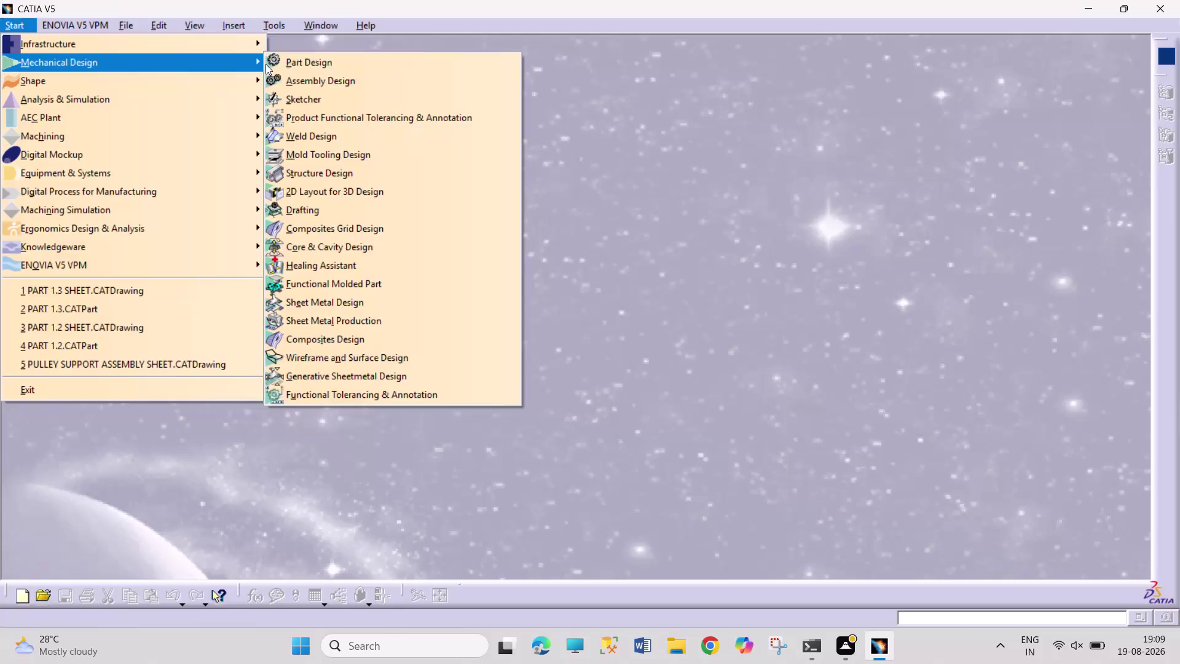
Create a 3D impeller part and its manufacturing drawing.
Create a new part document, Part1, in the Part Design workbench.
click(427, 64)
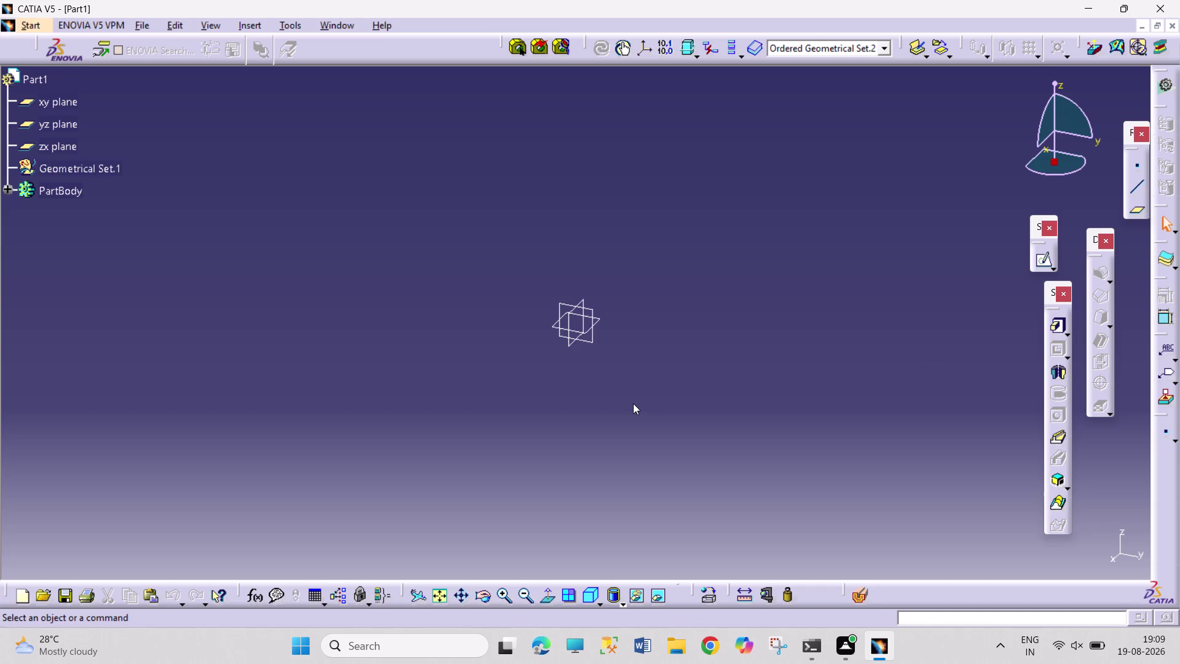
click(600, 320)
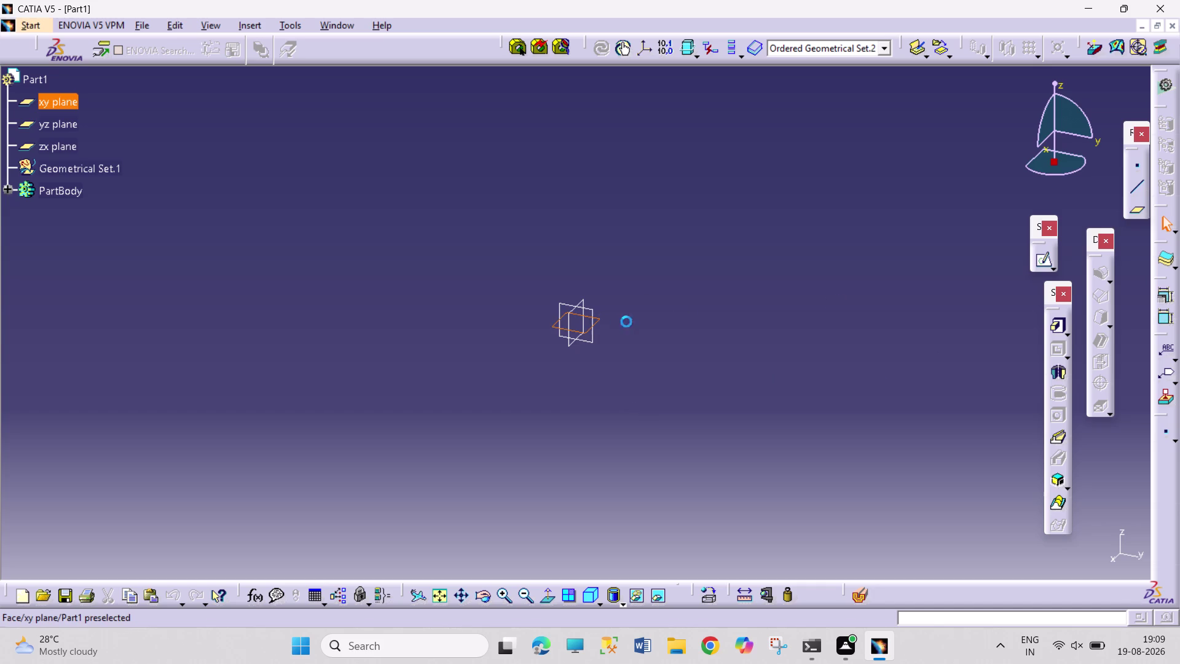
Sketch on the xy plane and draw a circle centred at the origin.
click(1038, 259)
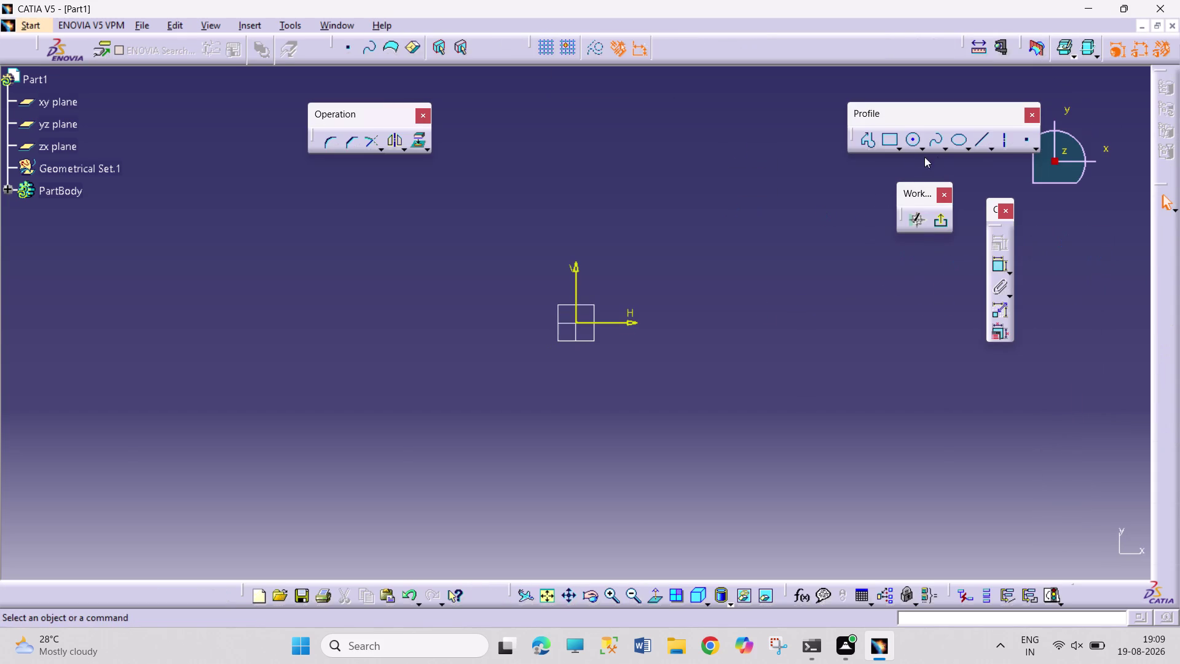
click(912, 144)
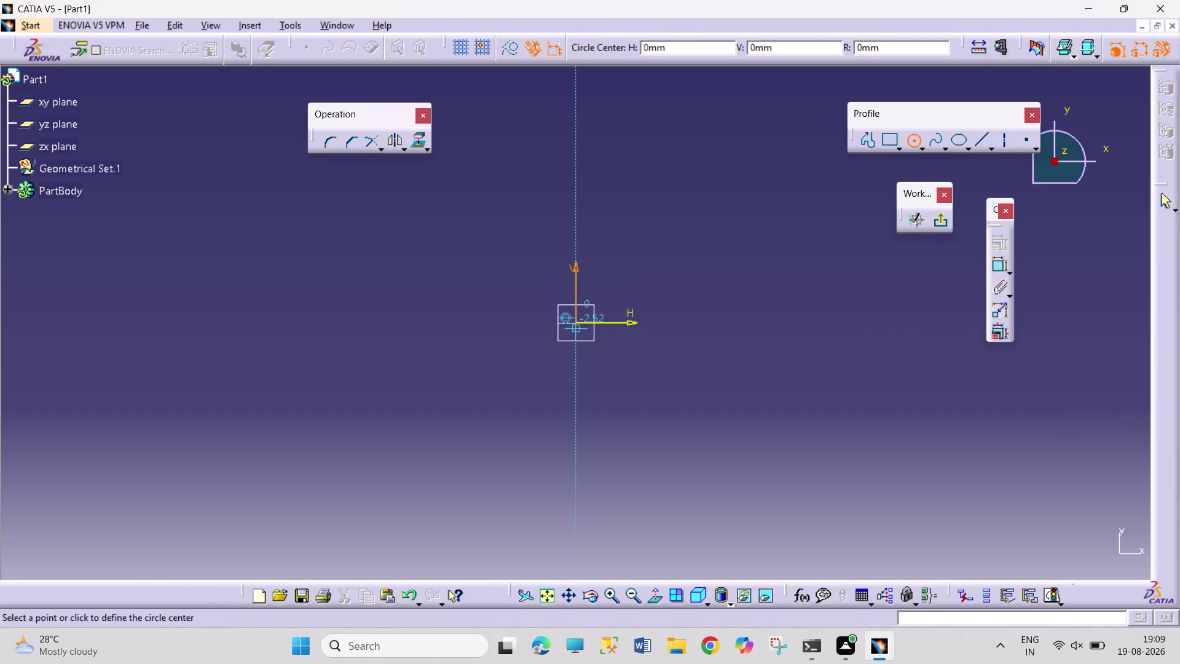
click(576, 321)
click(687, 425)
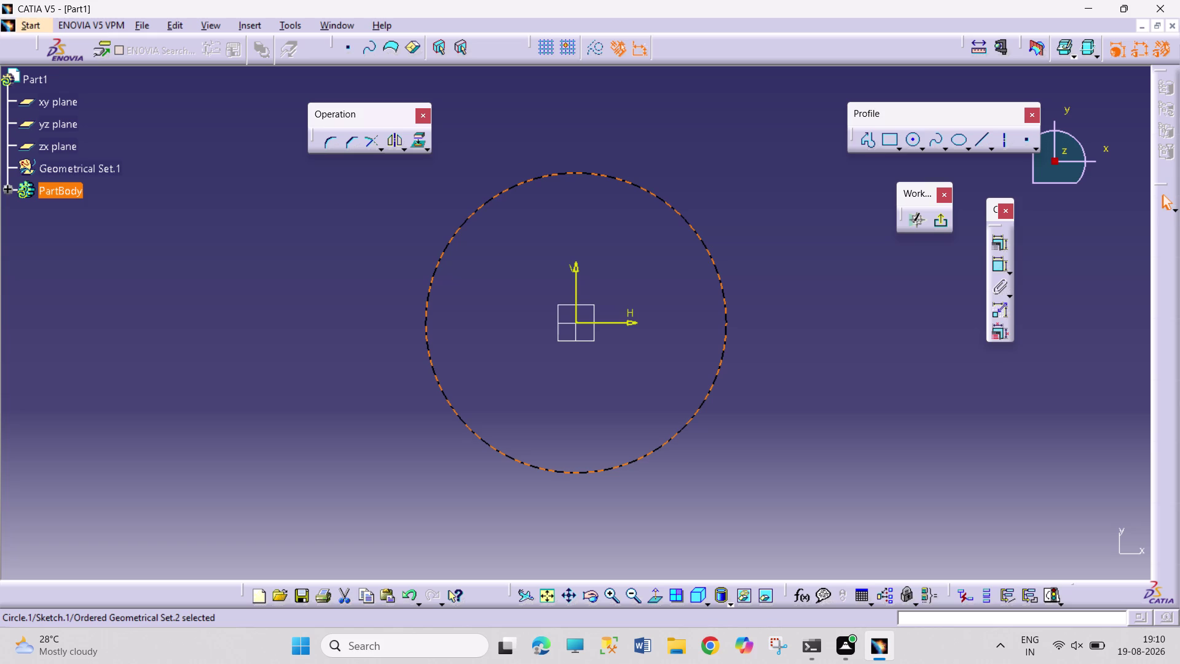
Constrain the circle's diameter to 75 and exit the sketch.
click(999, 266)
click(704, 196)
double_click(712, 190)
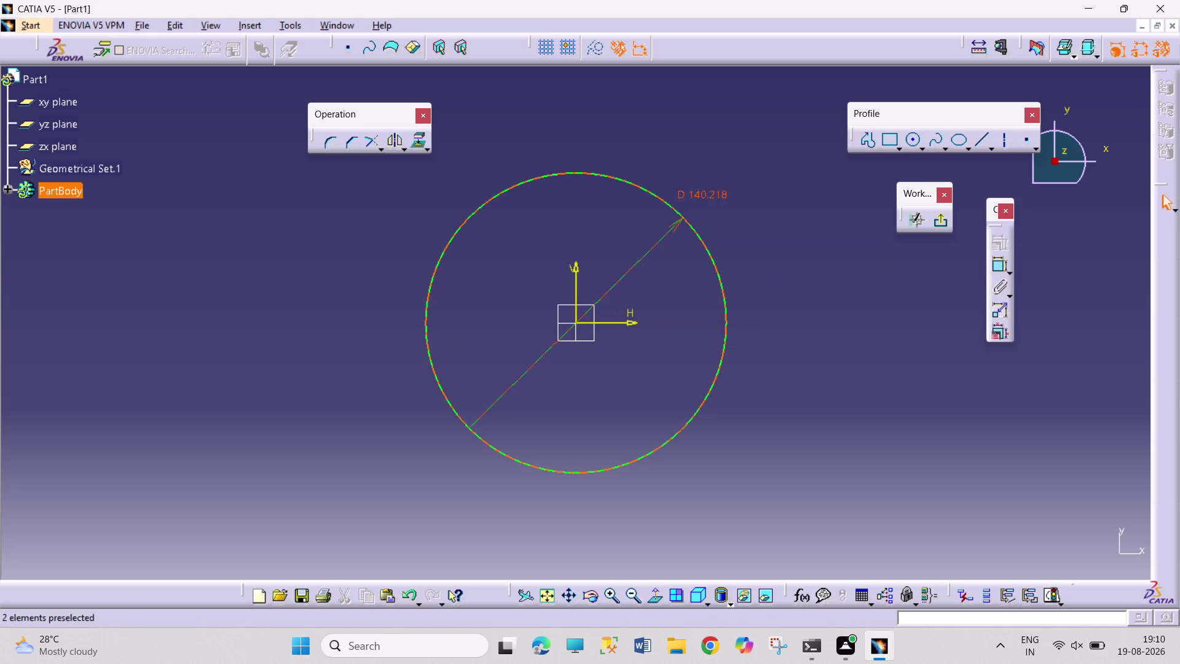
text(75)
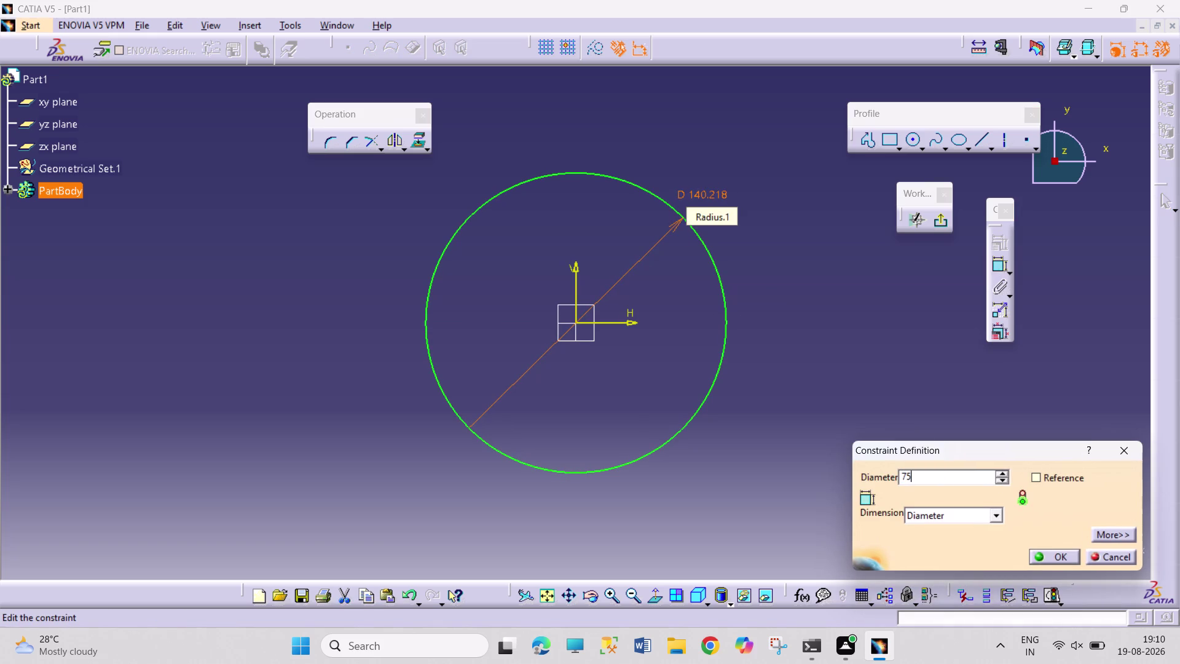
key(Return)
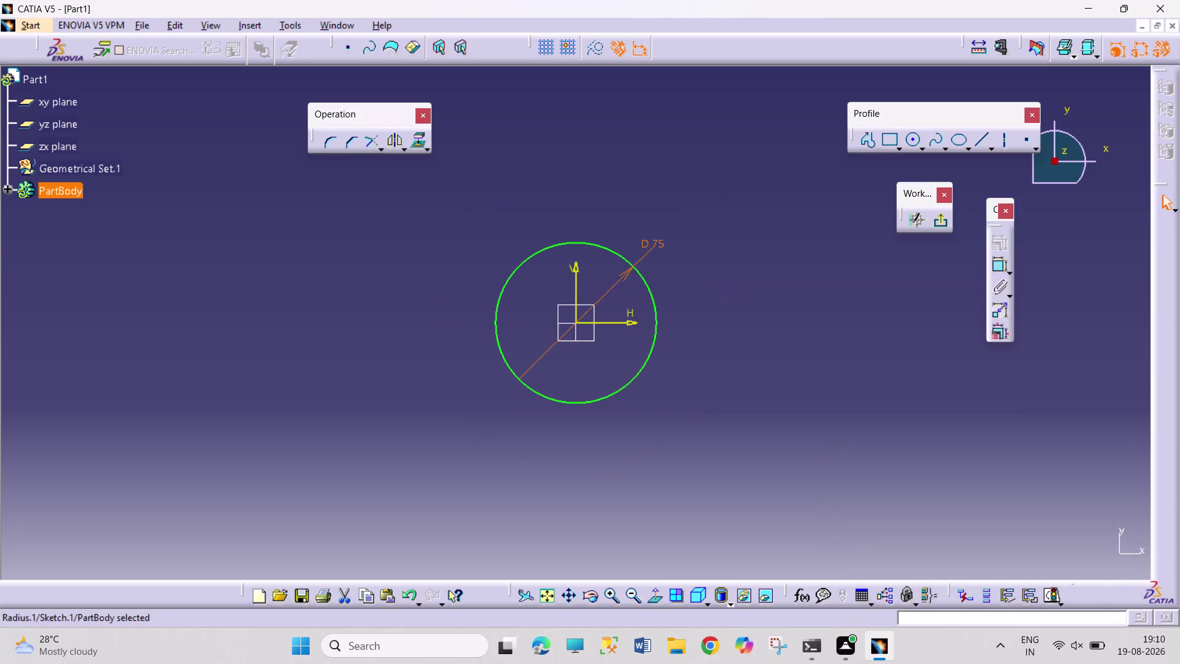
drag(645, 242, 707, 205)
click(739, 250)
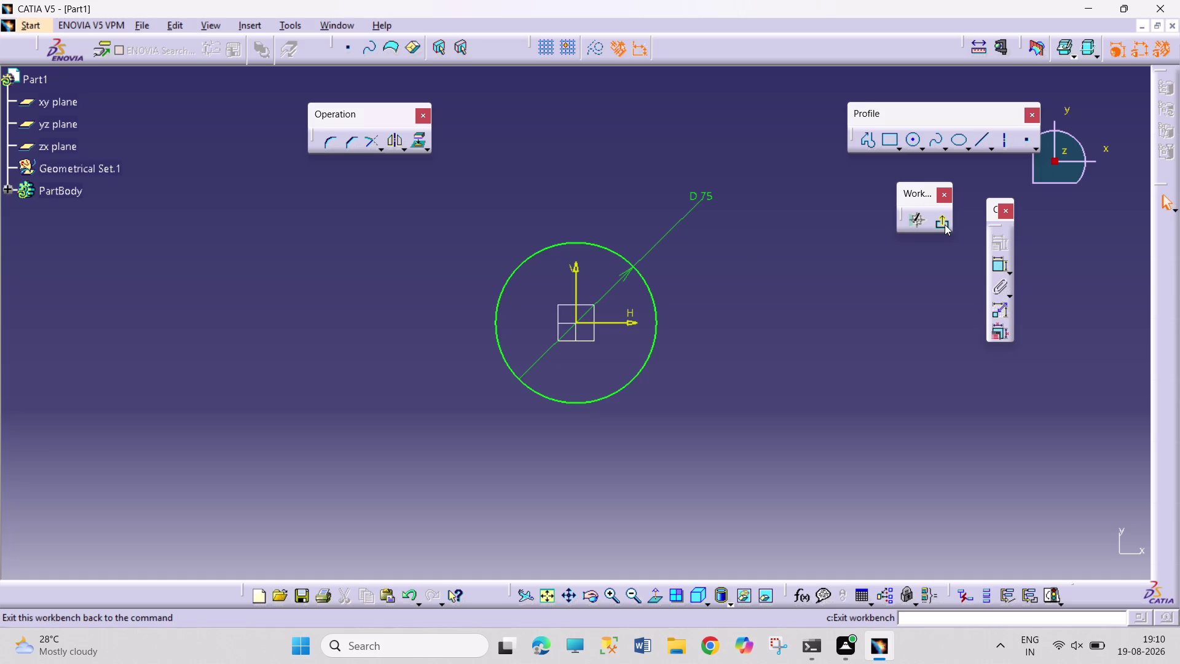
click(945, 224)
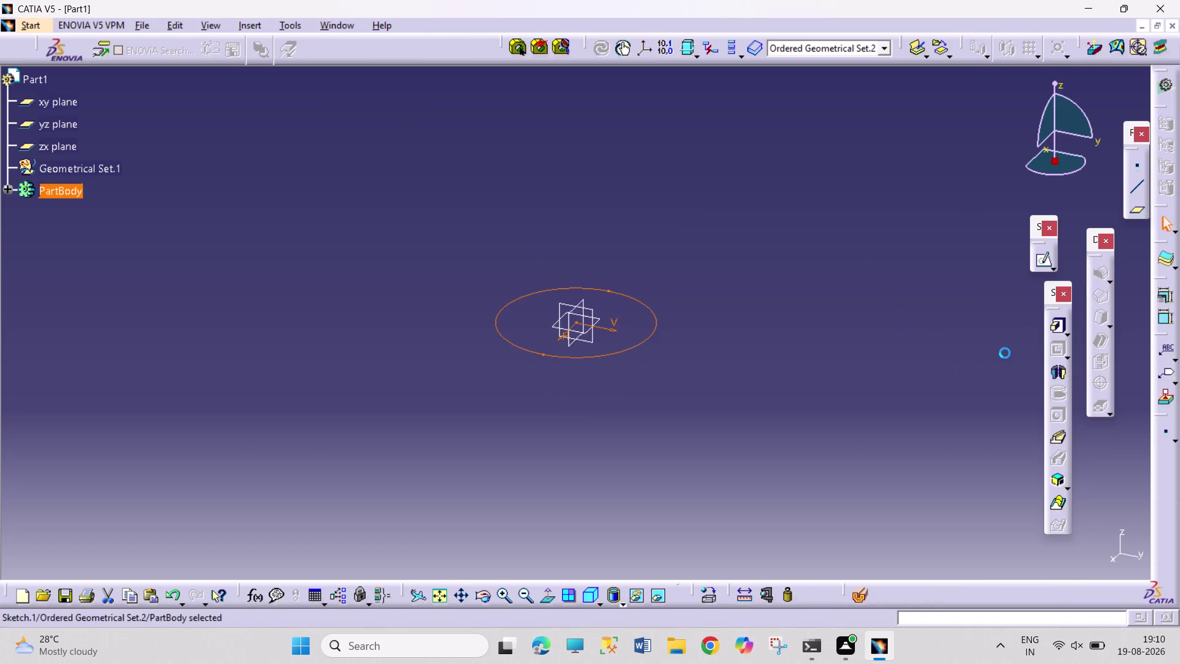
Pad the 75 mm circle 20 mm into a solid disc.
click(1052, 328)
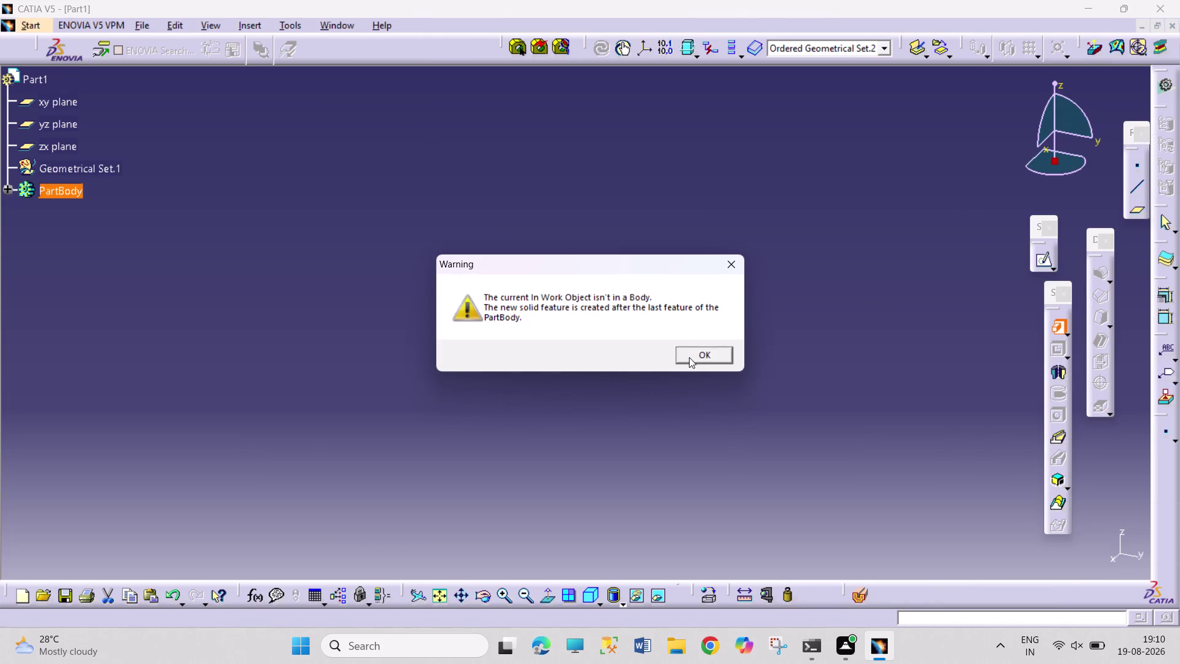
click(697, 355)
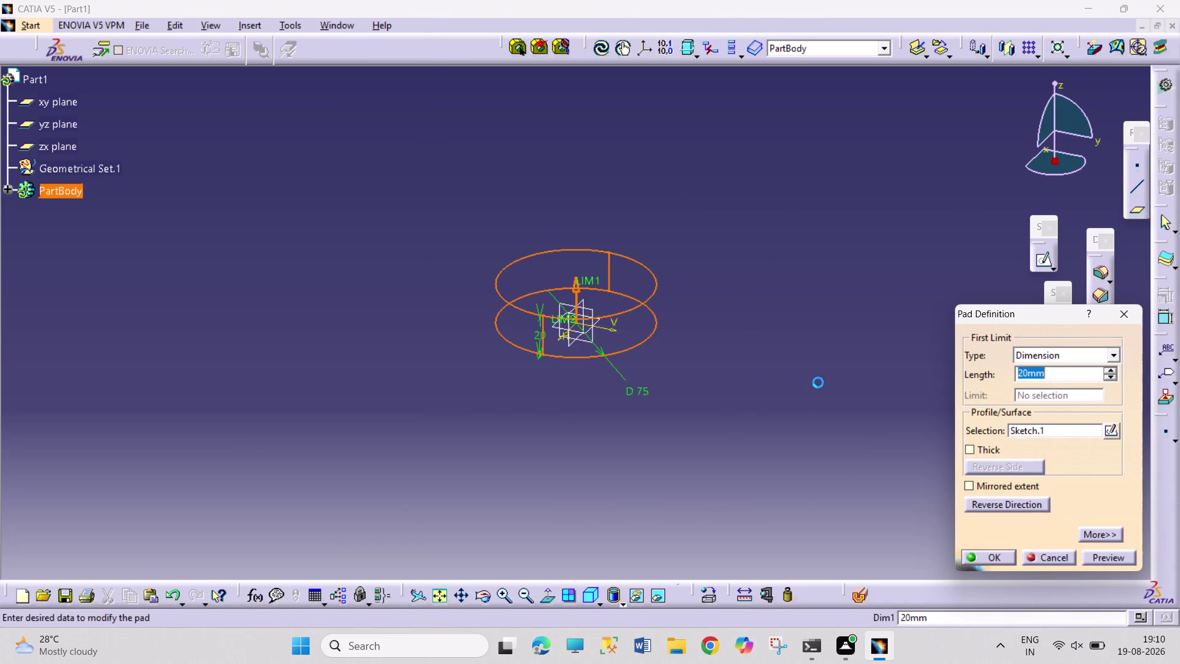
key(3)
key(Return)
click(875, 330)
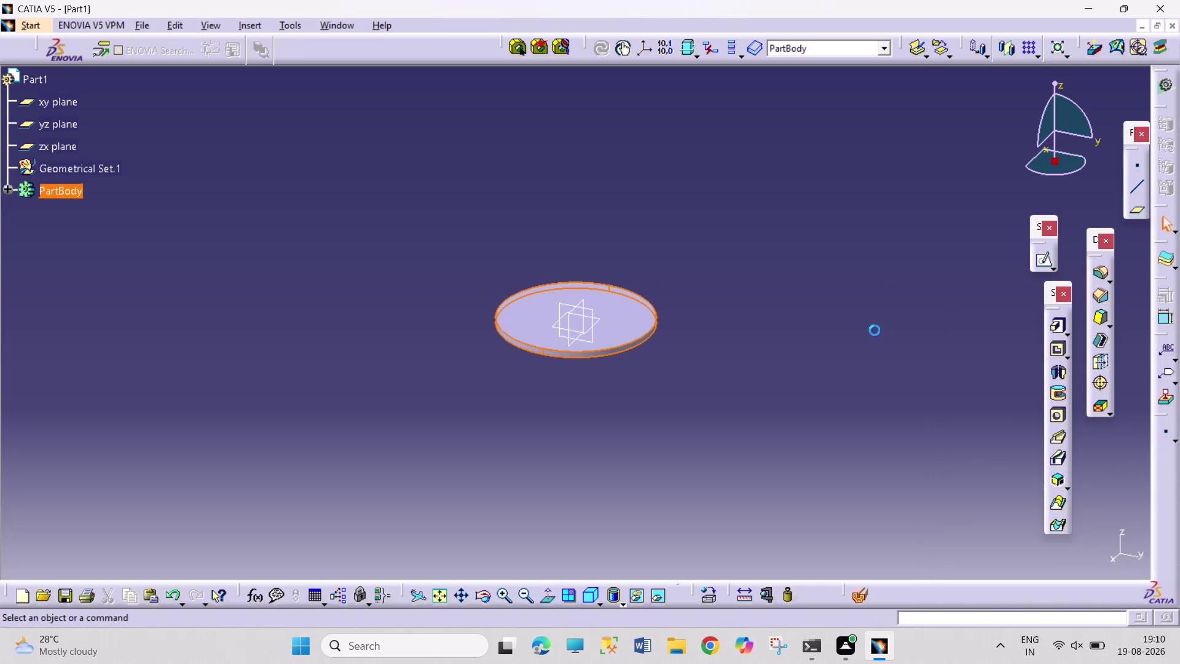
click(635, 309)
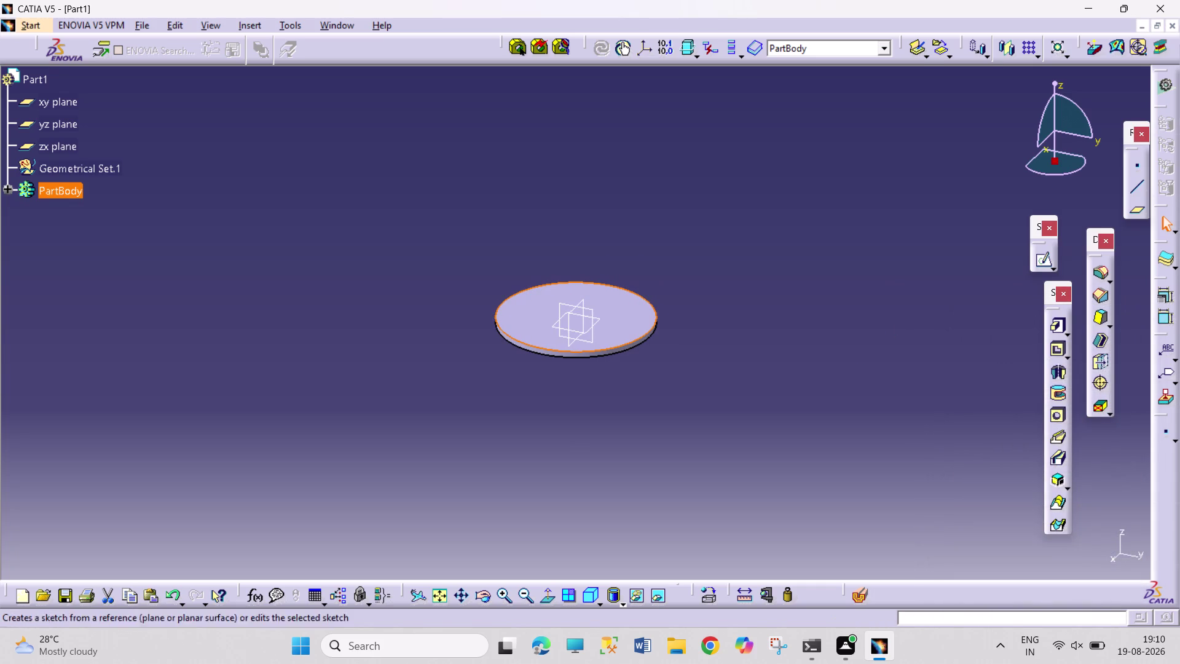
click(1041, 265)
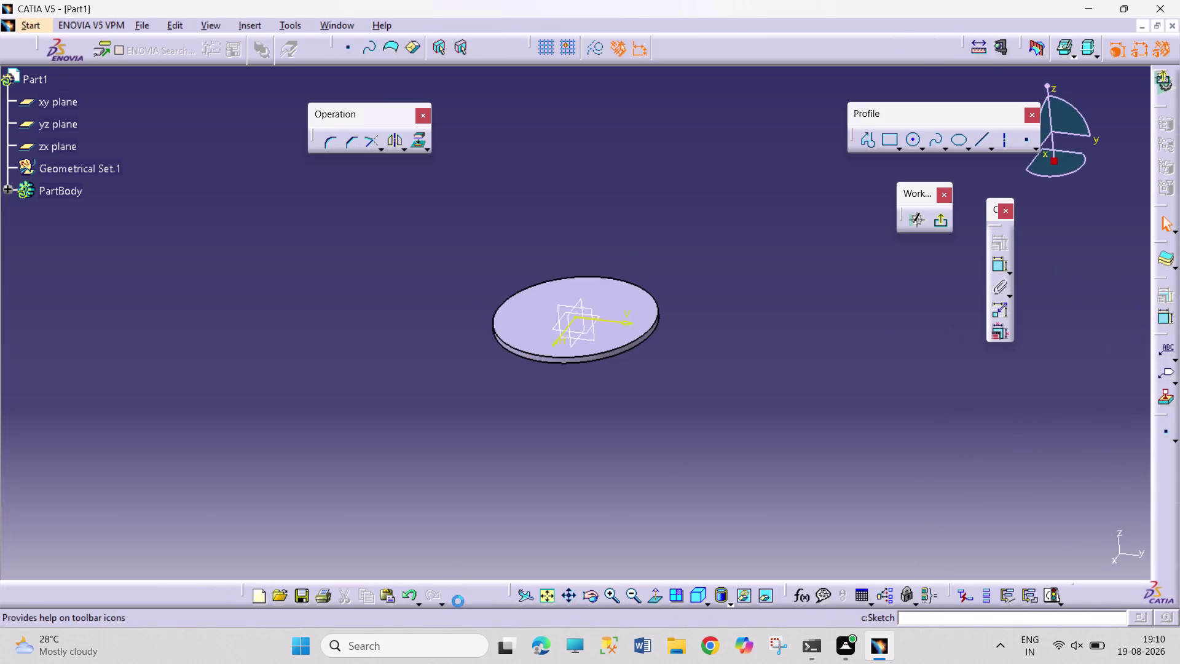
Project the disc's outer edge into the face sketch.
click(543, 596)
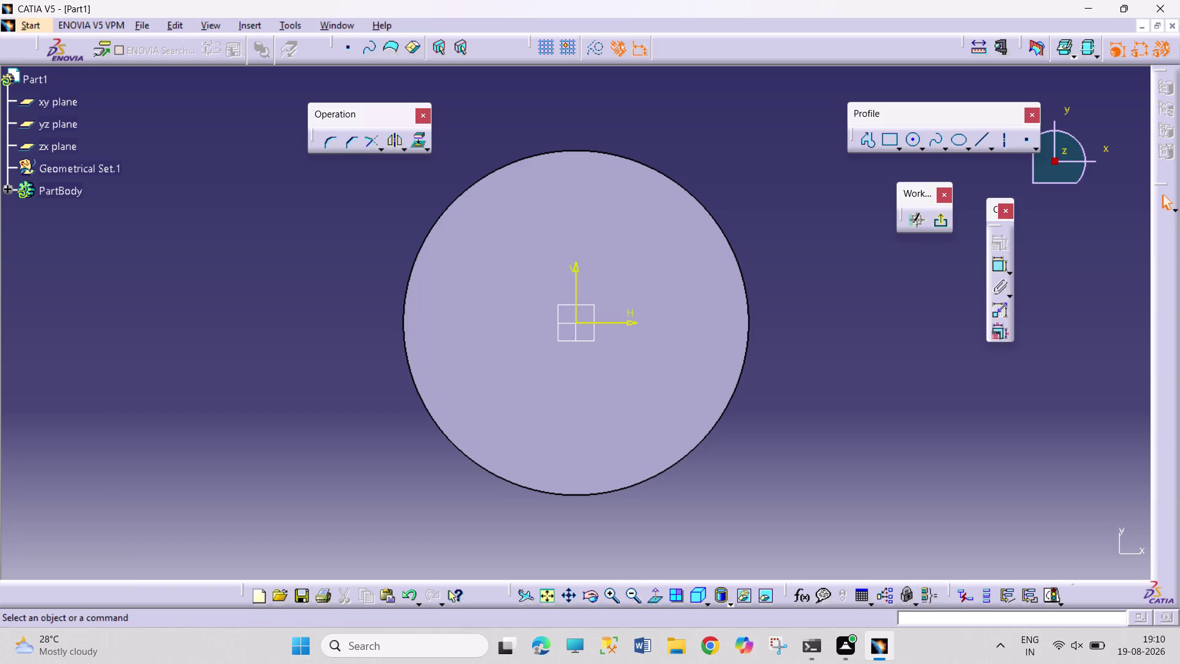
click(717, 428)
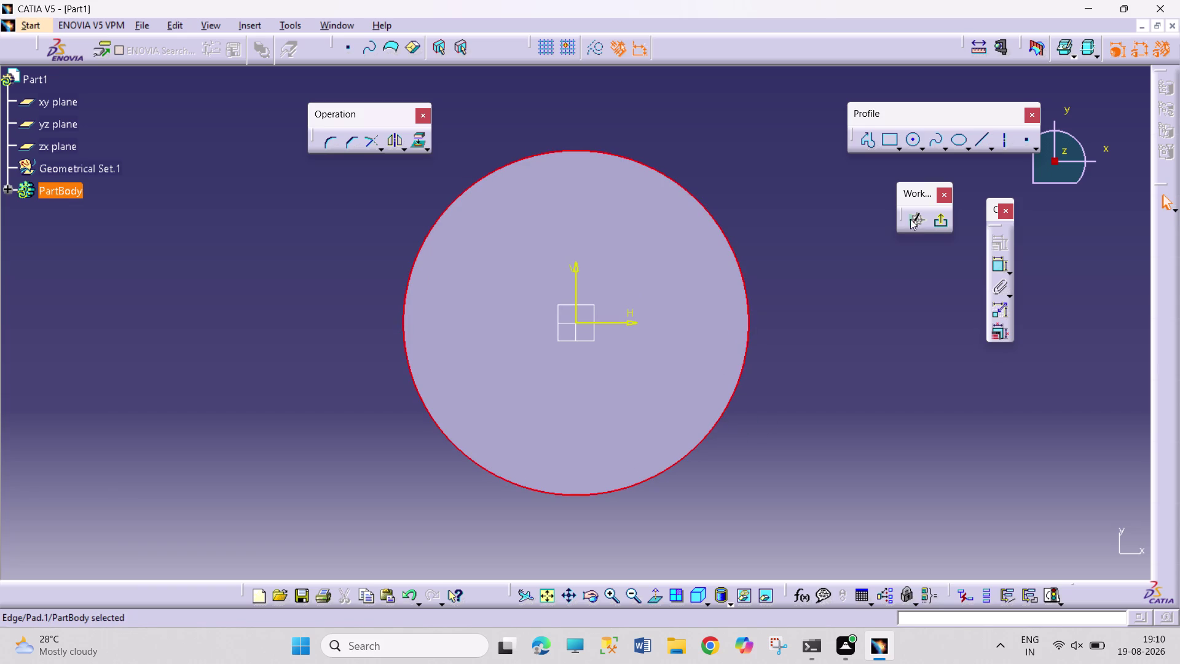
click(417, 139)
click(684, 164)
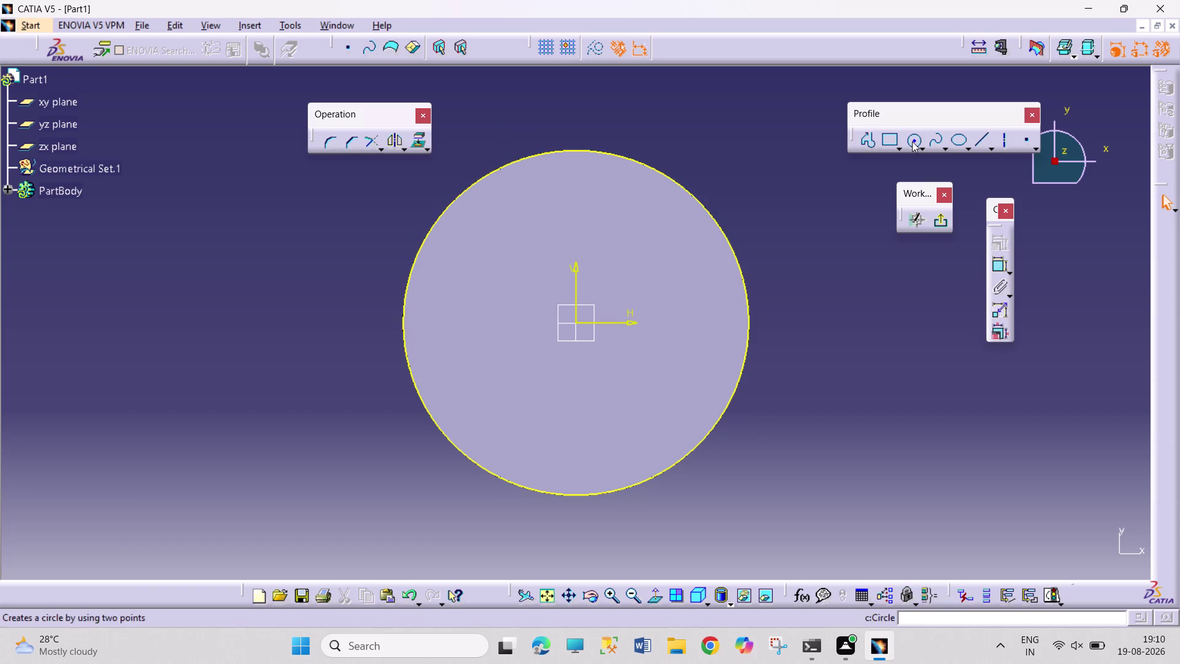
Draw a trial circle up-left of the disc, then delete it.
drag(912, 141, 919, 138)
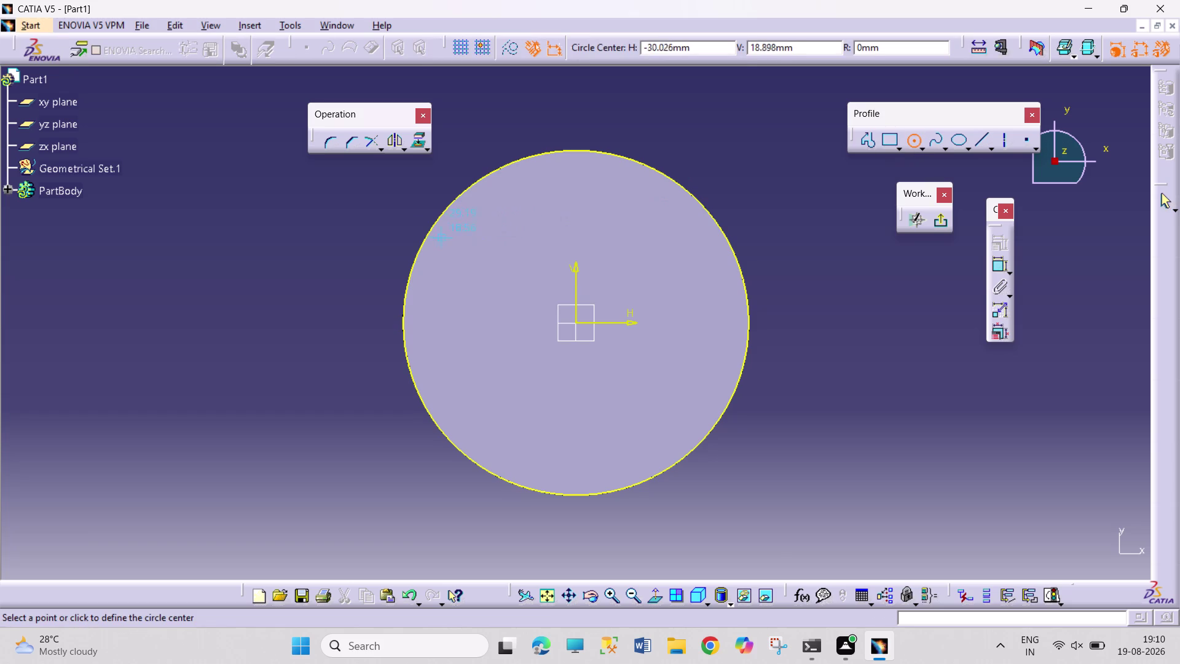
click(428, 236)
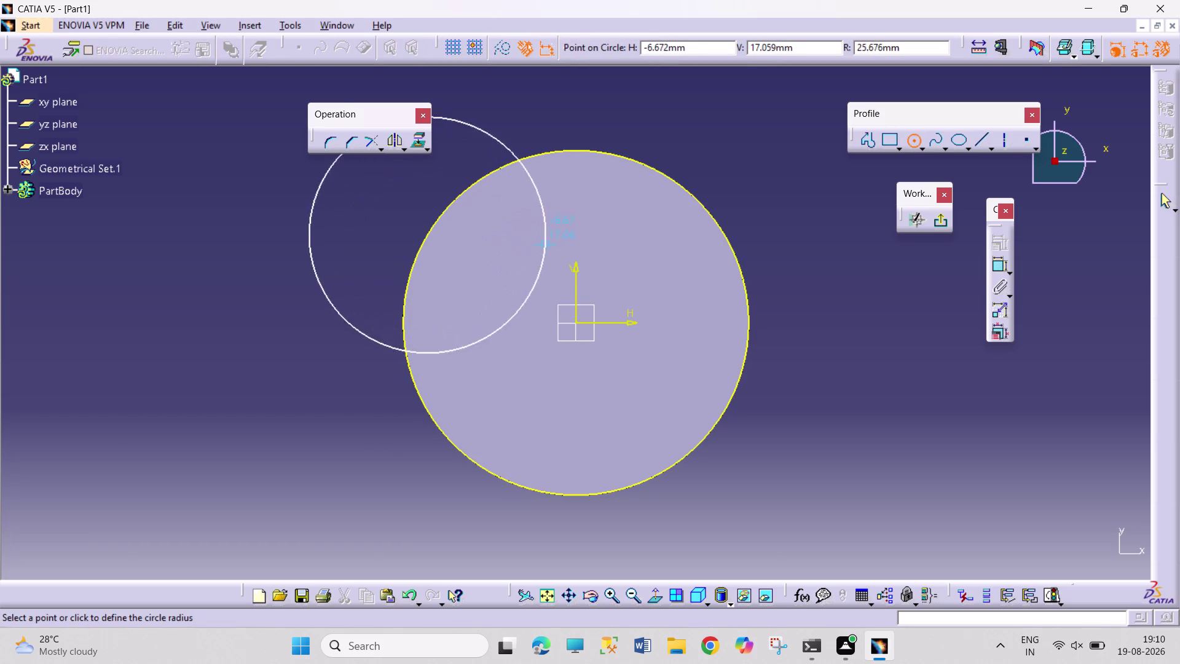
click(643, 253)
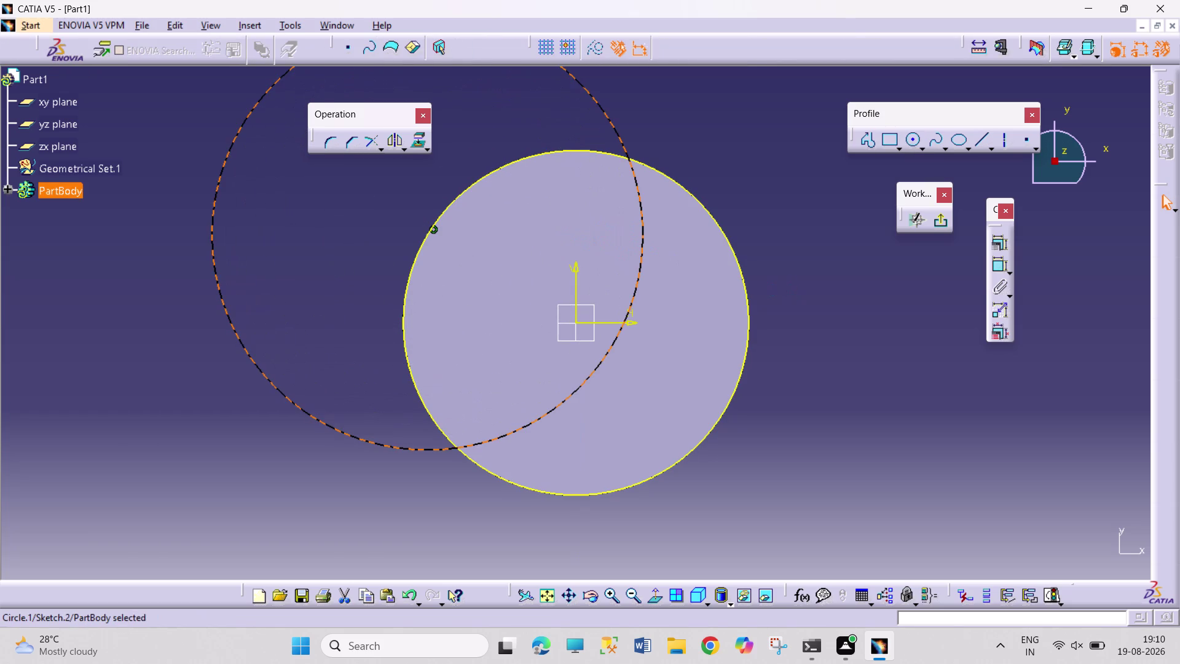
click(793, 291)
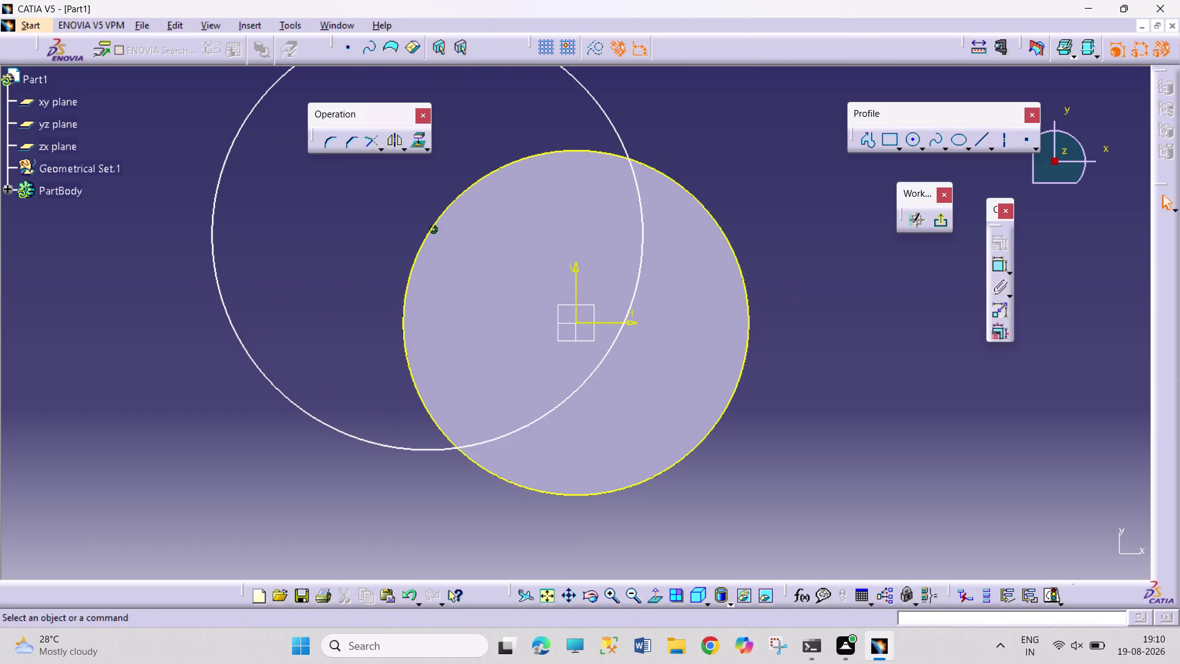
right_click(434, 230)
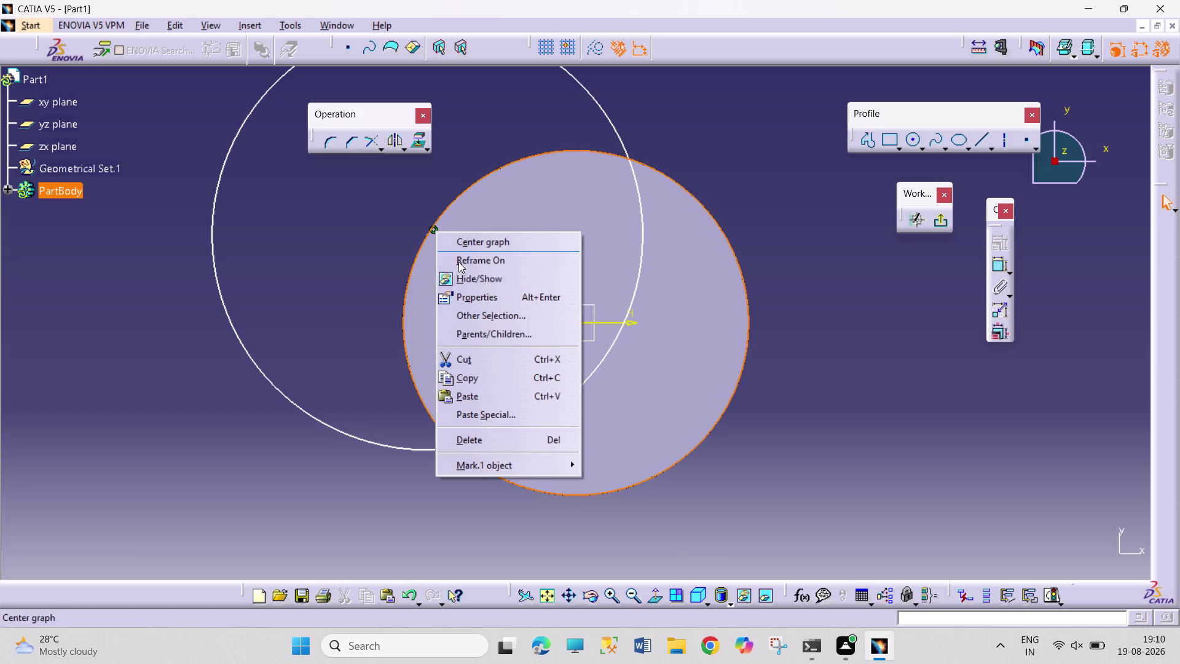
click(863, 279)
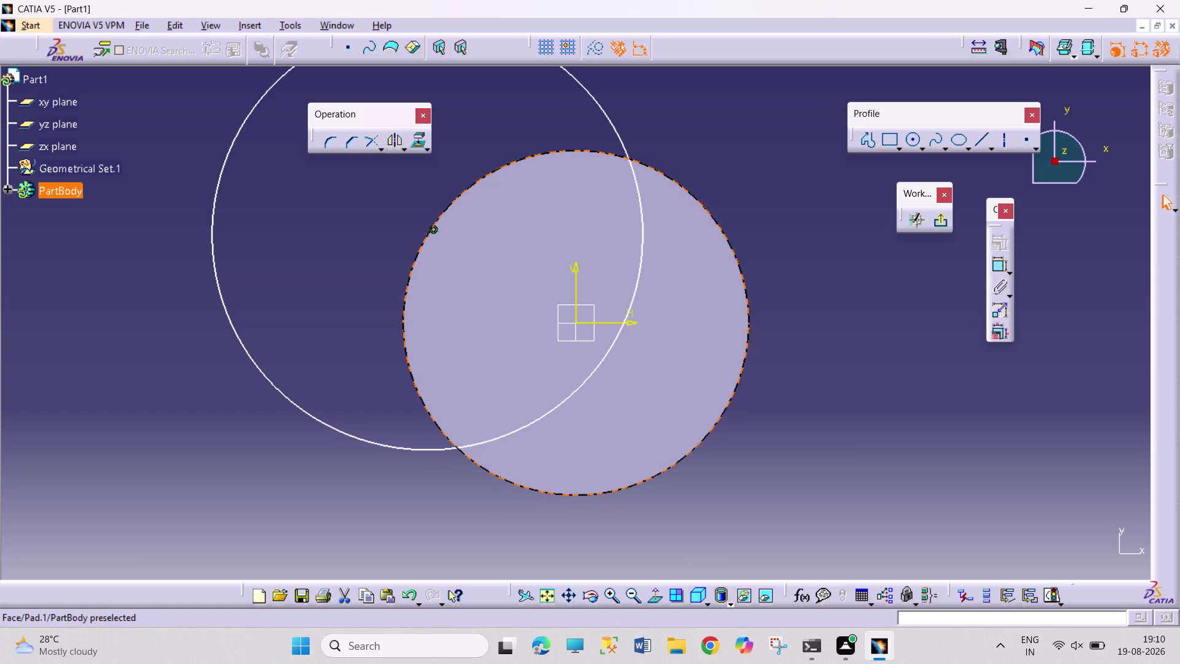
right_click(377, 445)
click(421, 406)
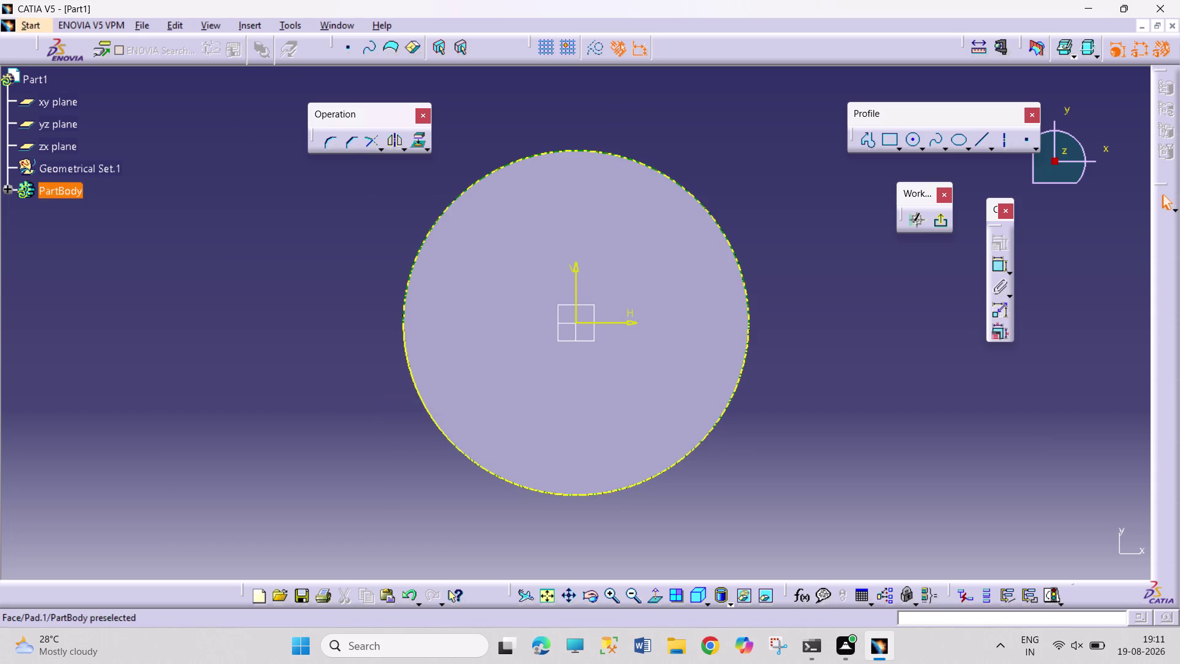
click(913, 137)
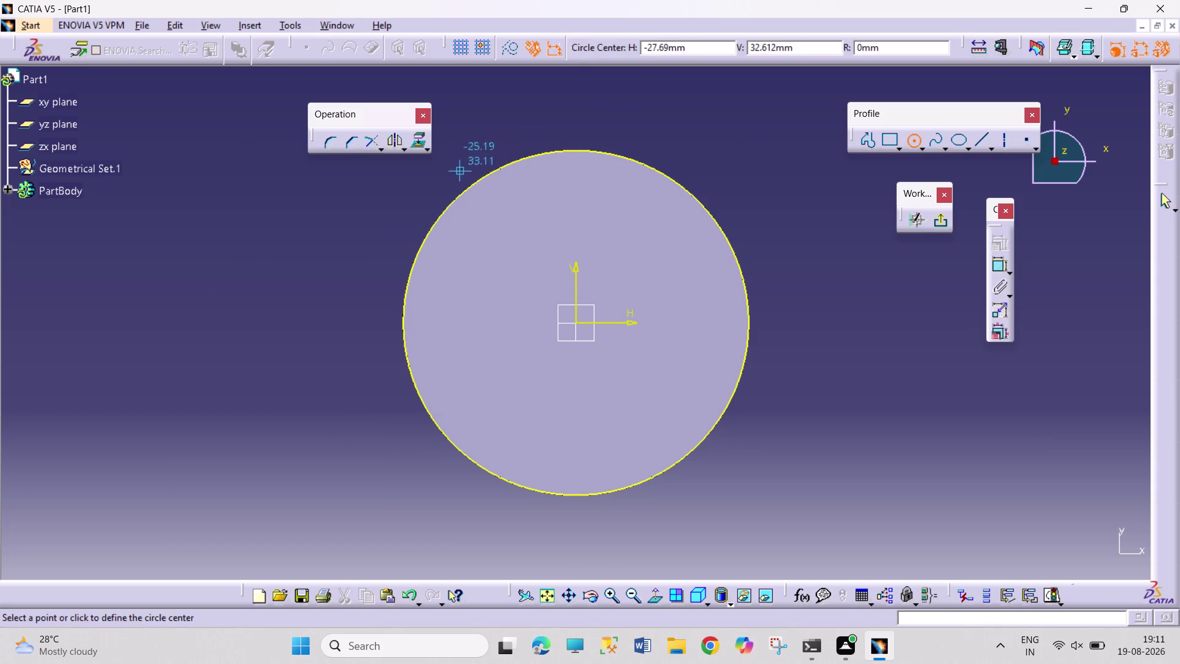
Draw a large circle up-left of the disc and enlarge it.
click(407, 180)
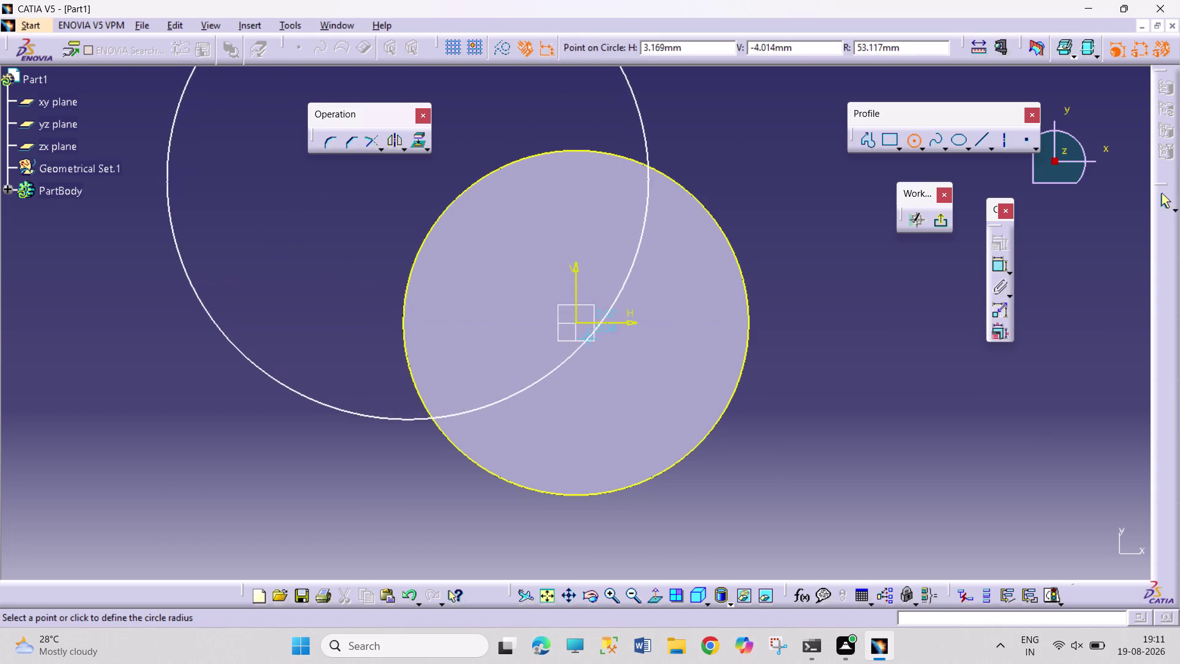
click(600, 347)
click(832, 352)
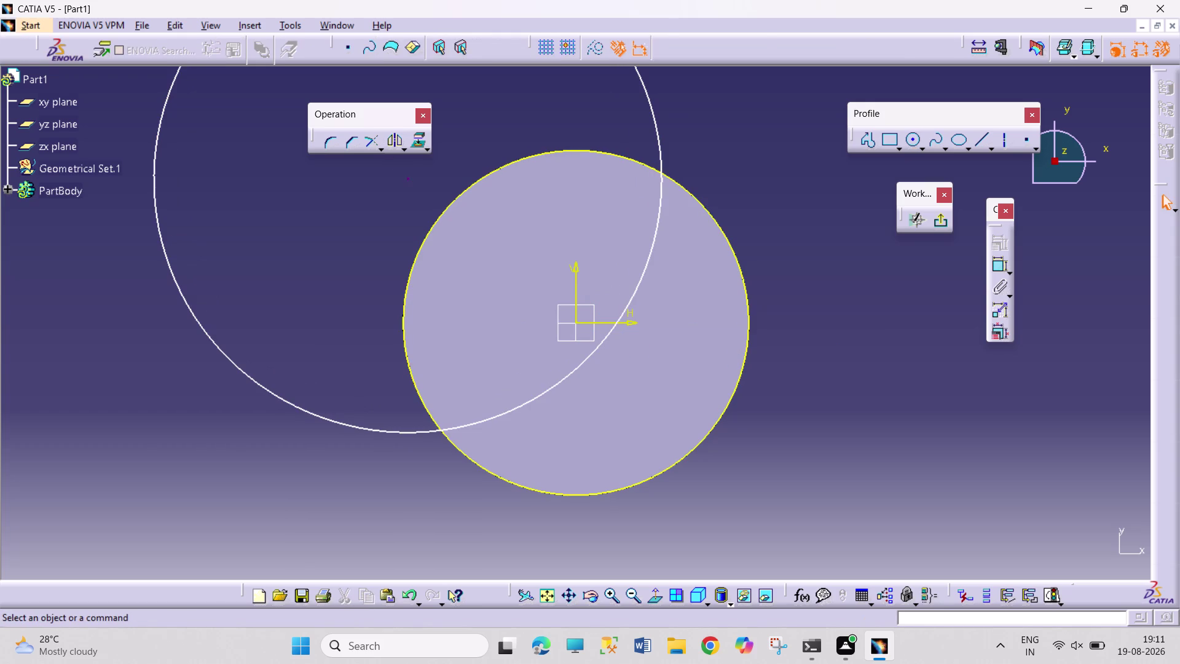
drag(408, 180, 494, 106)
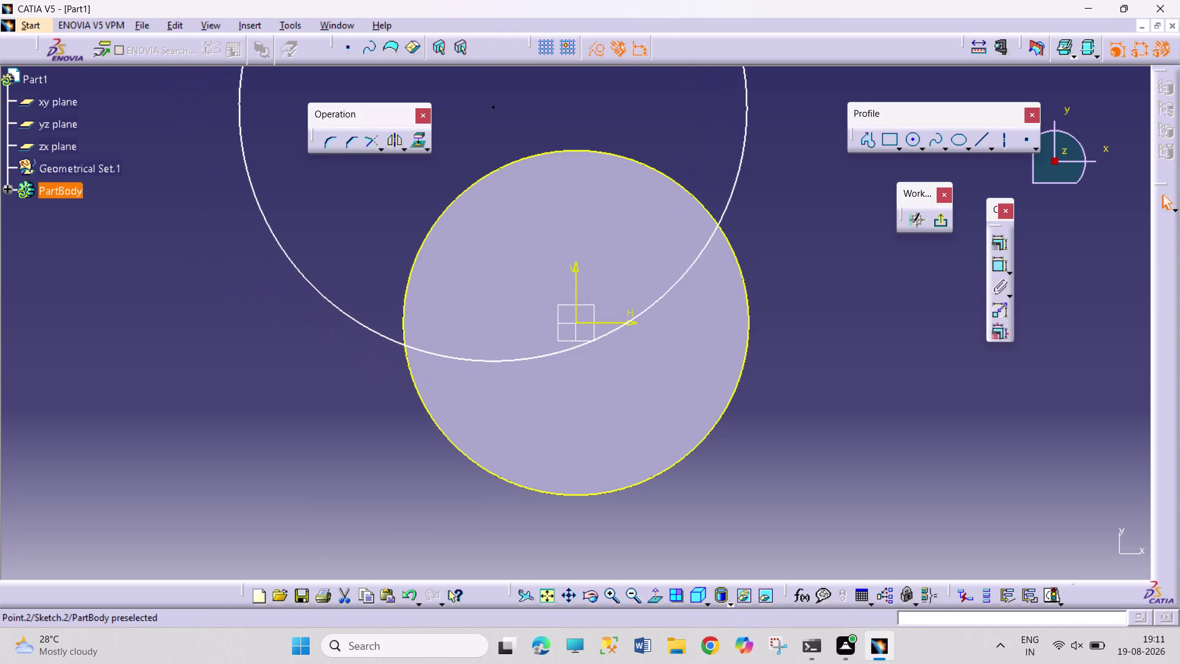
drag(494, 106, 502, 123)
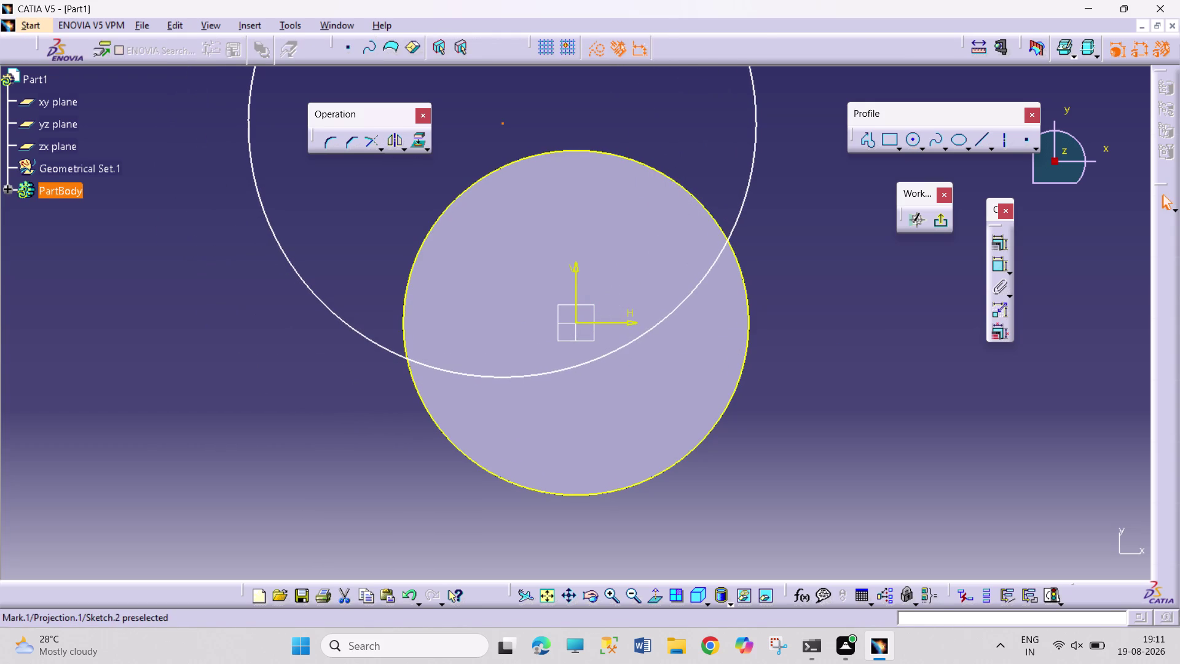
Draw a circle at the sketch origin and constrain its diameter to 38.
click(910, 141)
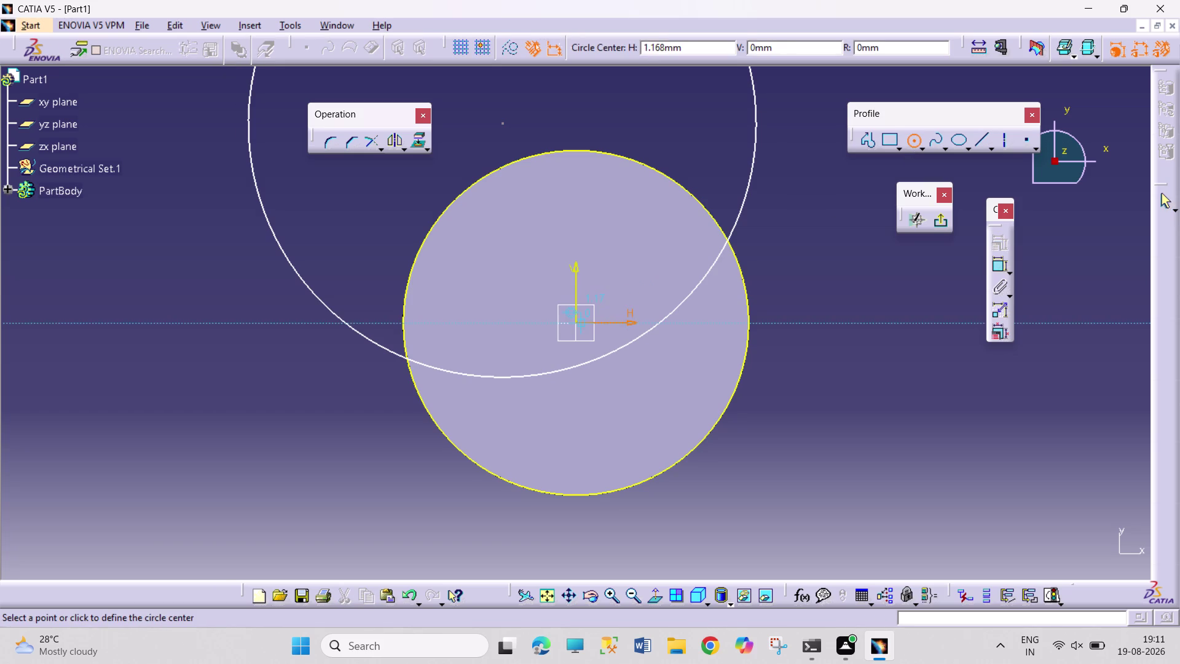
click(578, 320)
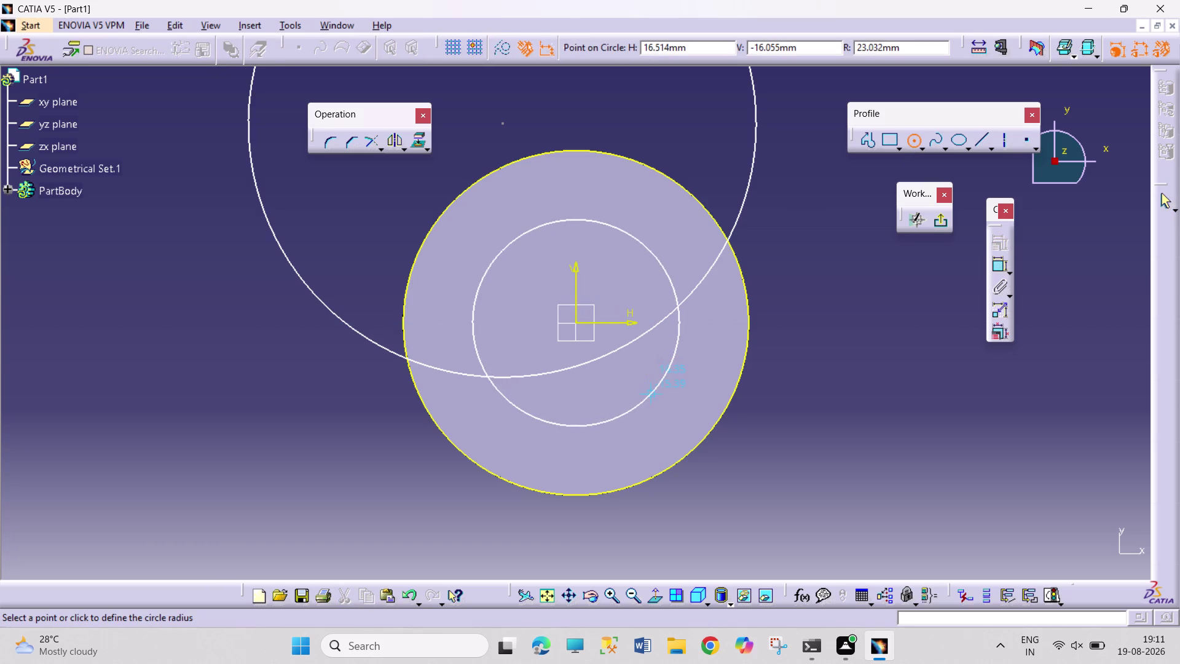
click(653, 397)
click(999, 268)
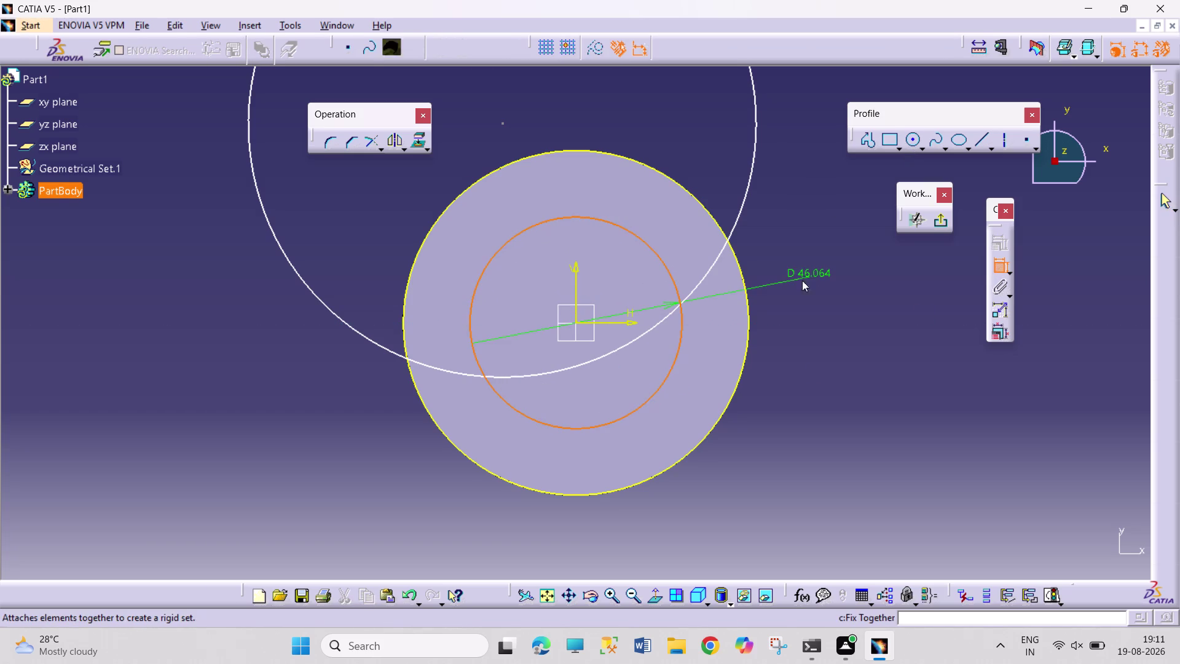
click(801, 280)
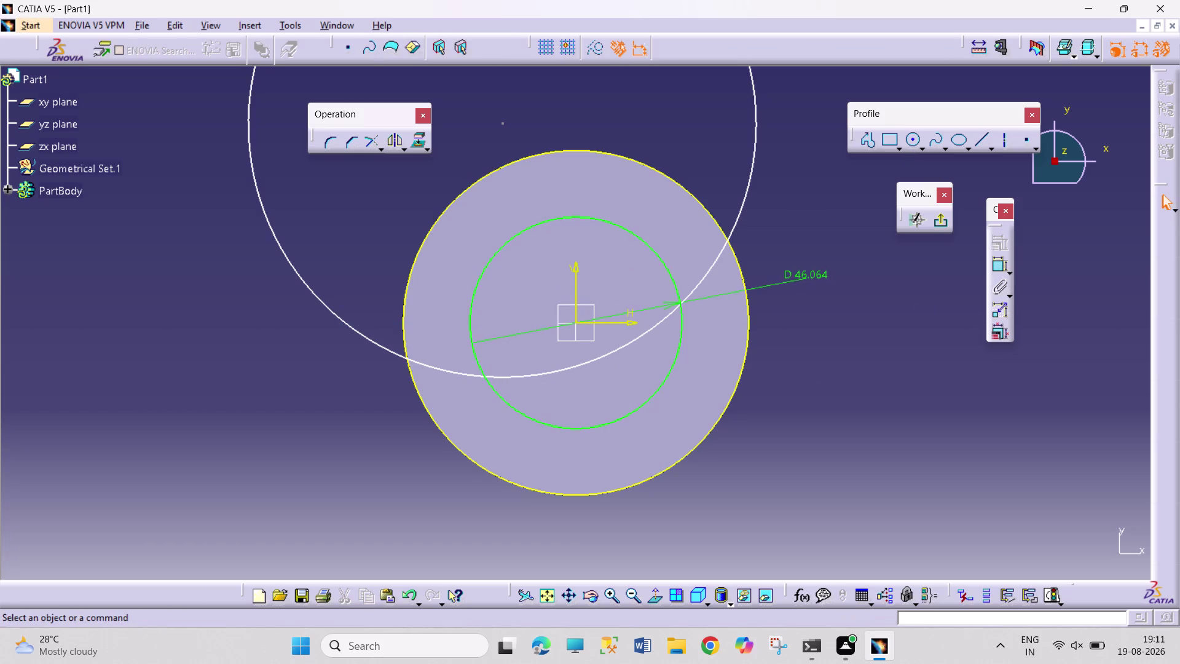
double_click(810, 275)
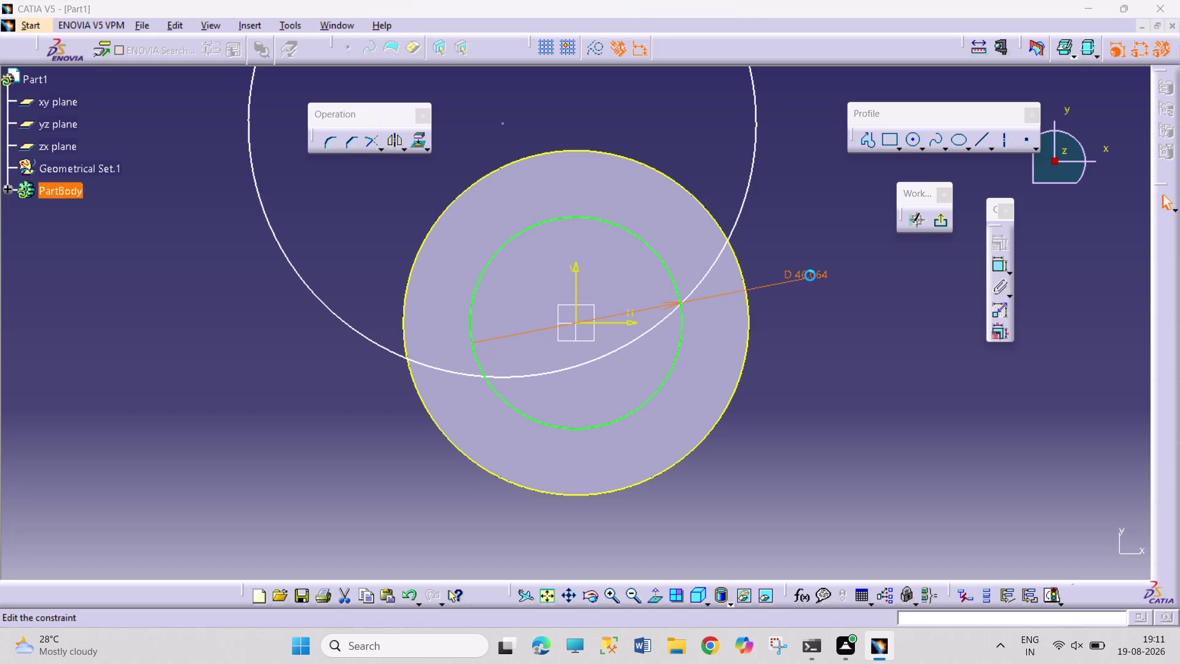
key(3)
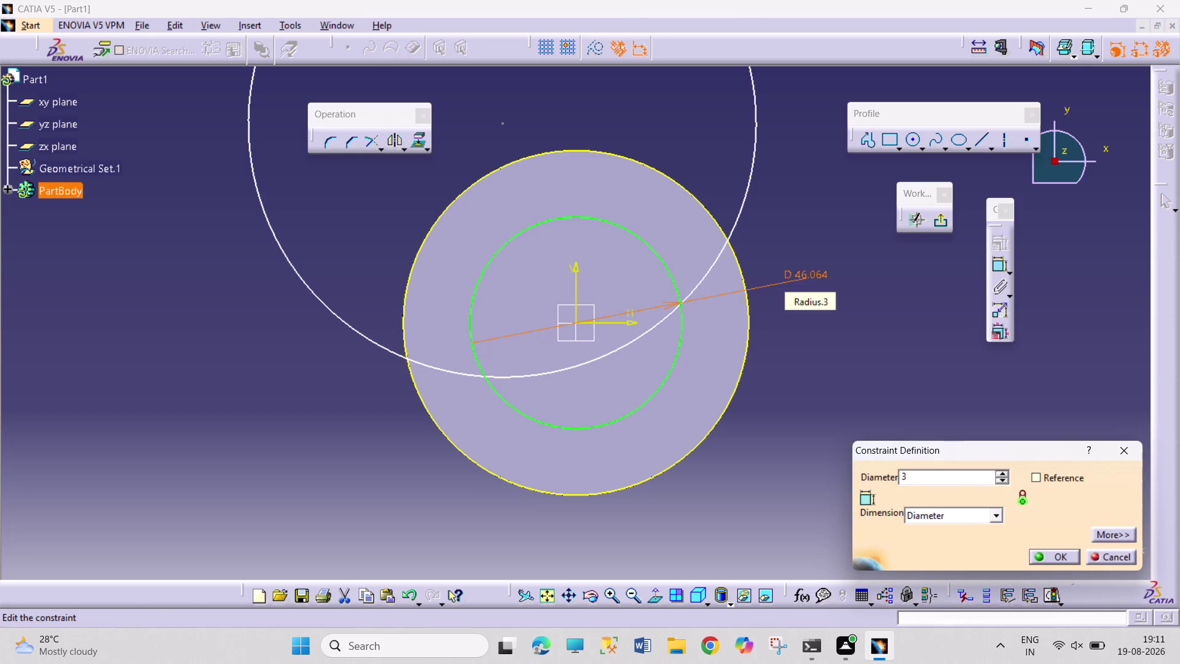
key(8)
key(Return)
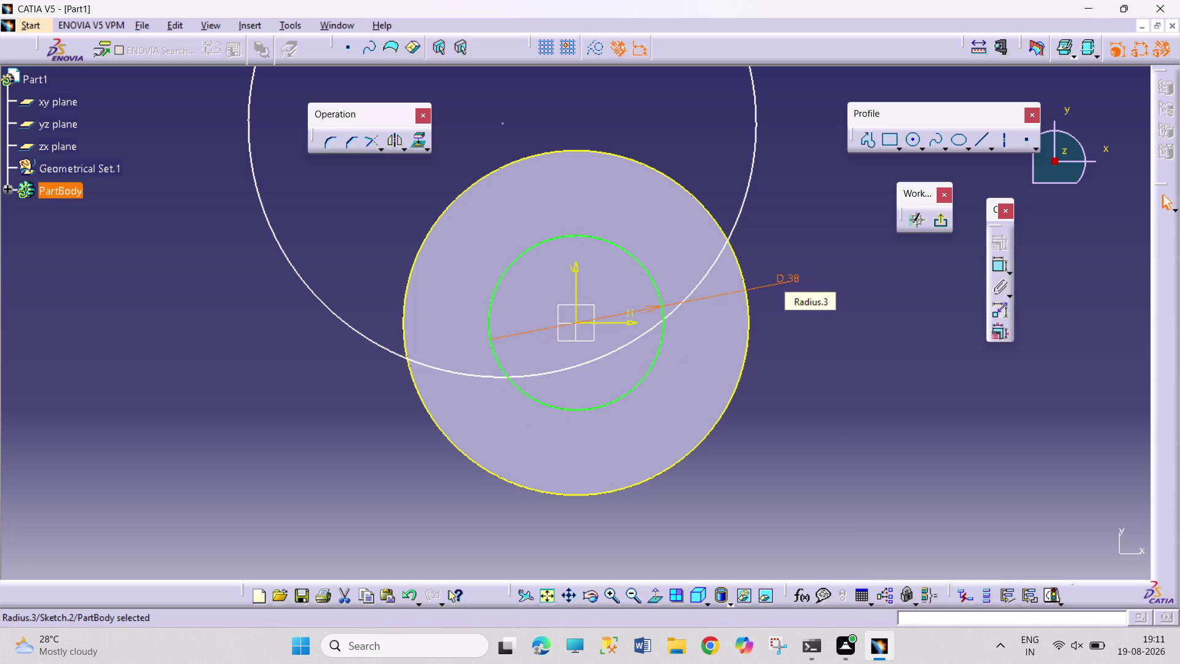
click(832, 330)
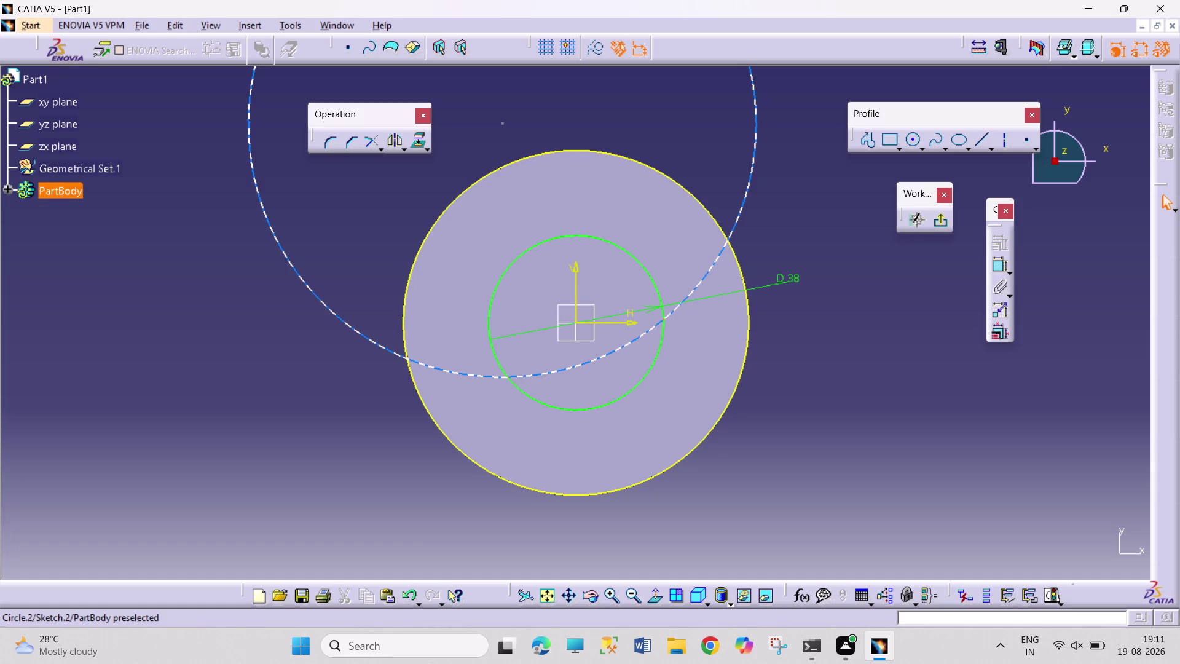
Resize the large offset circle.
drag(715, 260, 717, 249)
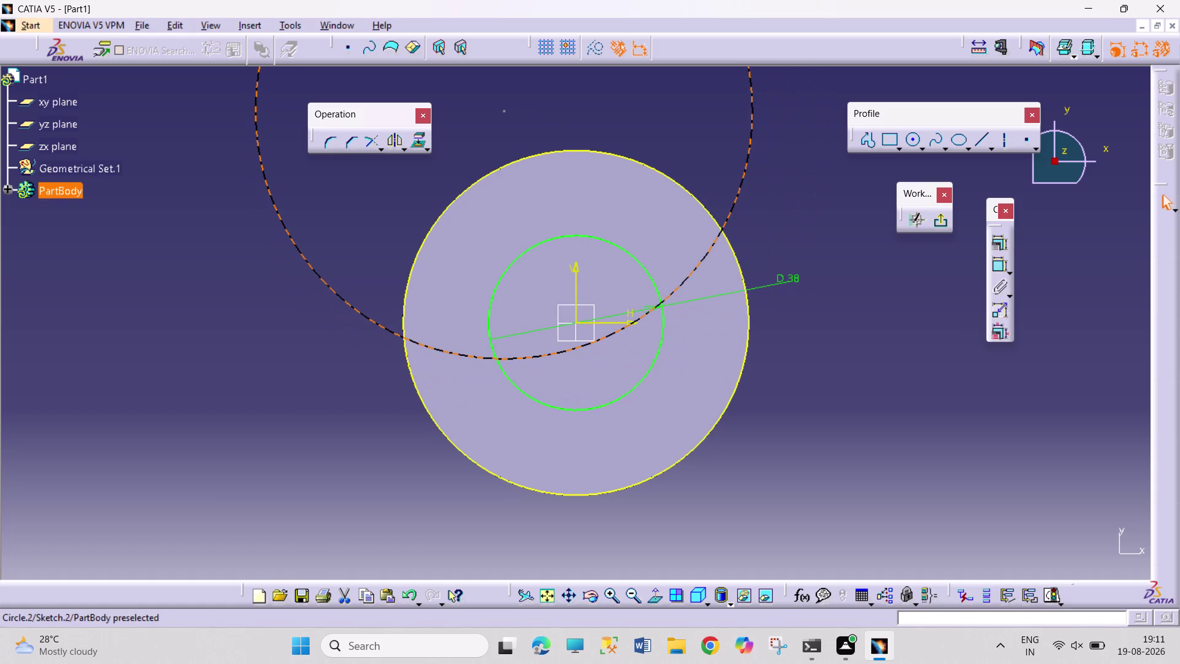
drag(718, 249, 718, 249)
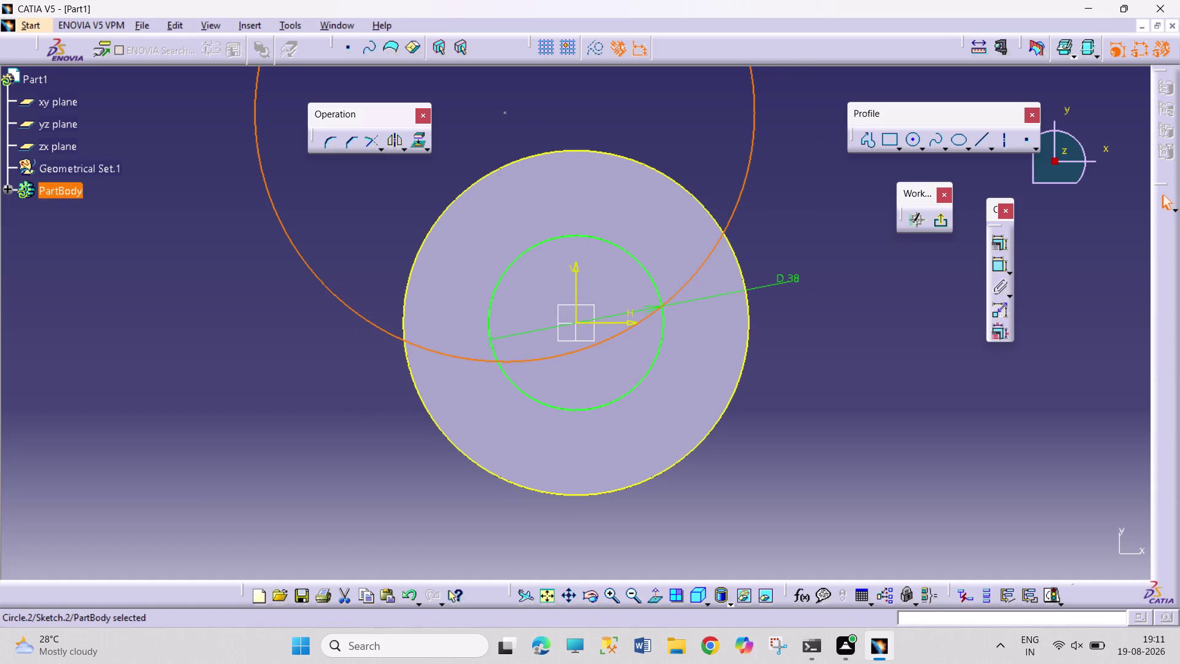
click(848, 418)
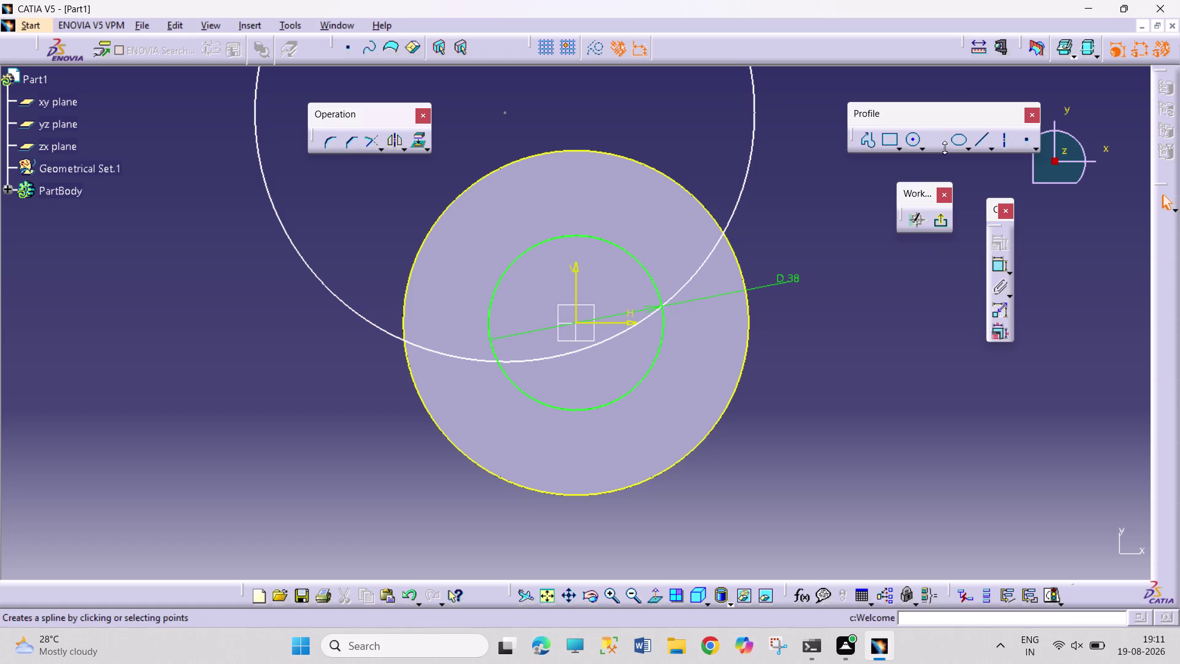
click(1001, 139)
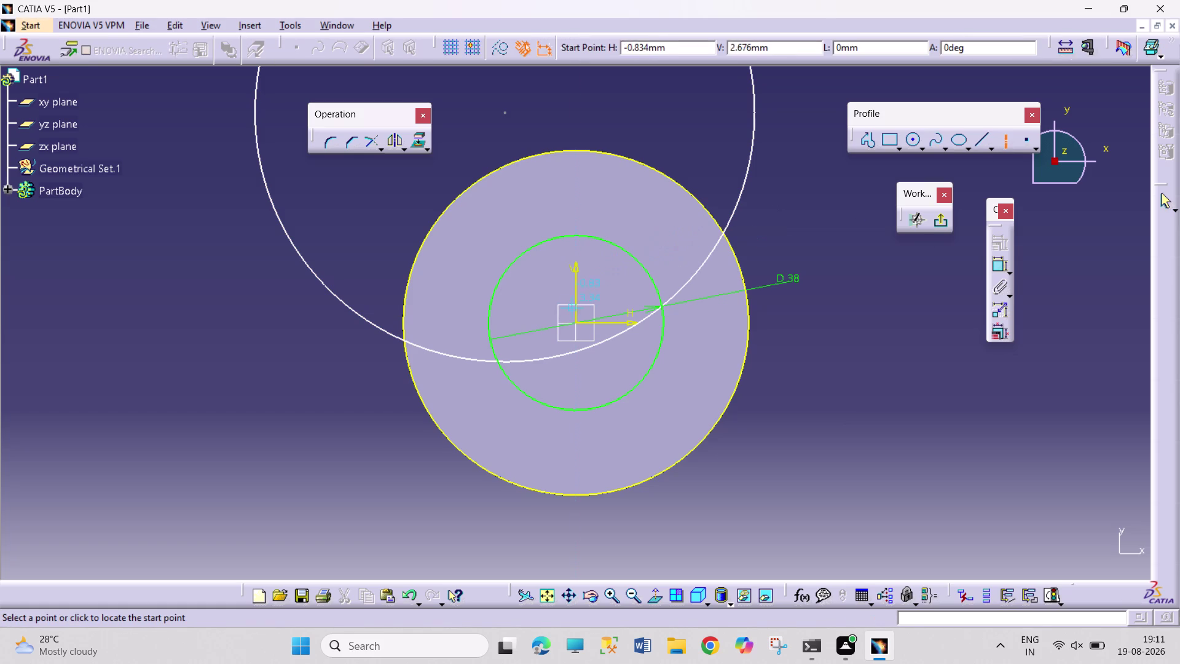
Draw horizontal and vertical centre axes through the sketch origin.
click(389, 320)
click(847, 323)
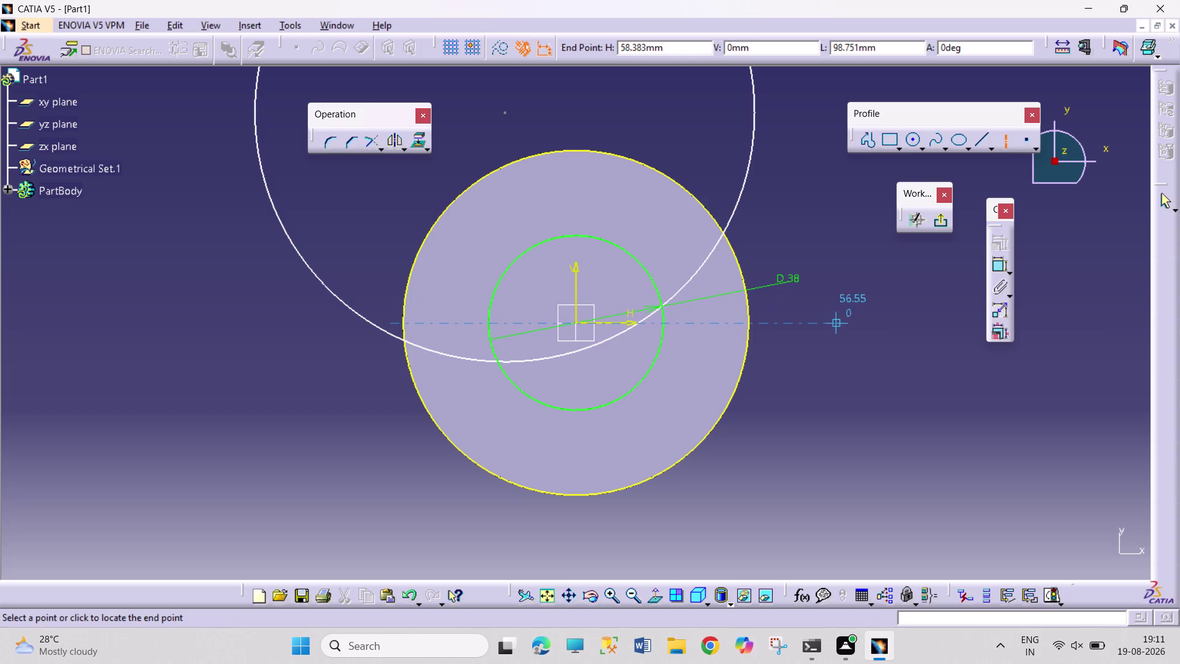
click(846, 349)
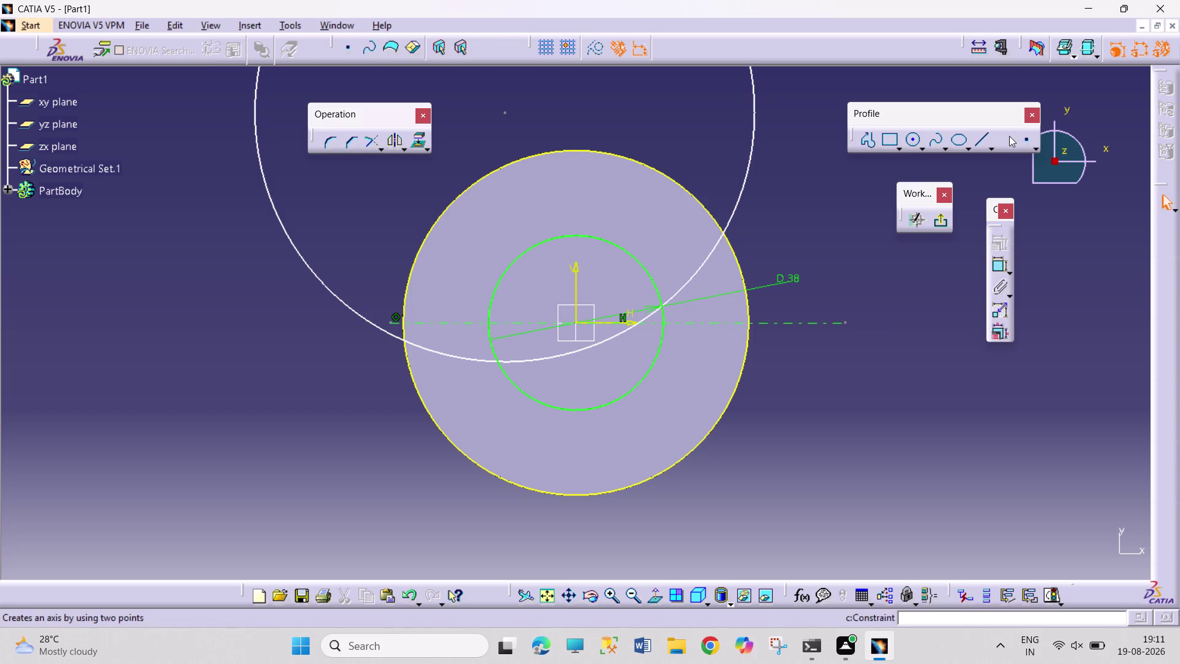
click(1006, 138)
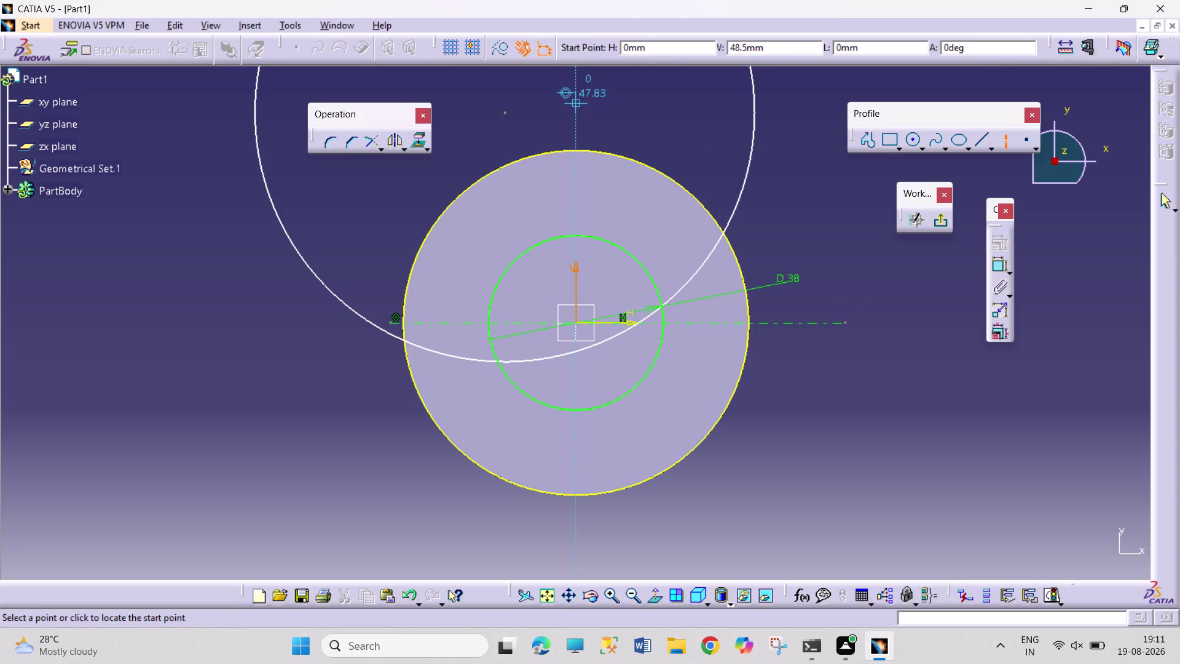
click(577, 99)
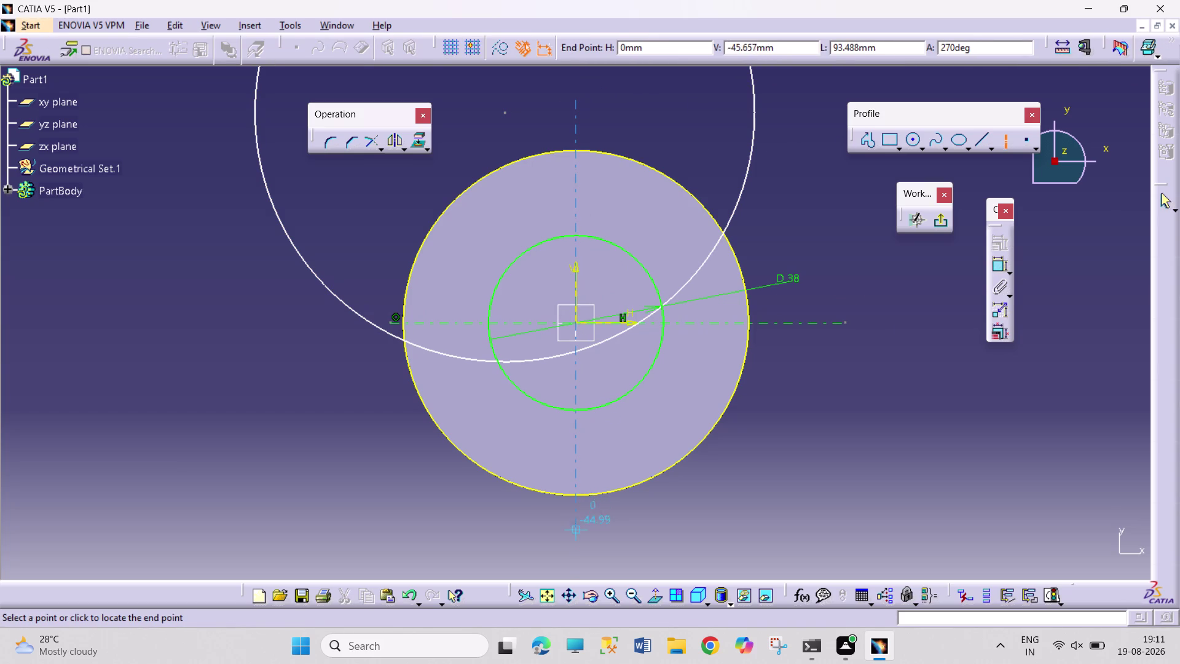
click(579, 535)
click(686, 527)
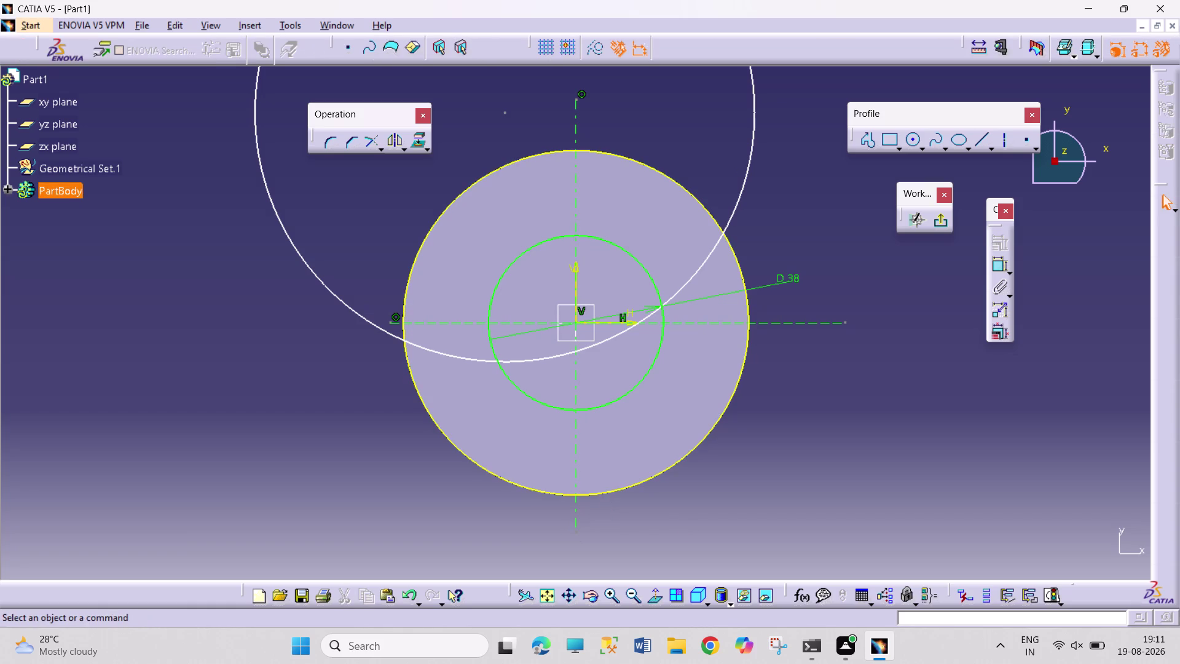
Drag the large circle so it centres on the vertical axis.
drag(503, 115, 551, 132)
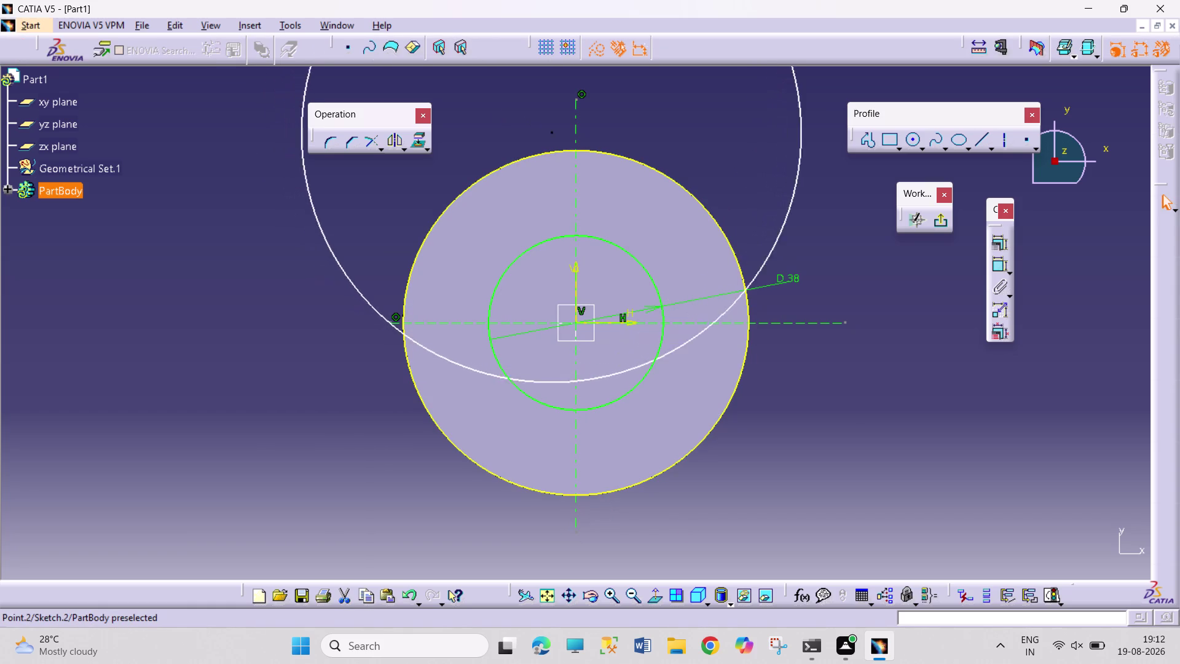
drag(552, 132, 591, 142)
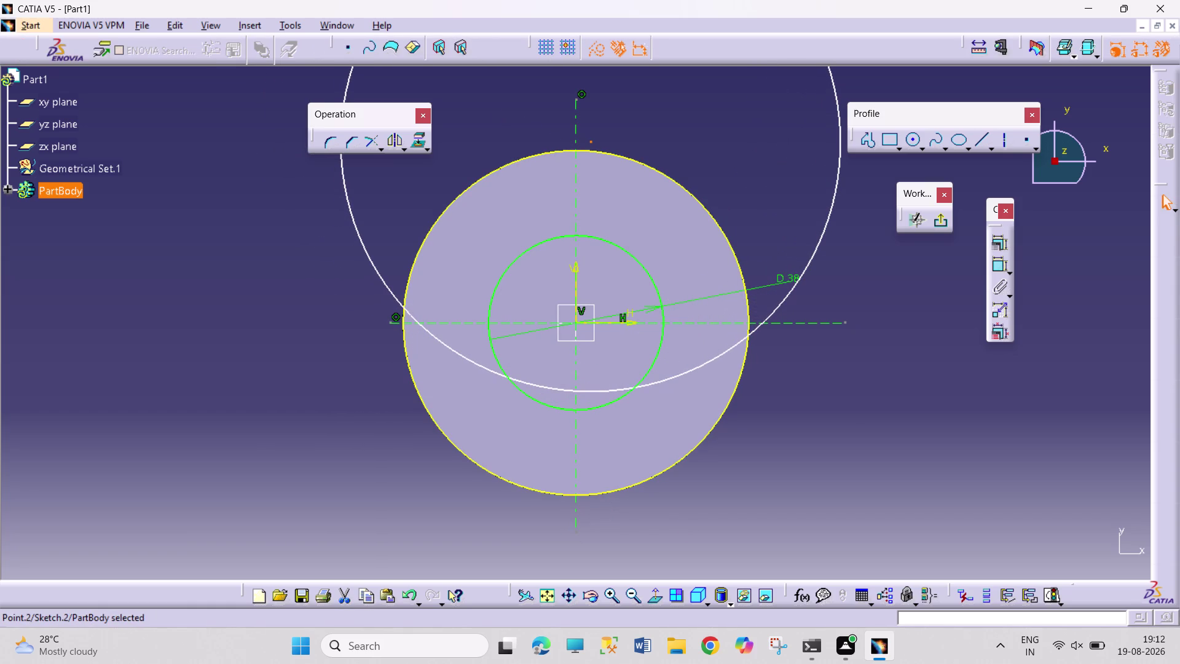
click(886, 477)
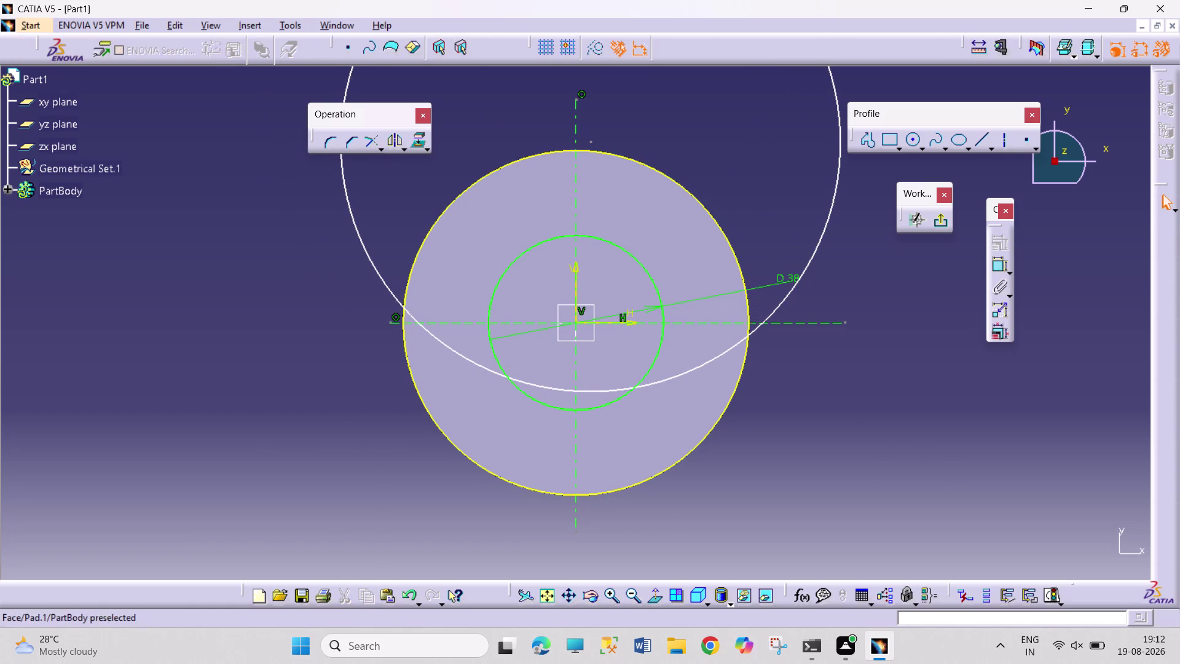
click(910, 138)
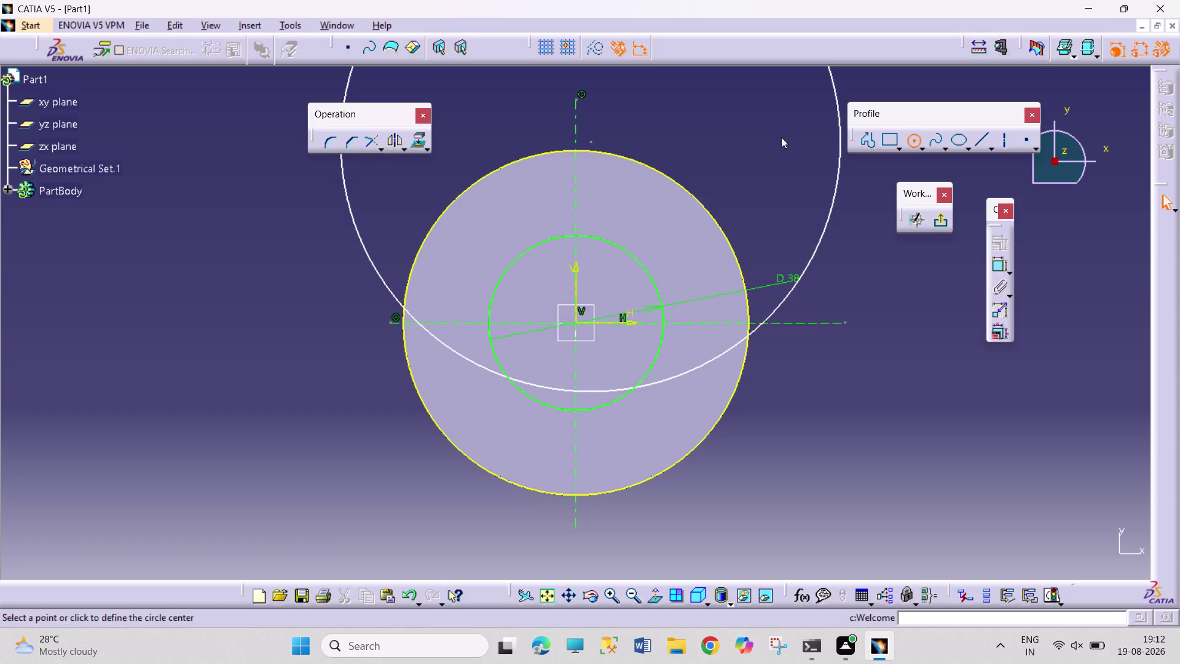
Cancel a stray circle, then draw a circle concentric with the large circle.
click(593, 141)
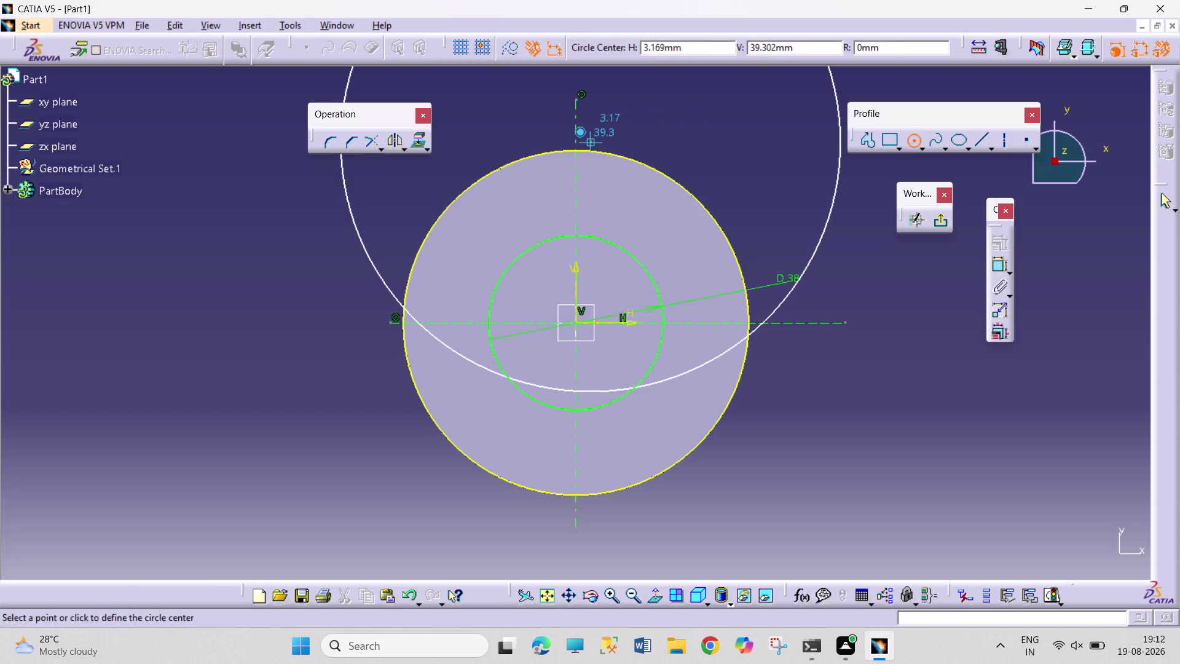
key(Escape)
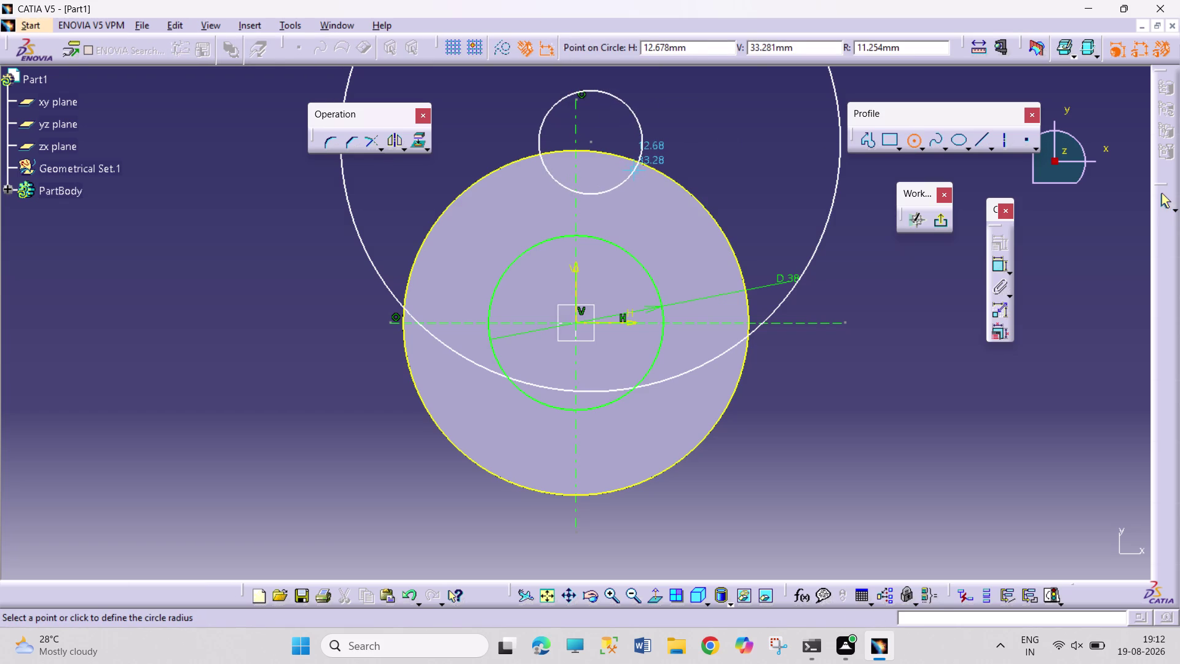
key(Escape)
key(Escape)
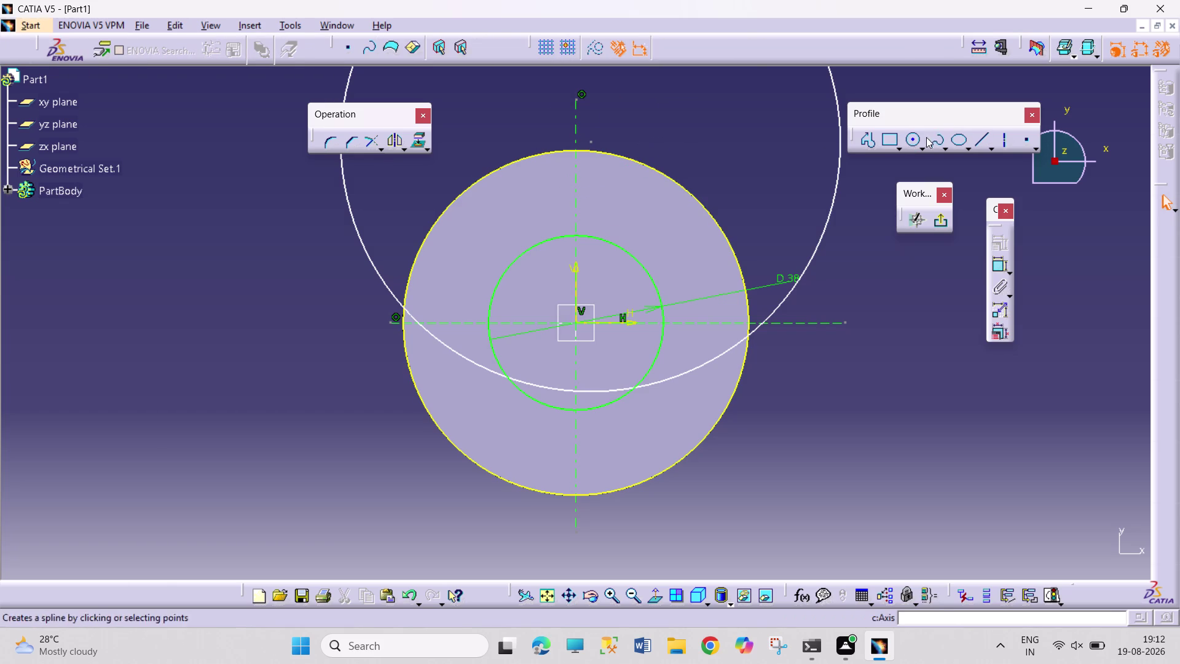
click(913, 141)
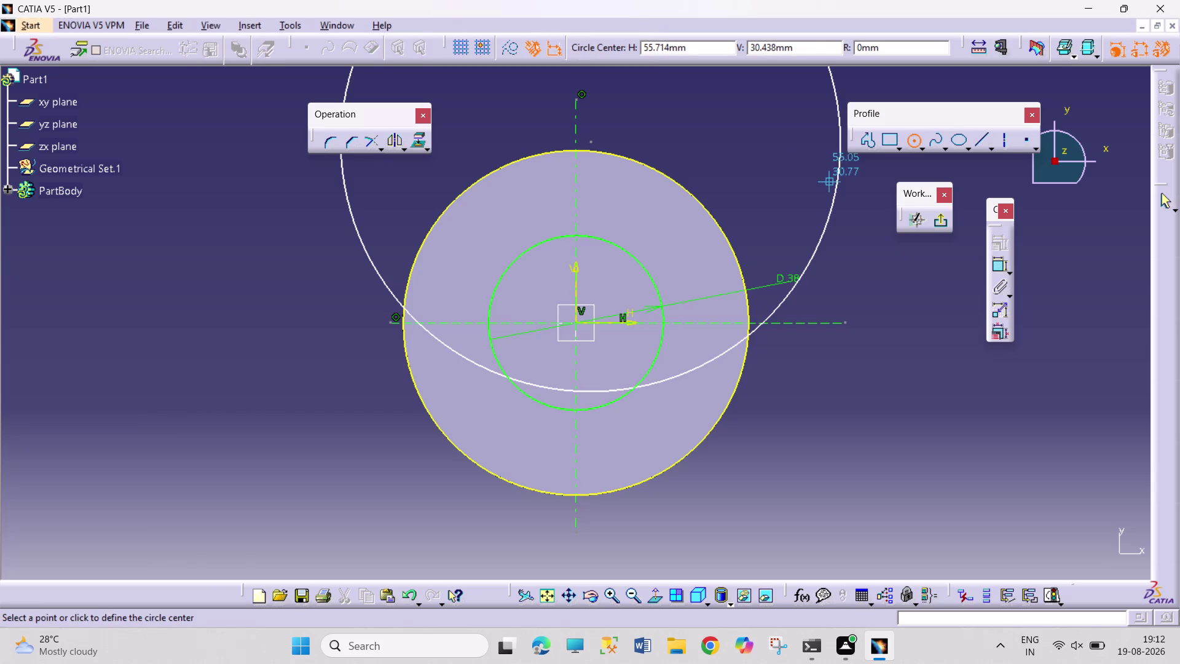
right_click(837, 185)
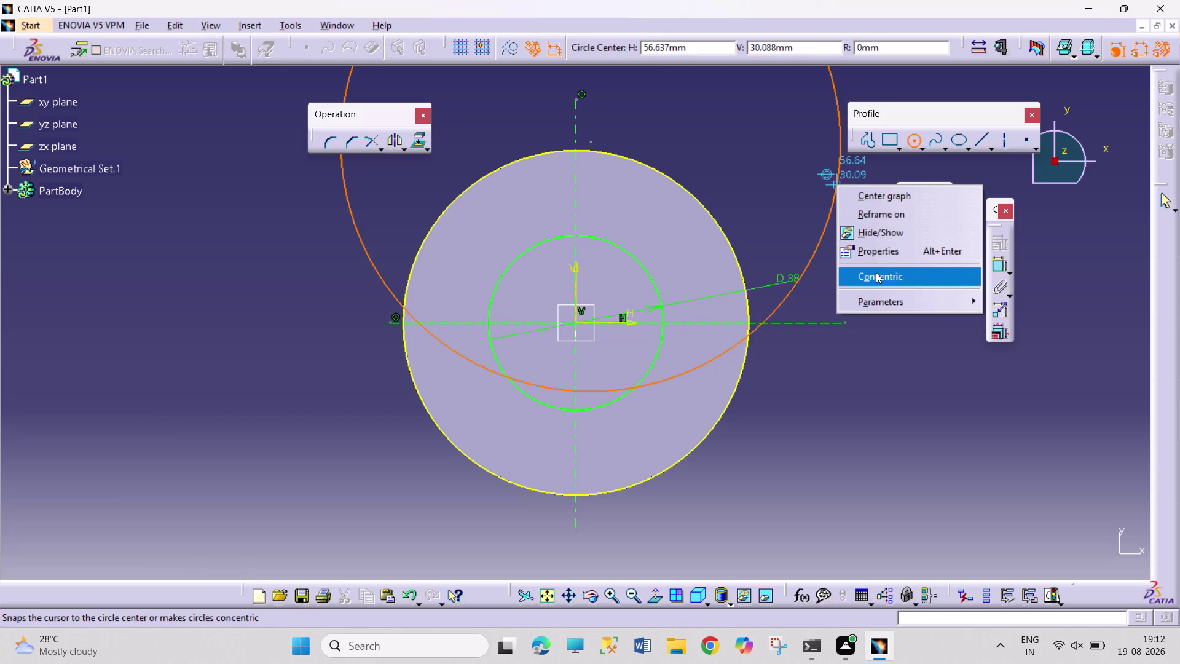
click(877, 273)
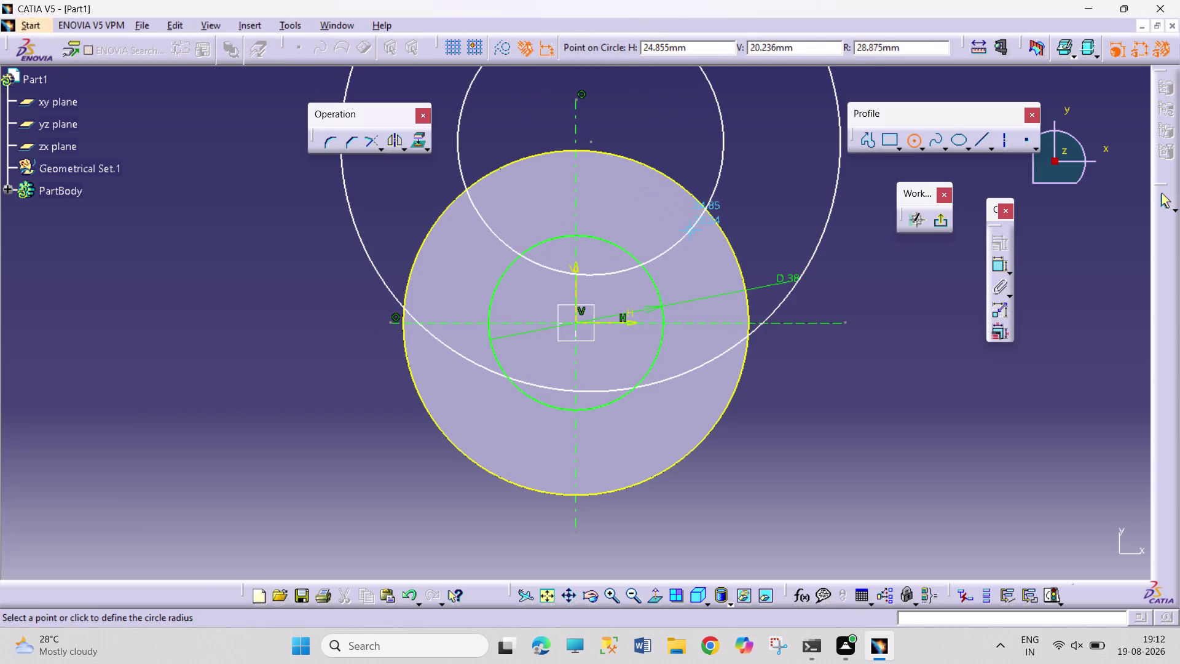
click(712, 242)
click(900, 305)
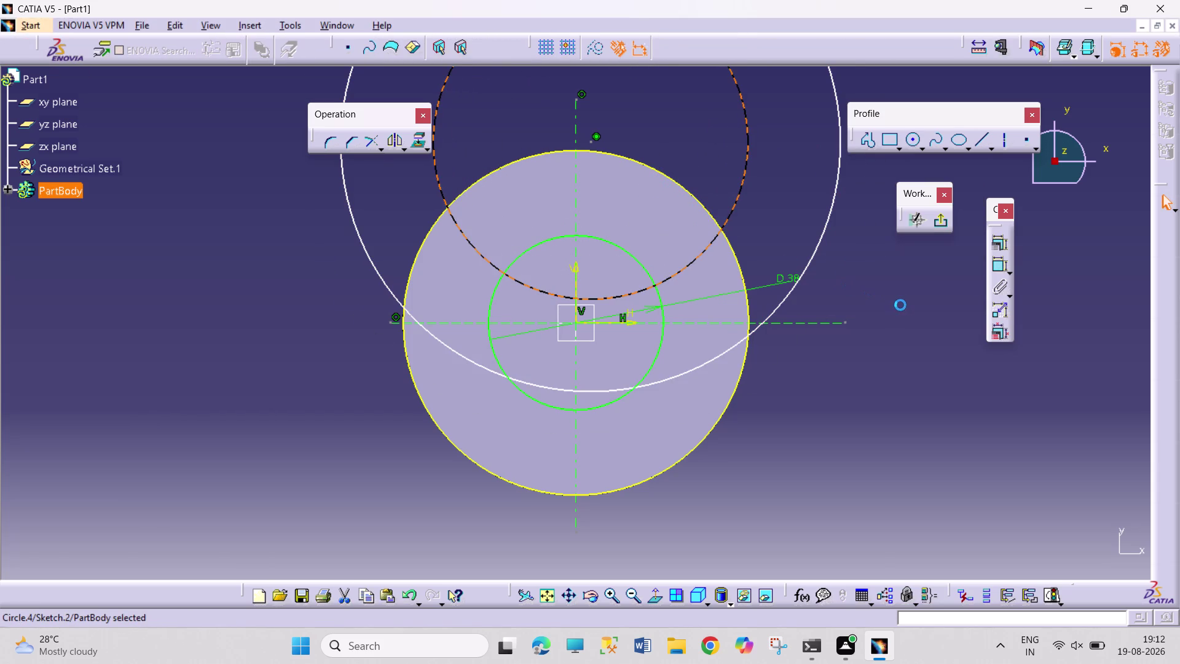
click(1004, 263)
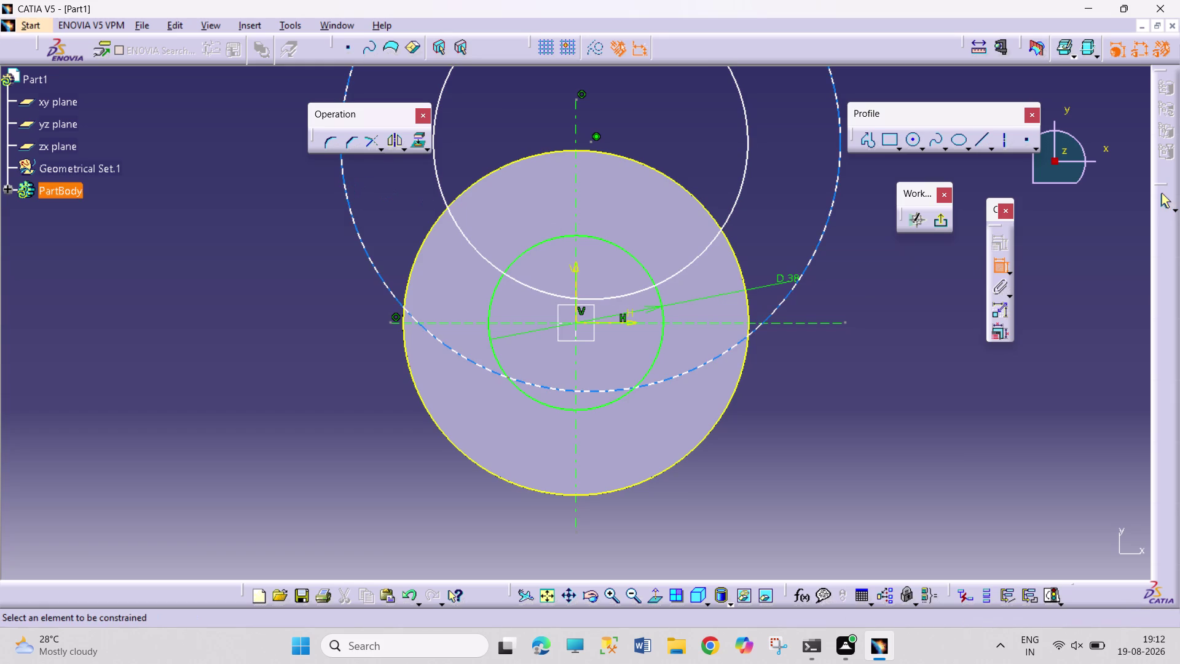
Add diameter dimensions to the outer and inner upper circles.
click(342, 192)
click(346, 192)
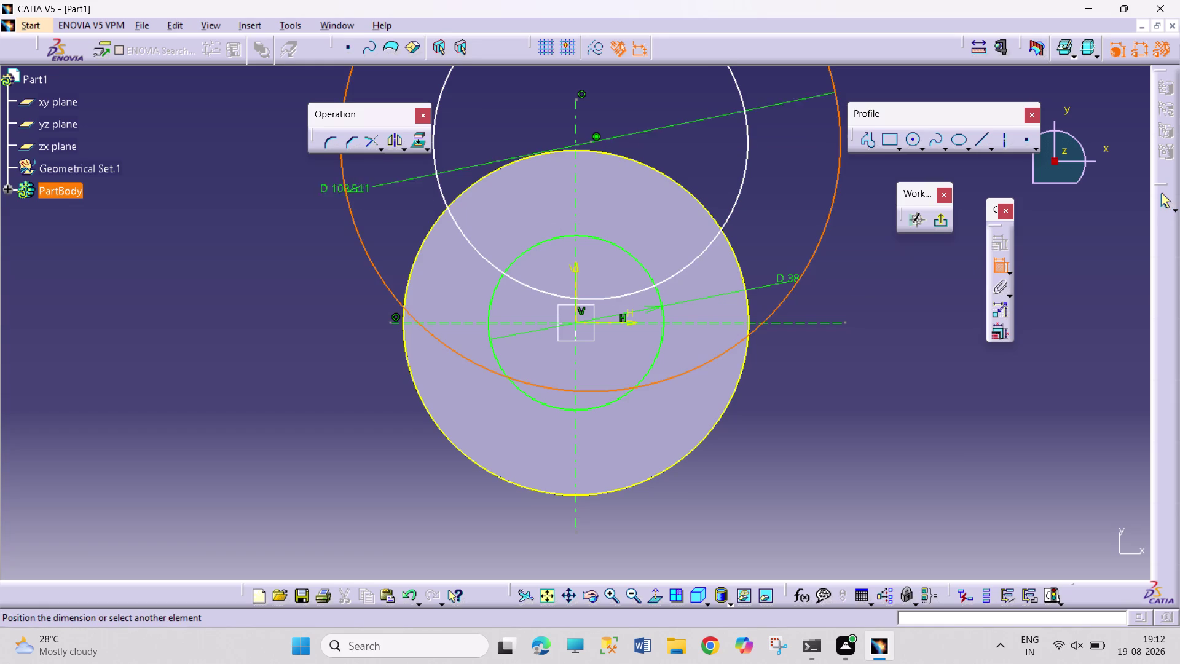
click(291, 189)
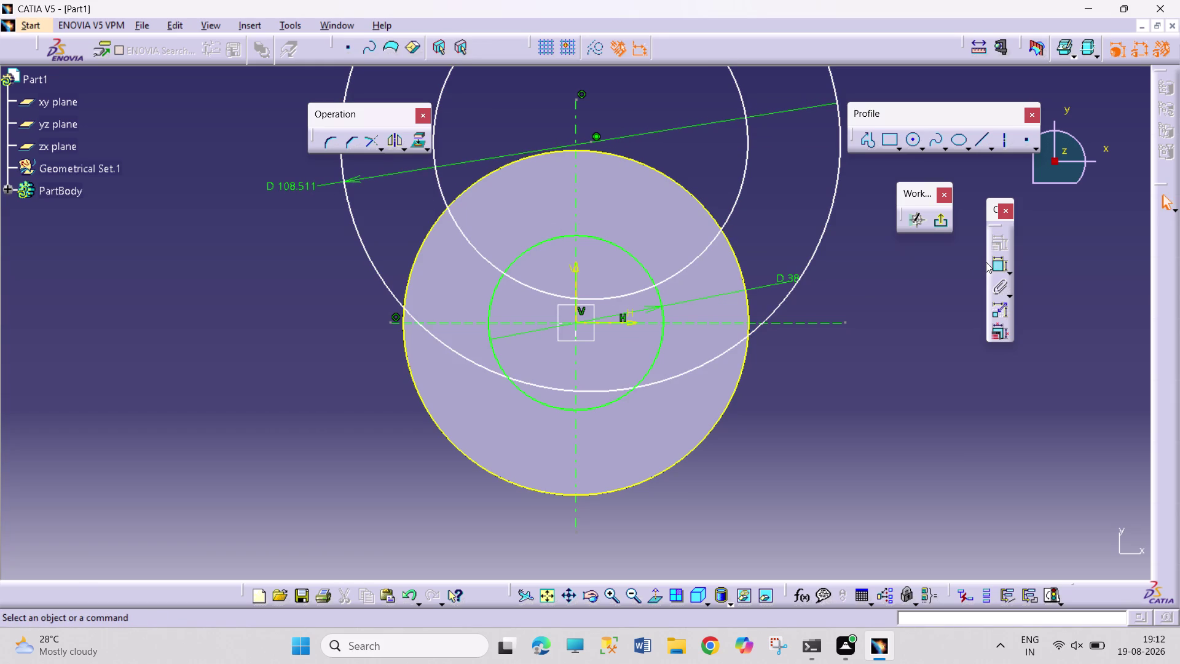
click(989, 262)
click(994, 265)
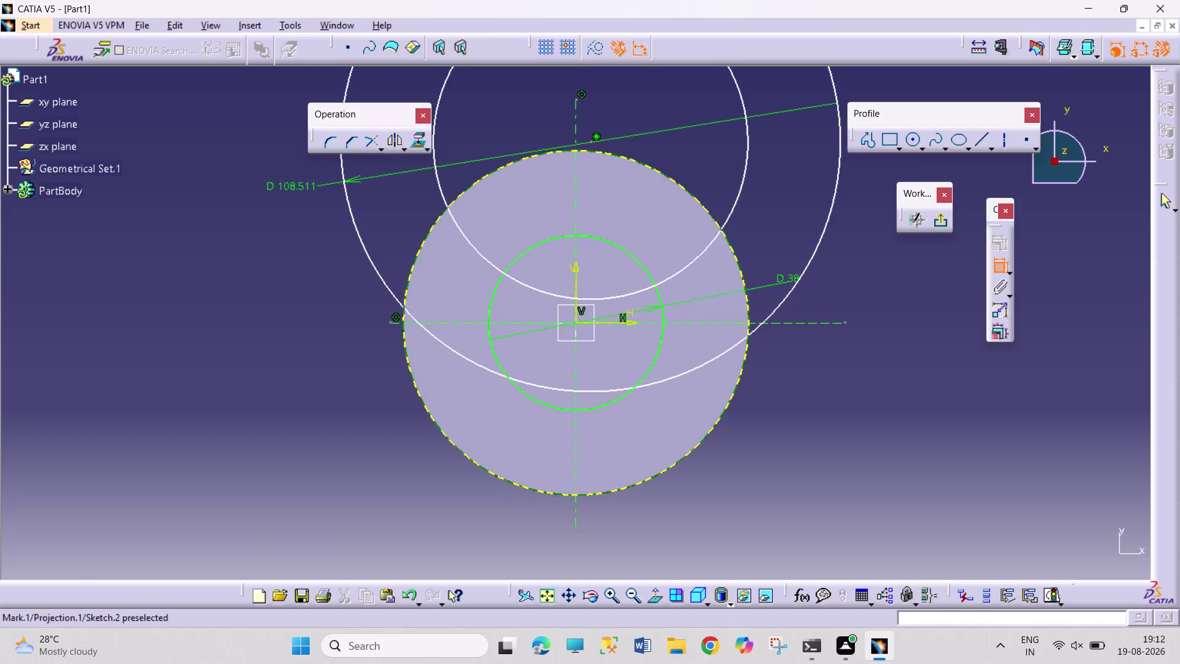
click(445, 202)
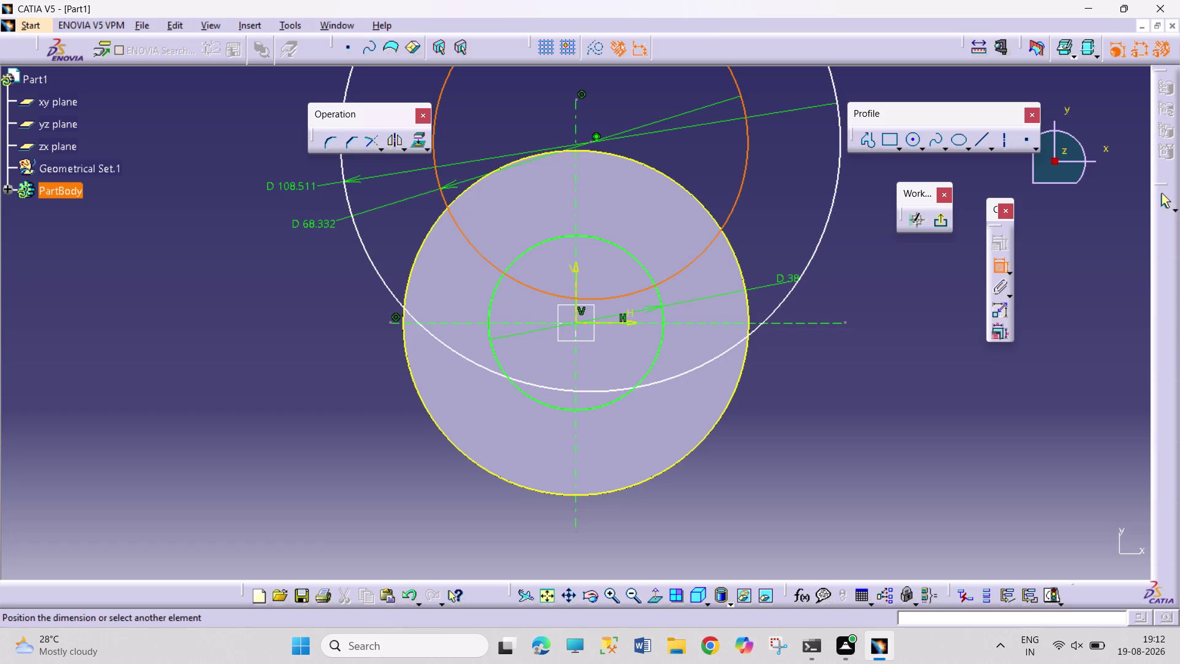
click(307, 229)
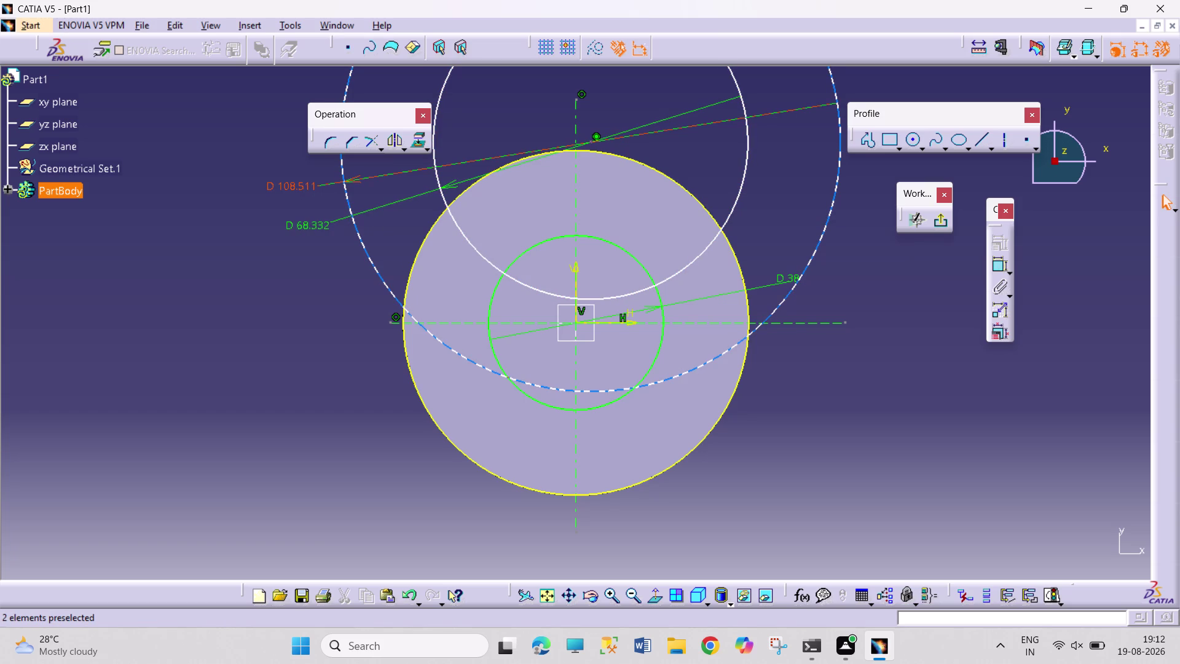
Change the upper circles' diameters to 56 and 62.
double_click(312, 226)
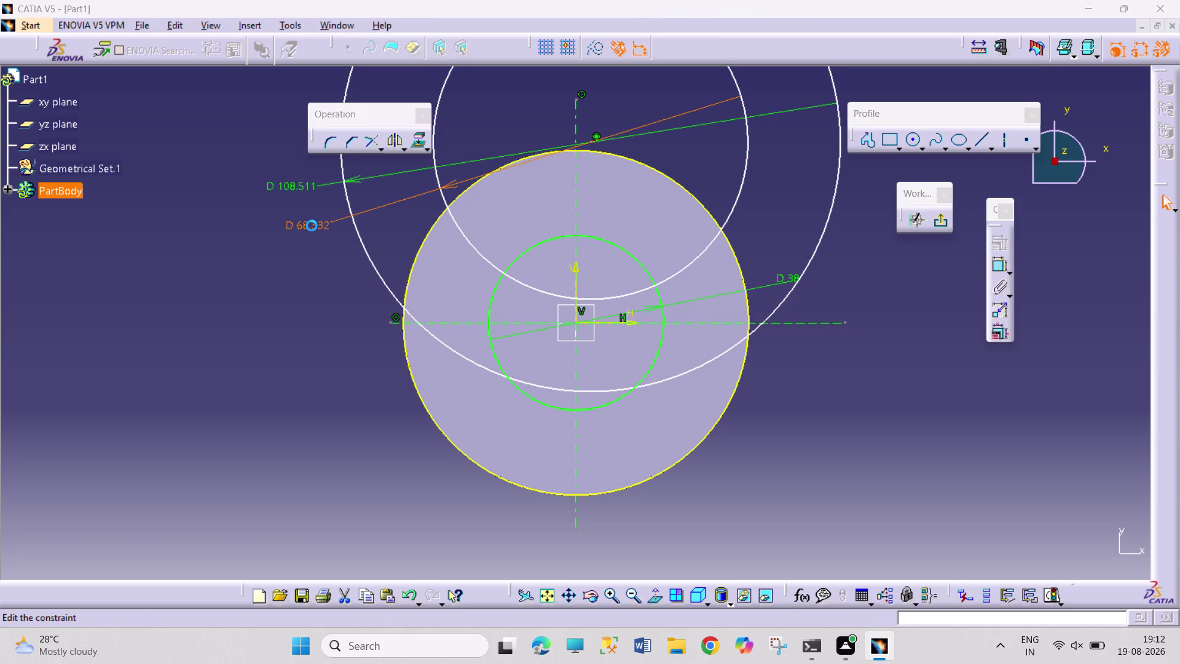
text(21)
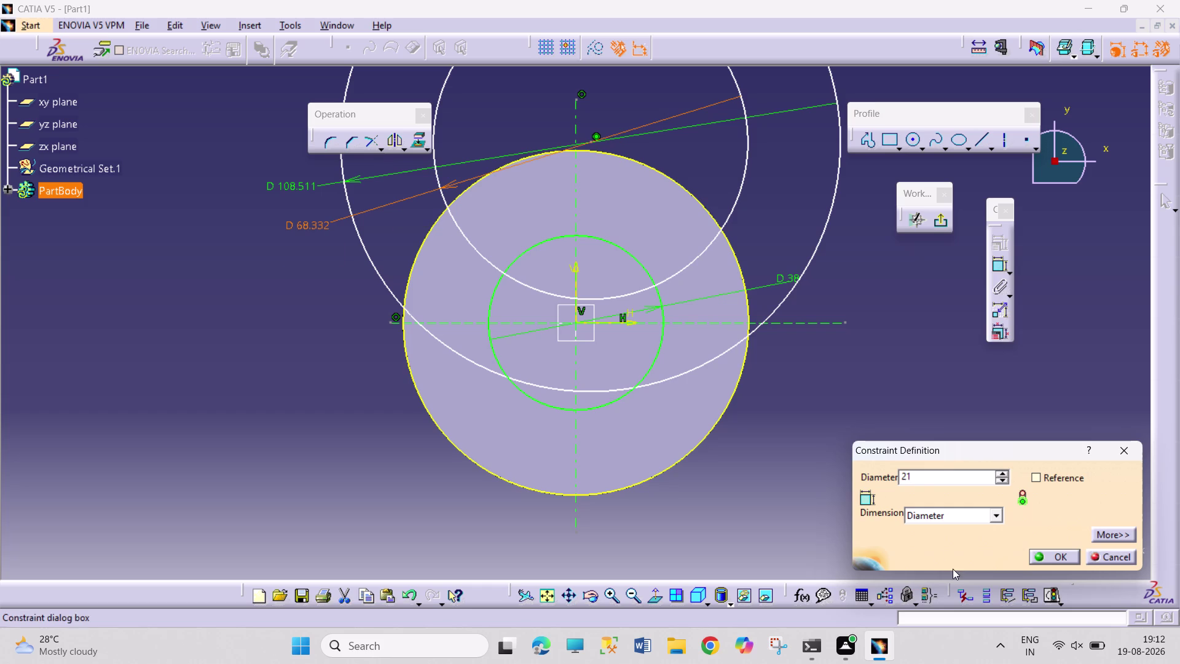
drag(917, 483, 872, 473)
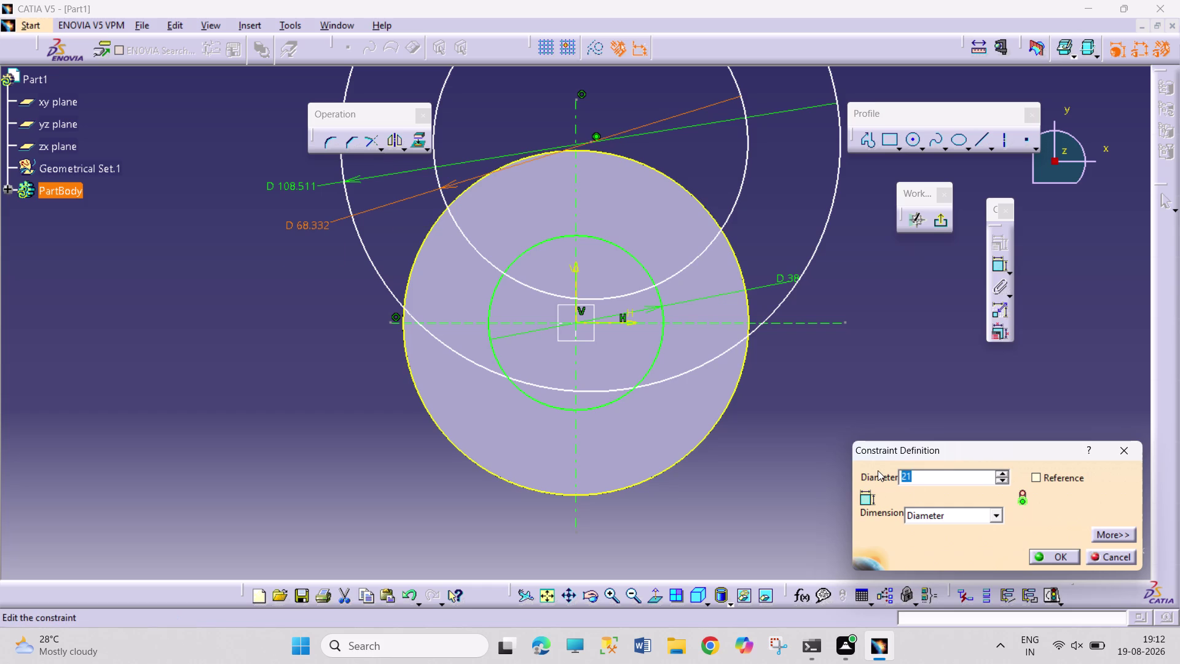
text(56)
key(Return)
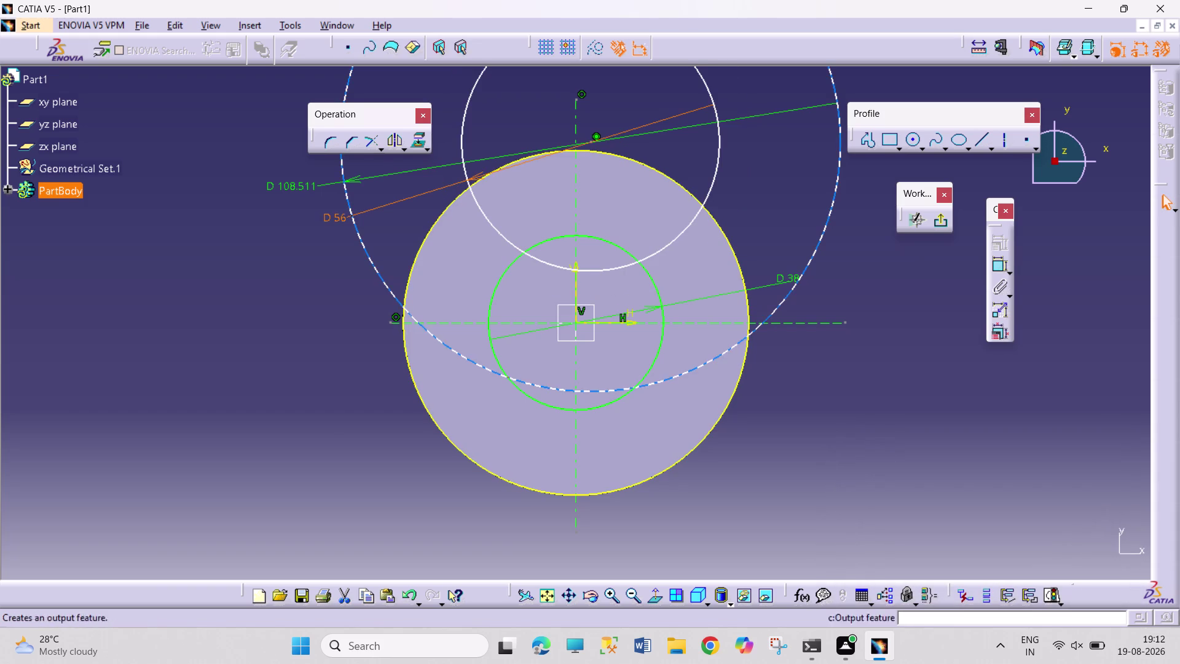
drag(591, 141, 568, 150)
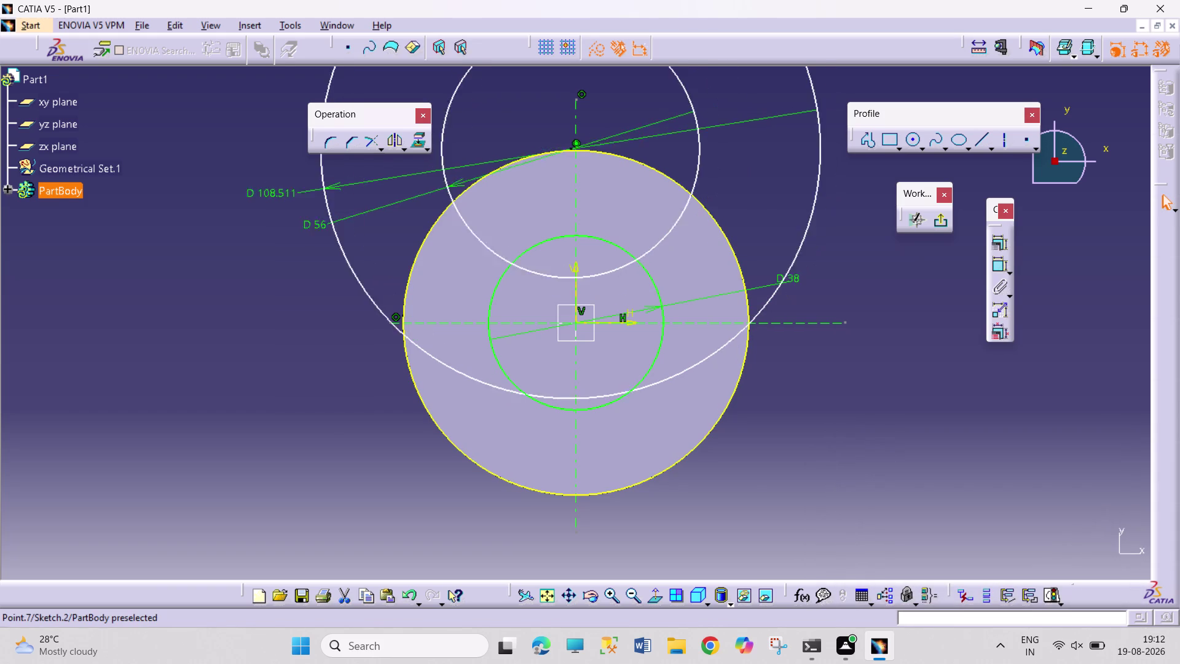
drag(568, 150, 520, 177)
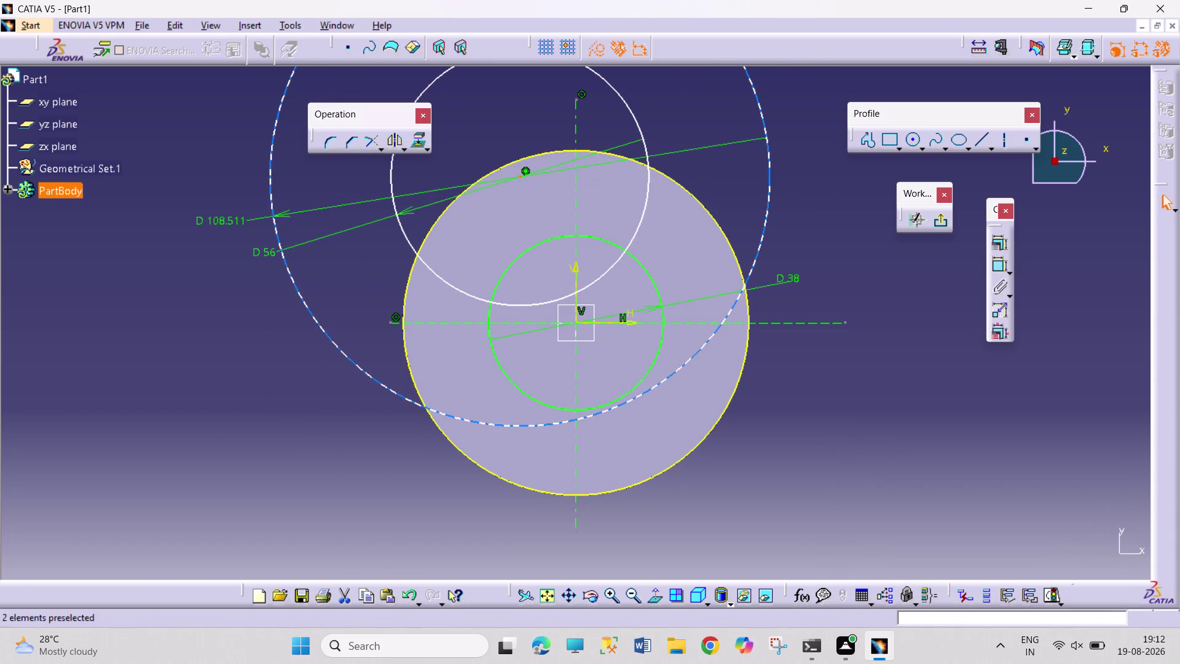
double_click(229, 217)
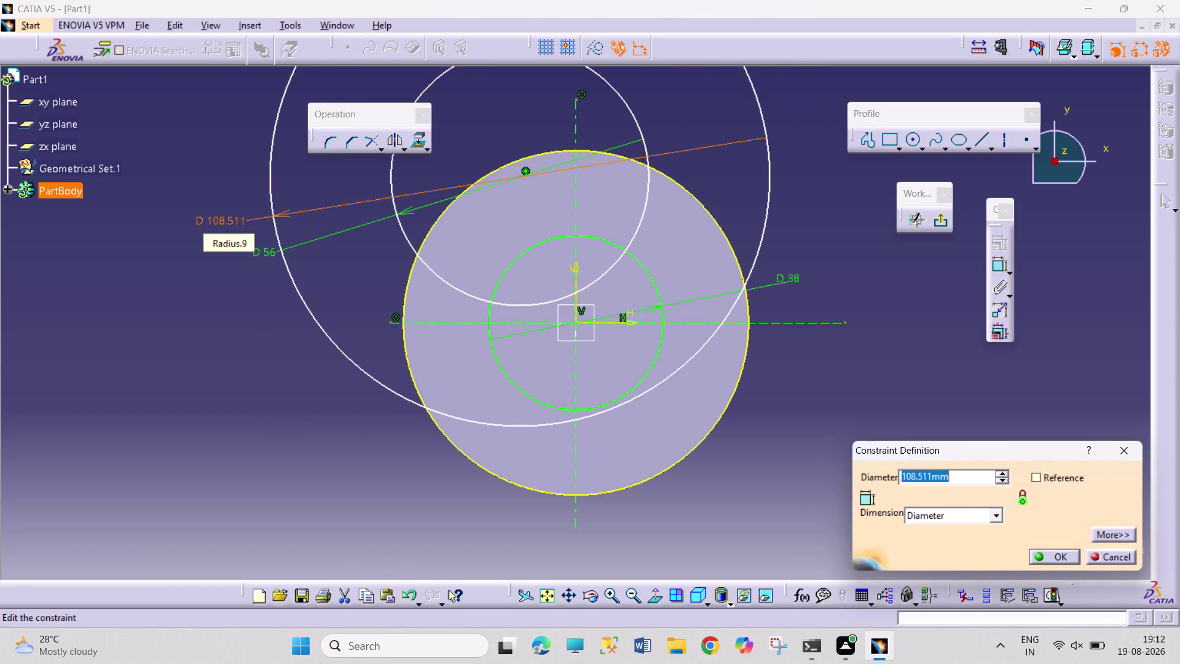
text(62)
key(Return)
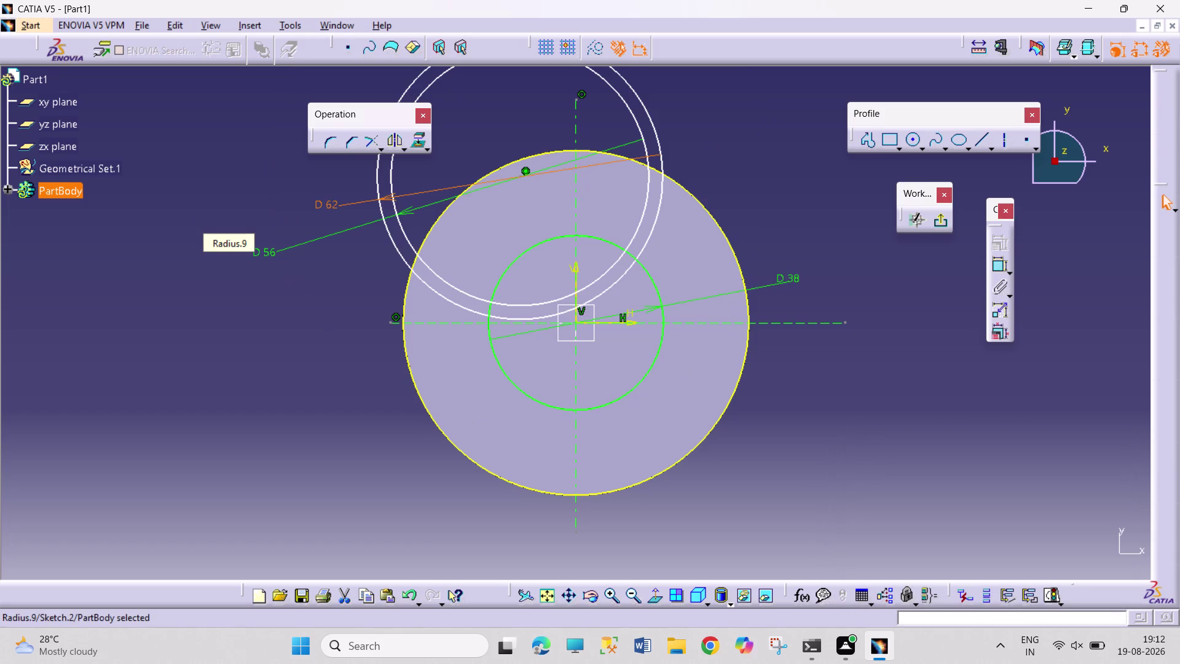
click(775, 427)
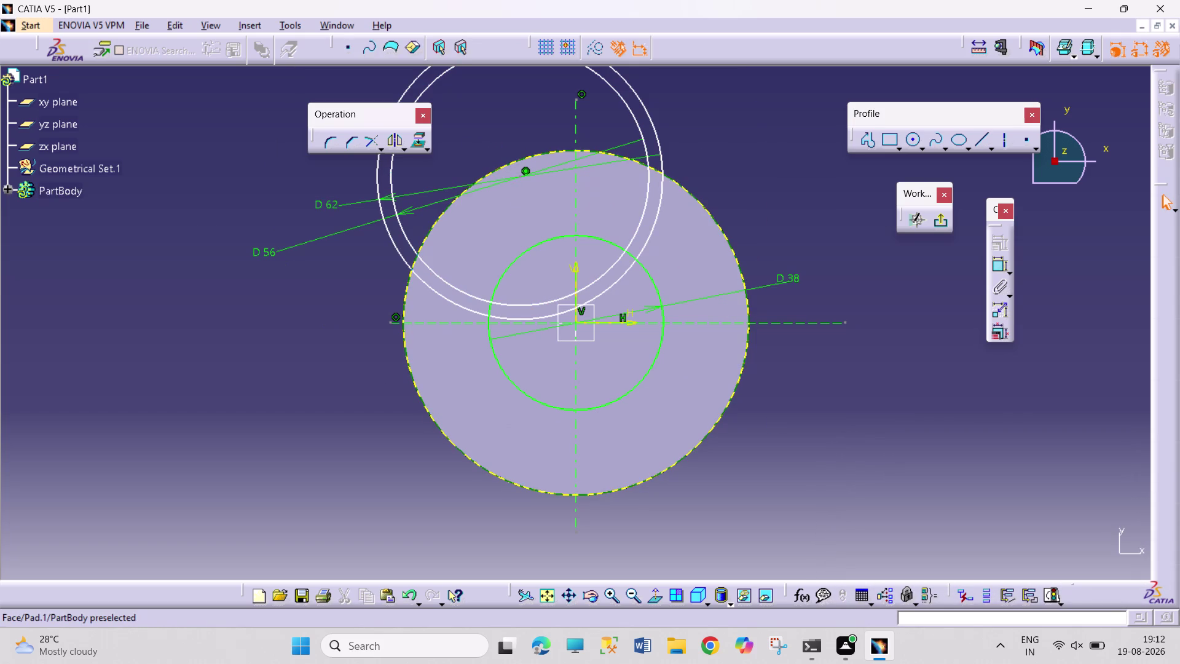
Drag the 56/62 circle pair down and right onto the disc's upper left.
drag(520, 177, 539, 217)
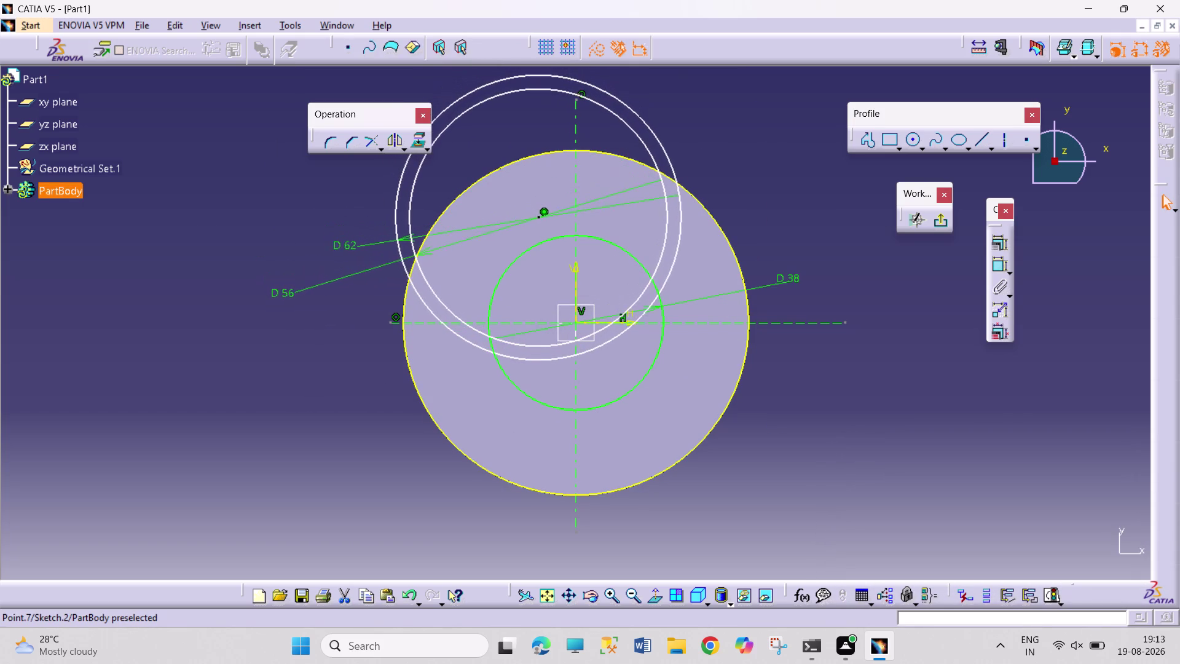
drag(539, 217, 545, 236)
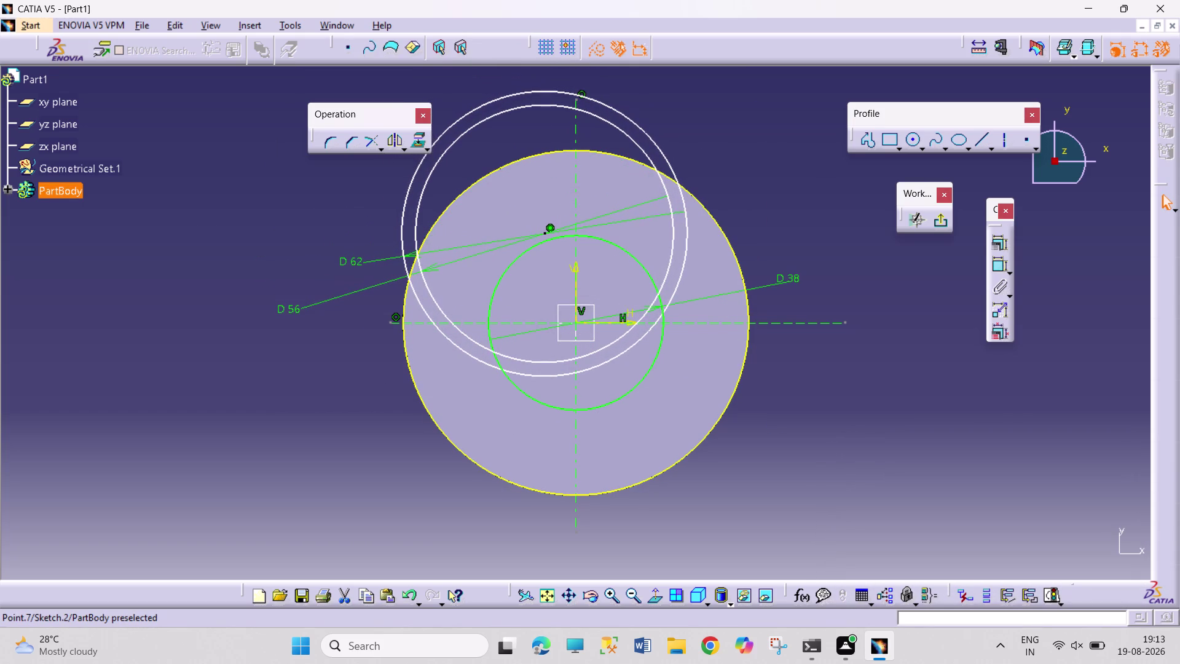
drag(545, 236, 544, 237)
click(830, 412)
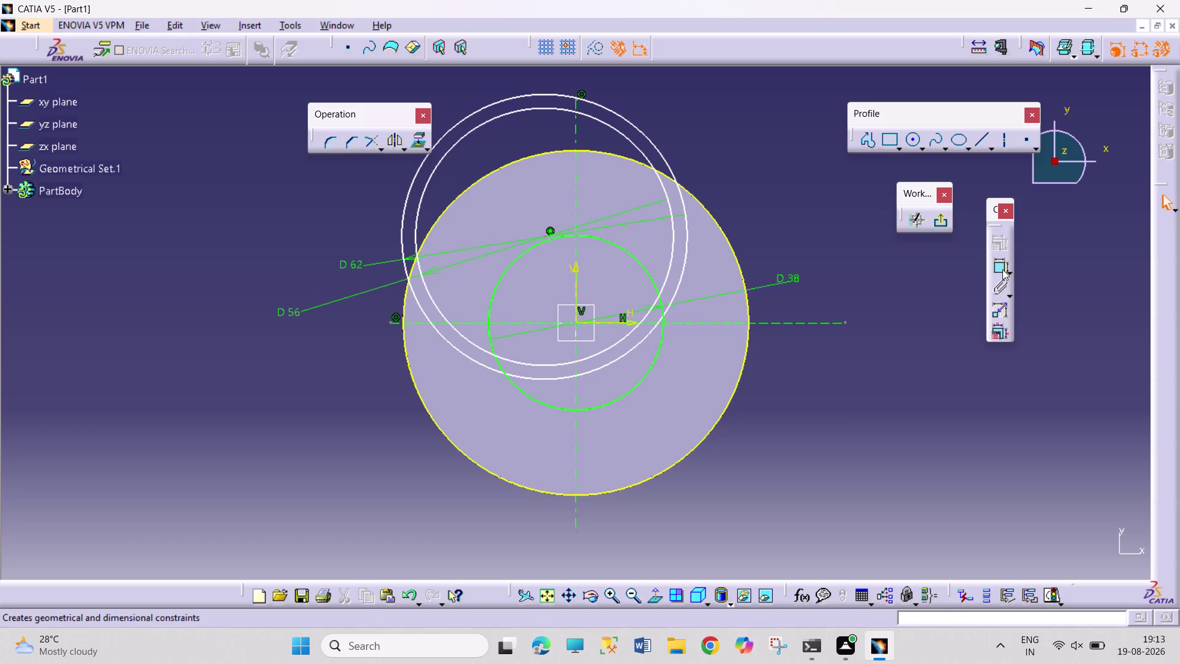
click(1002, 270)
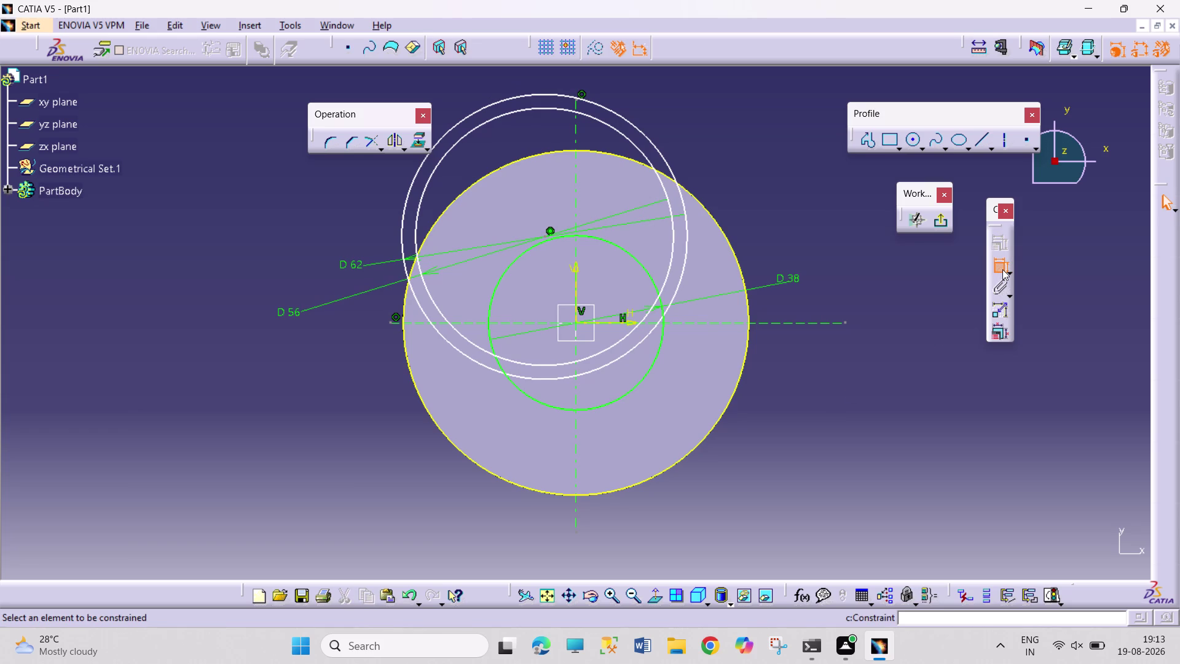
click(1002, 270)
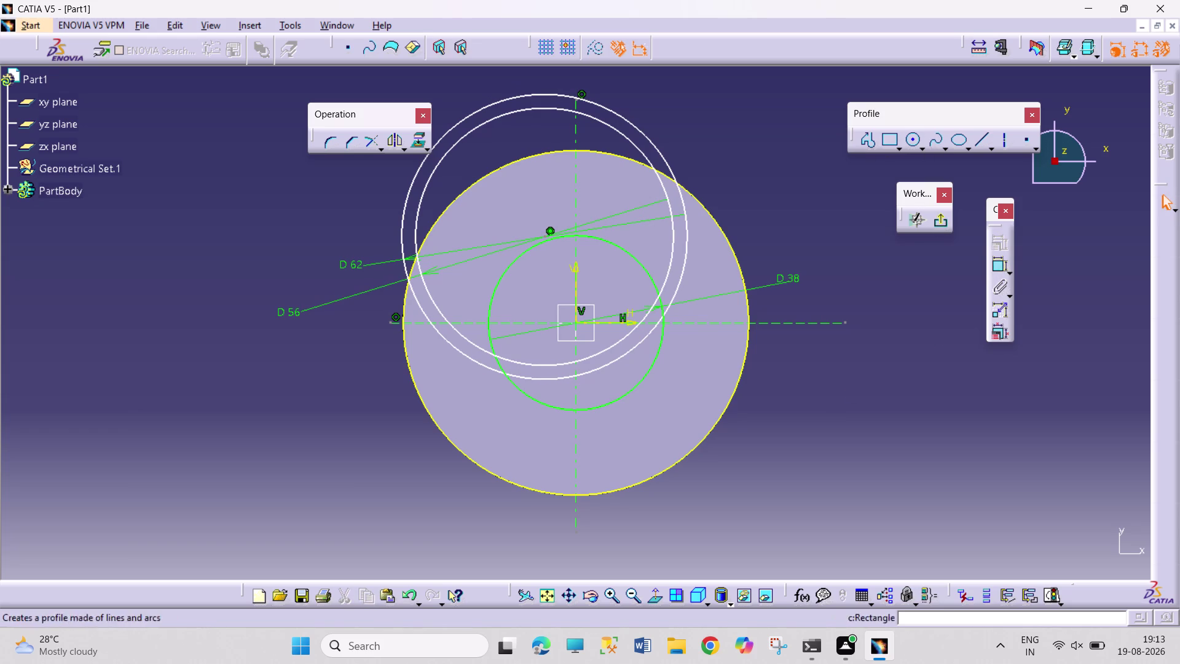
click(380, 151)
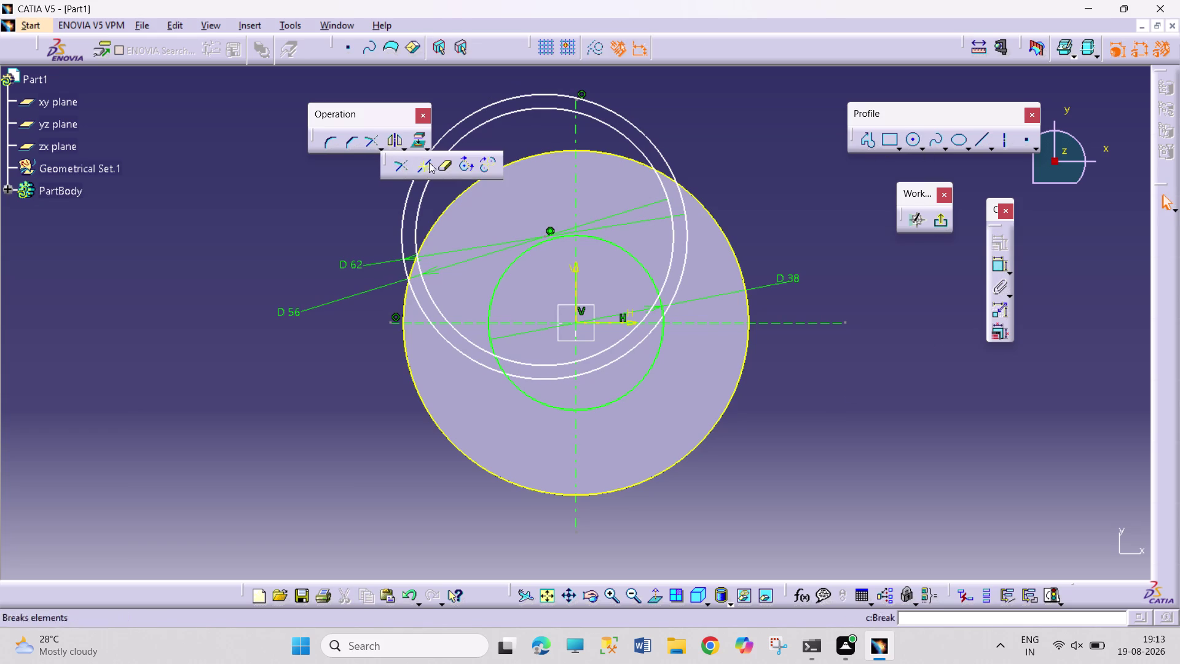
Quick-trim the upper arcs of the 56 and 62 mm circles.
click(450, 165)
click(466, 121)
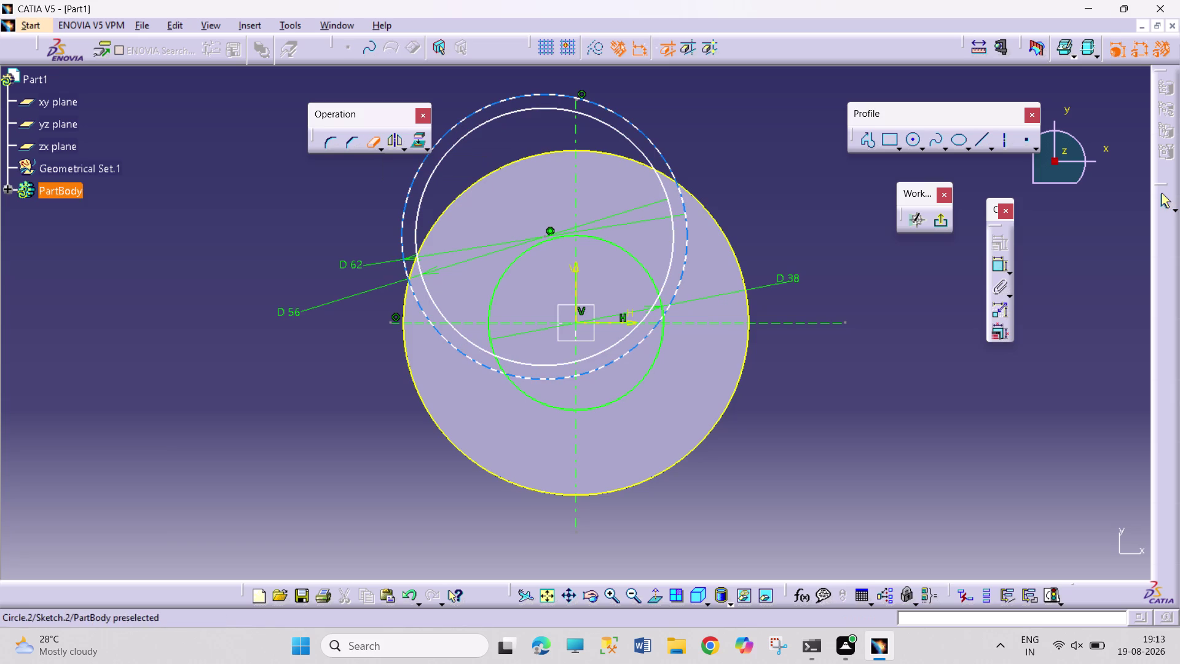
click(373, 143)
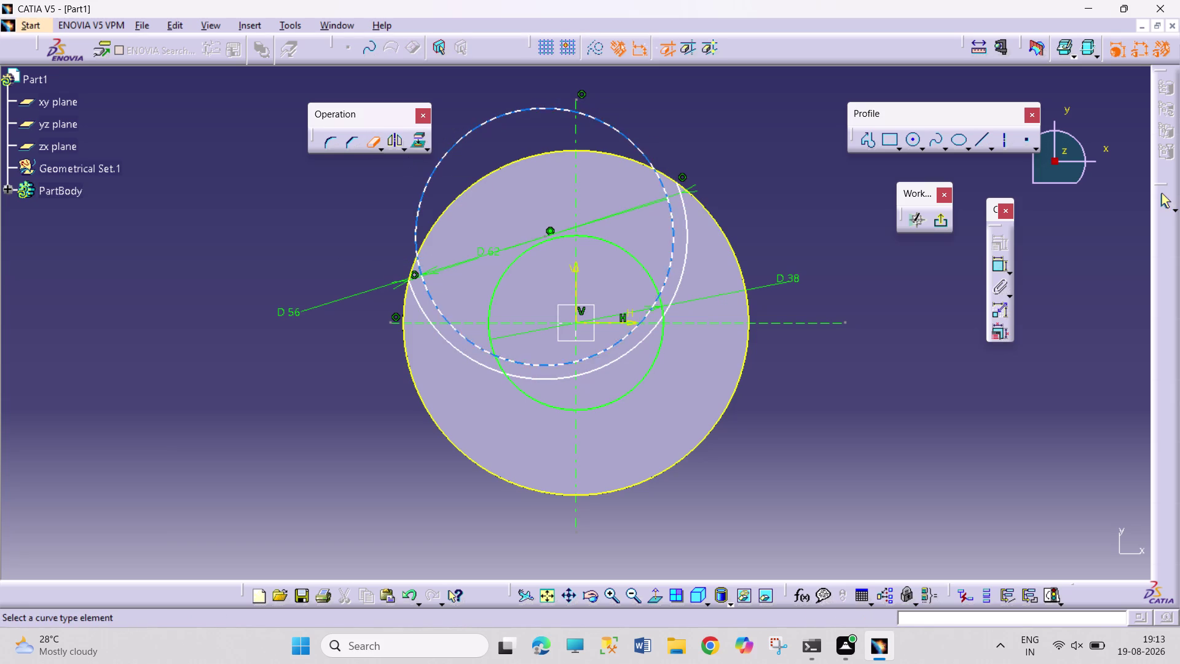
click(437, 167)
click(375, 145)
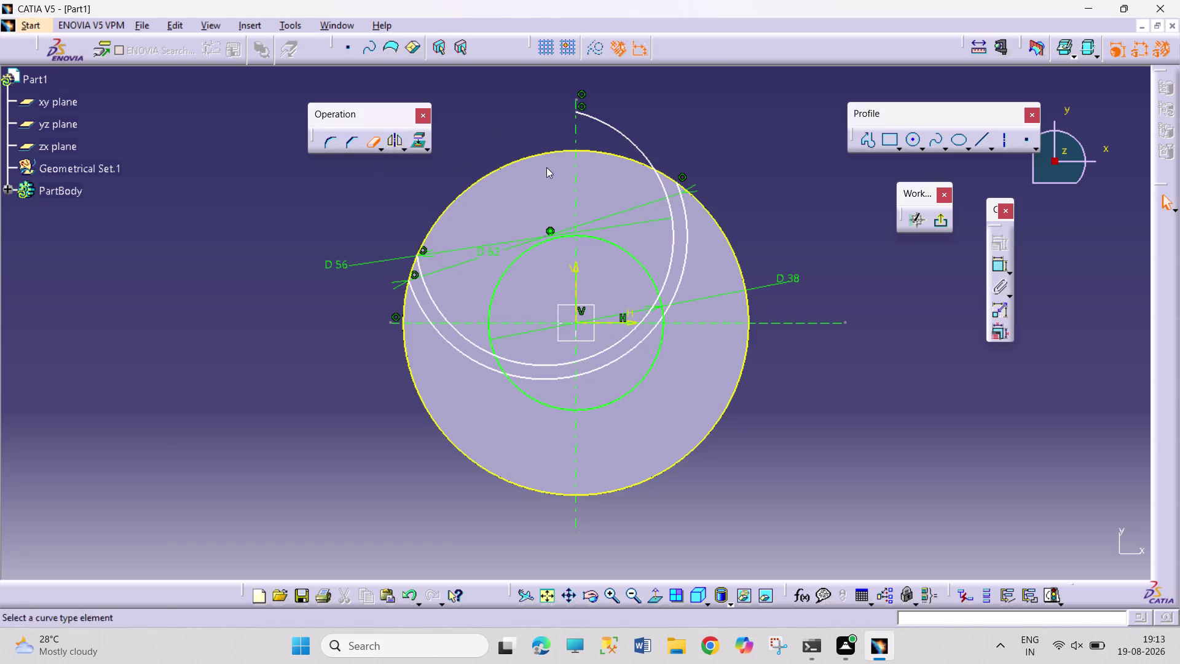
click(623, 132)
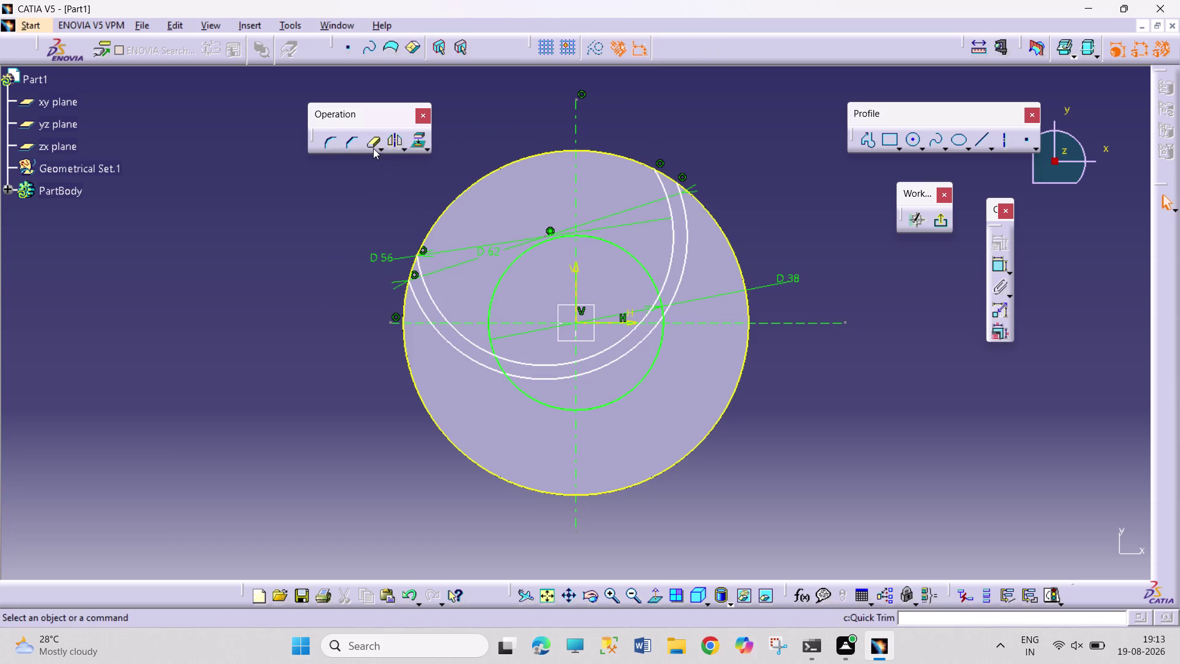
click(373, 148)
click(683, 284)
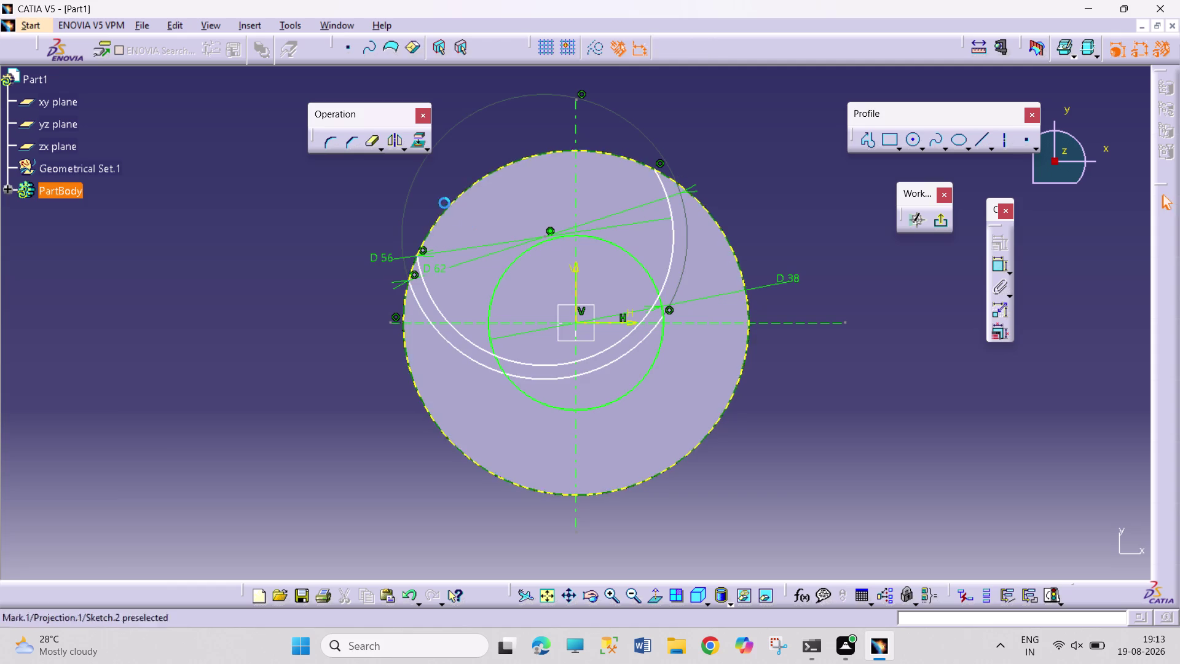
Trim the remaining helper-circle segments near the centre and small circle.
click(375, 147)
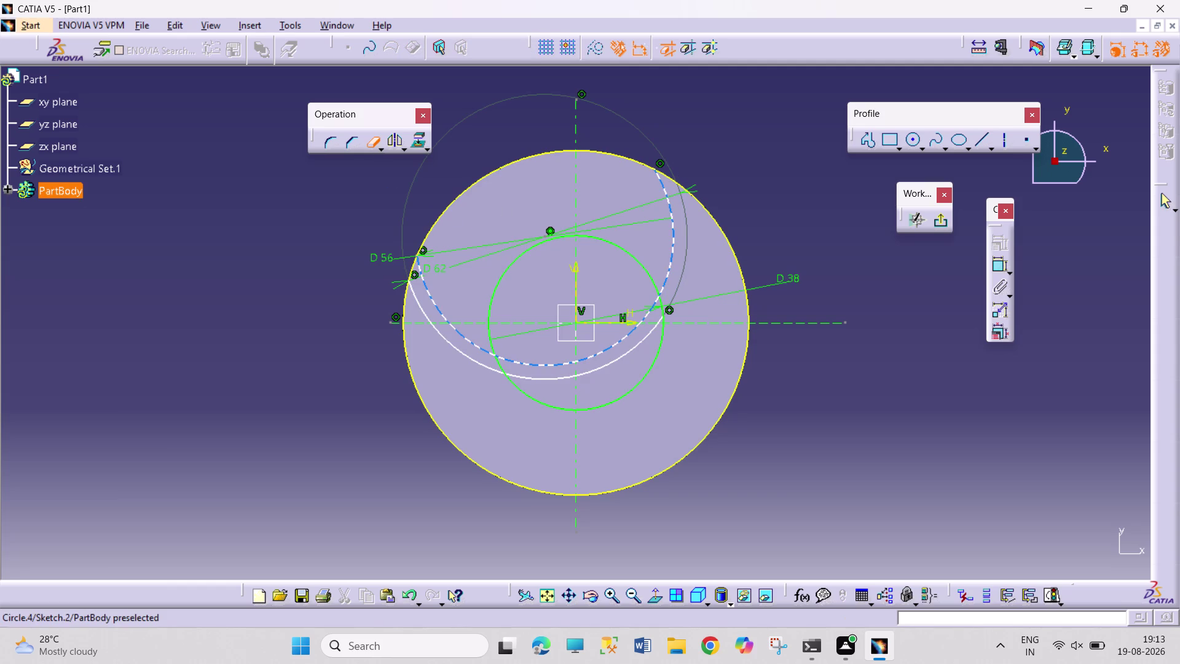
click(670, 265)
click(374, 142)
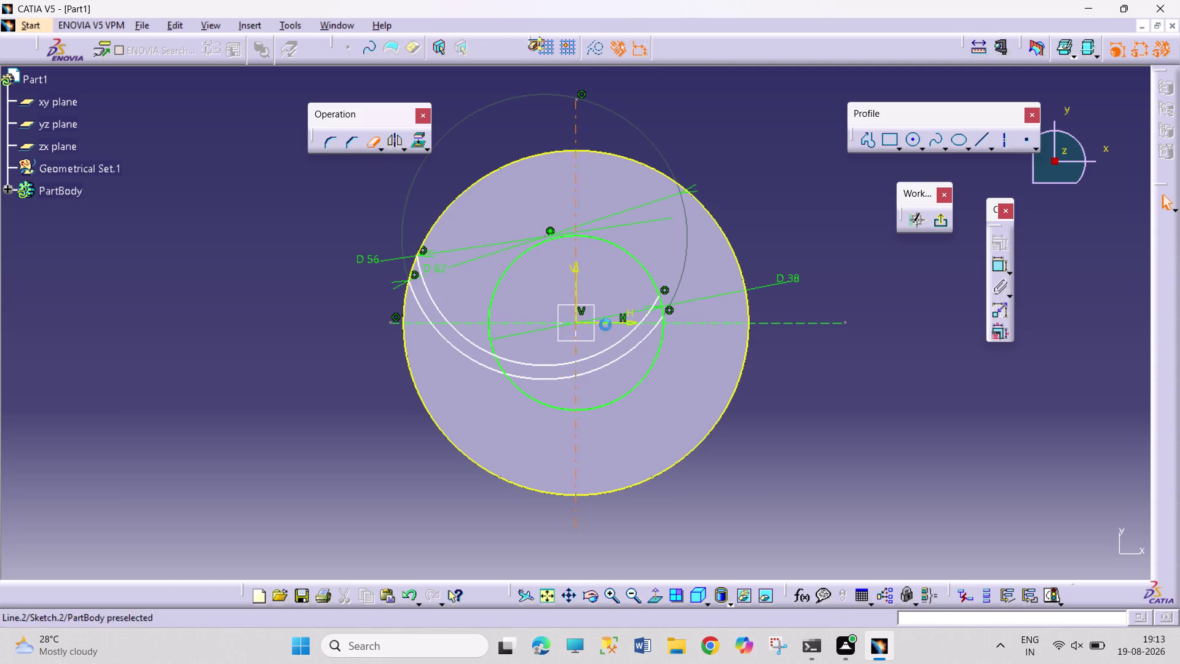
click(619, 343)
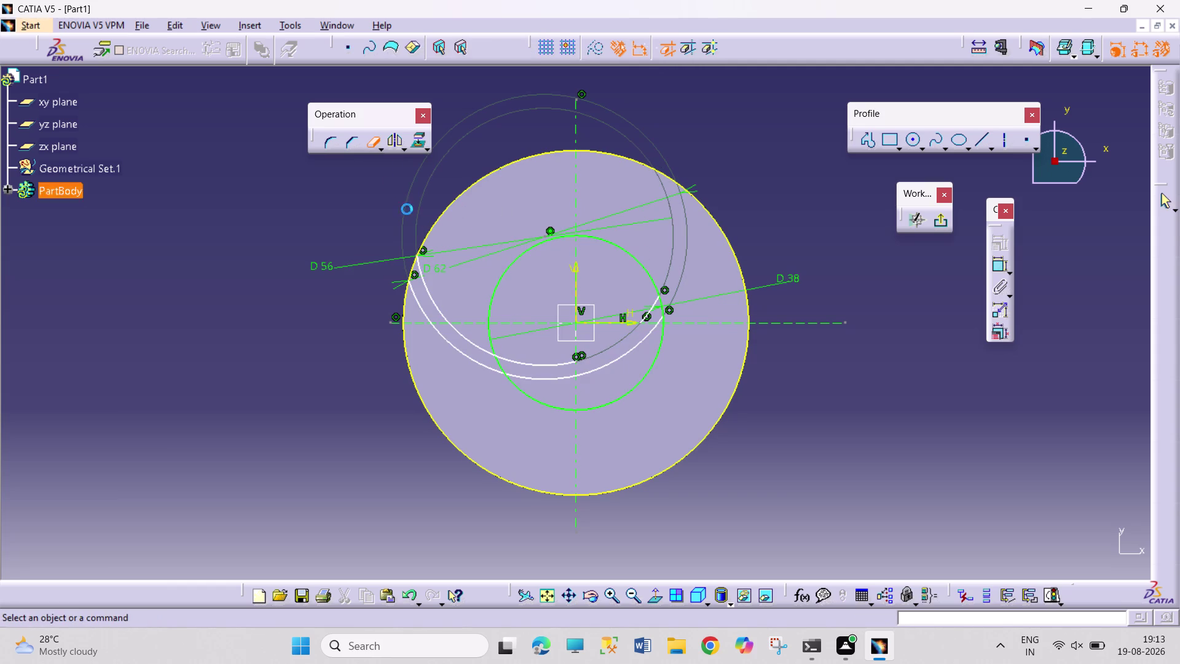
click(365, 140)
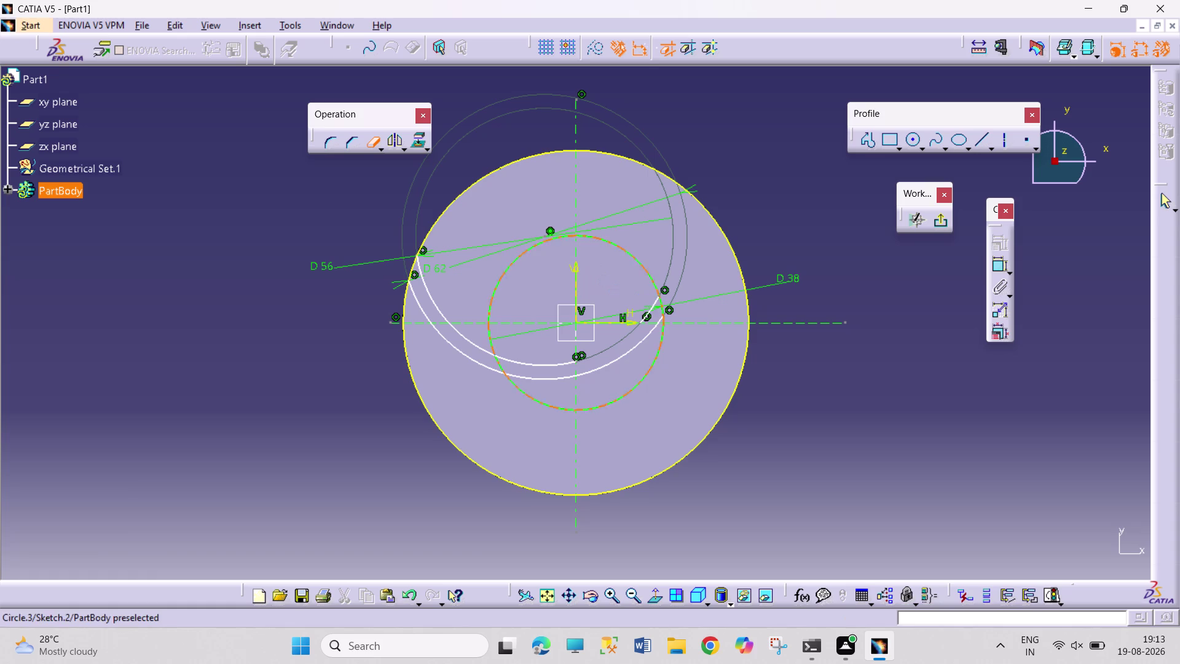
click(653, 308)
click(369, 141)
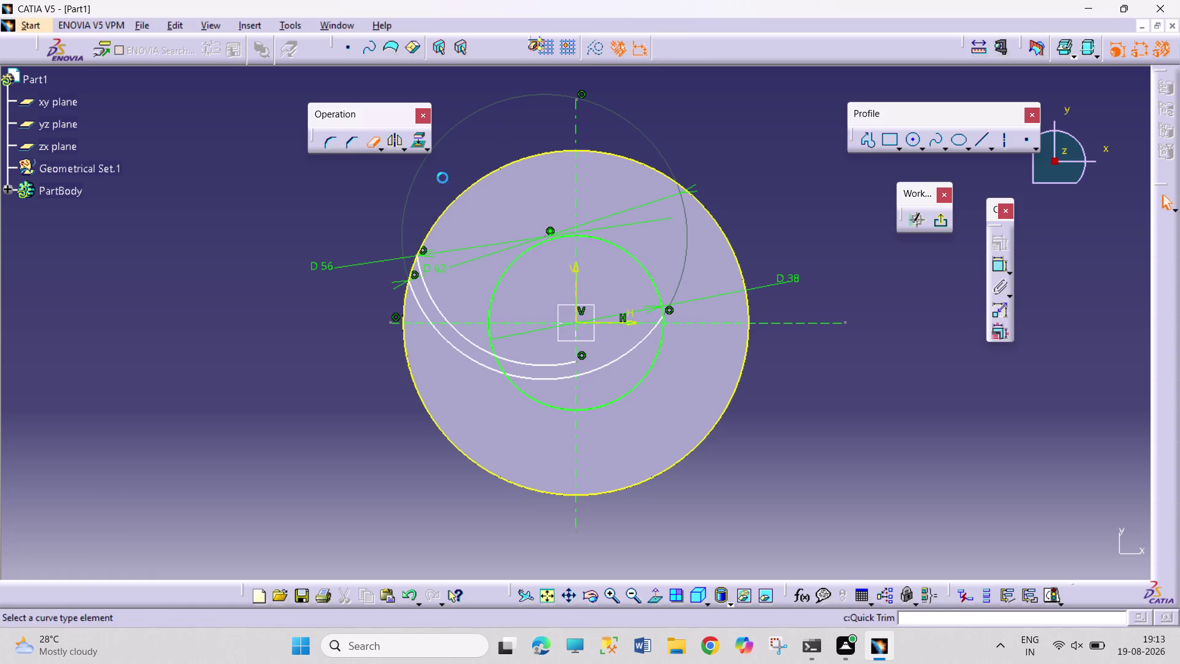
click(541, 245)
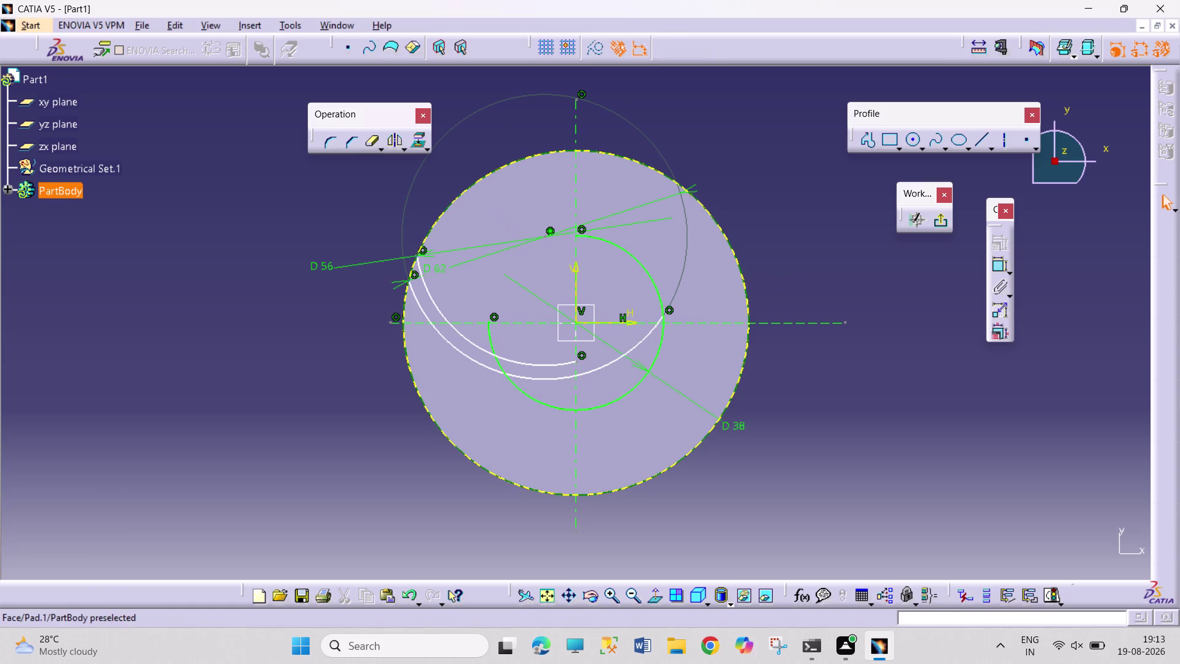
Mirror the circle across the reference line and trim parts of the D 38 circle.
click(370, 136)
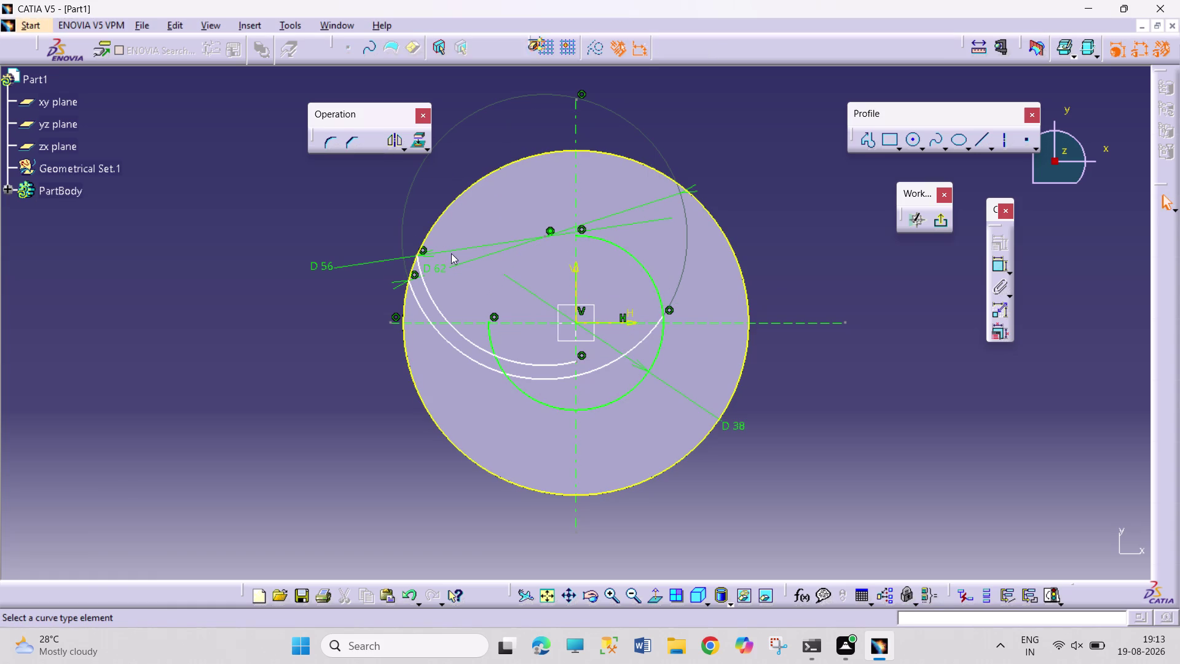
click(490, 332)
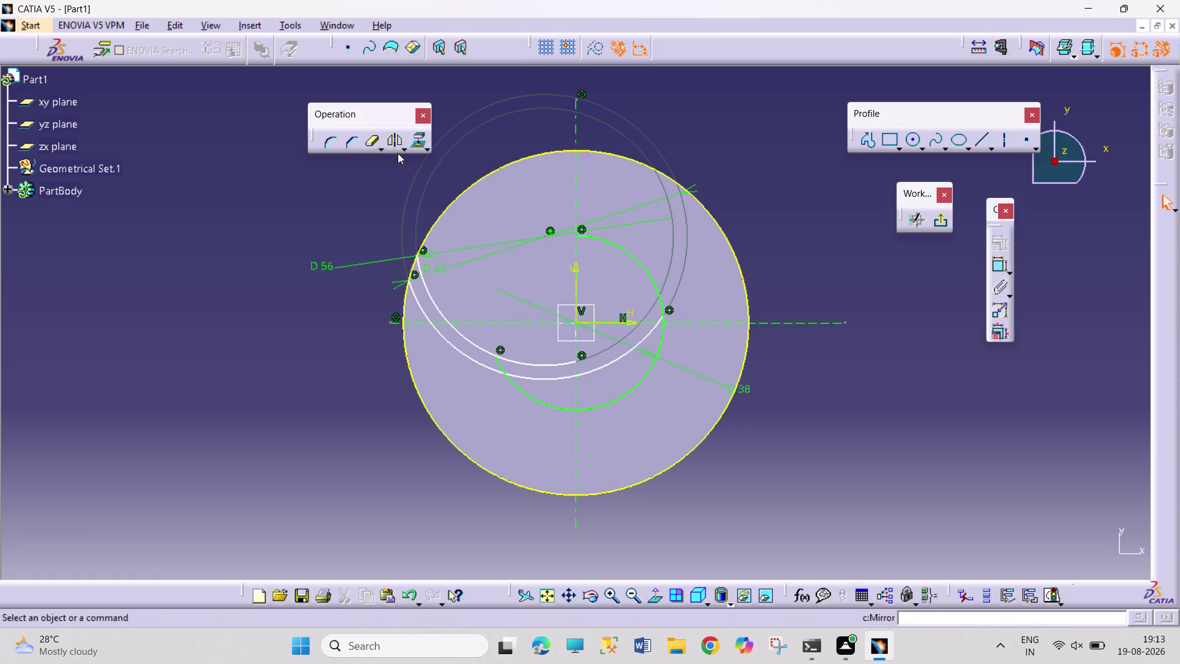
click(367, 142)
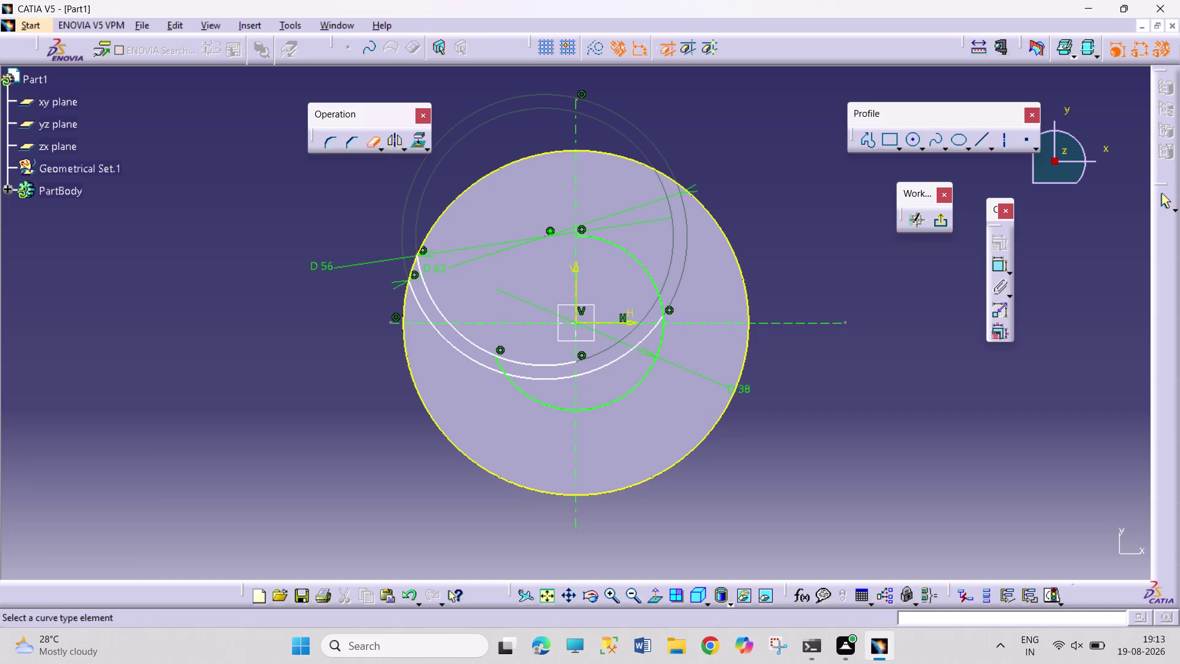
click(633, 251)
click(372, 144)
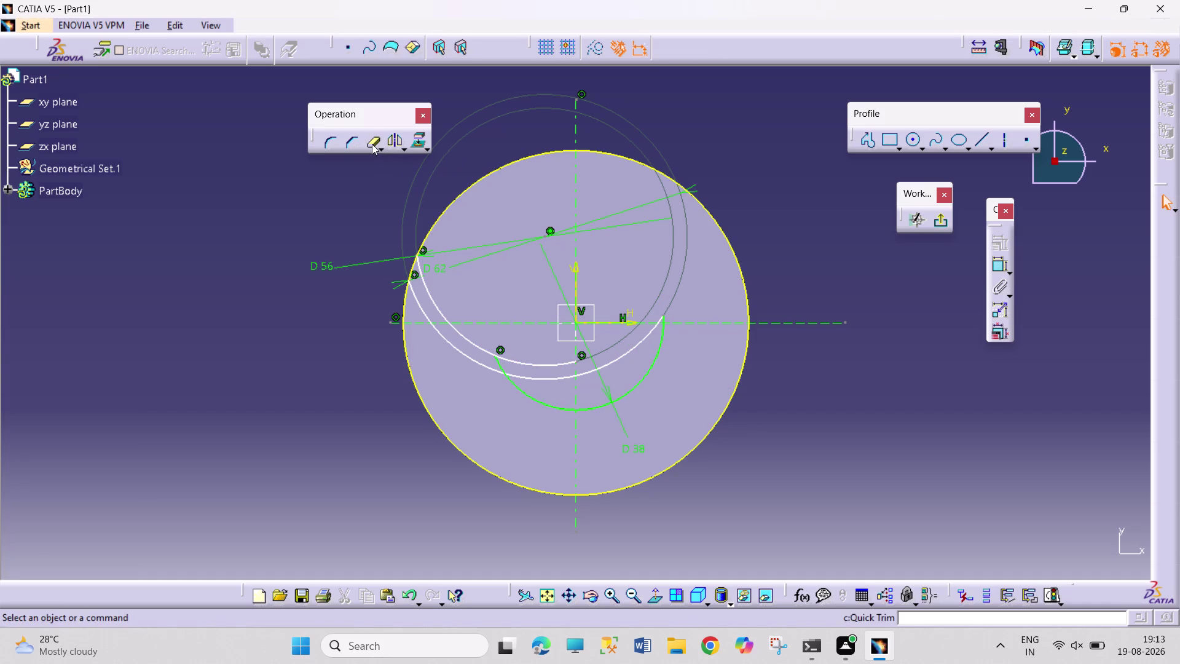
click(642, 376)
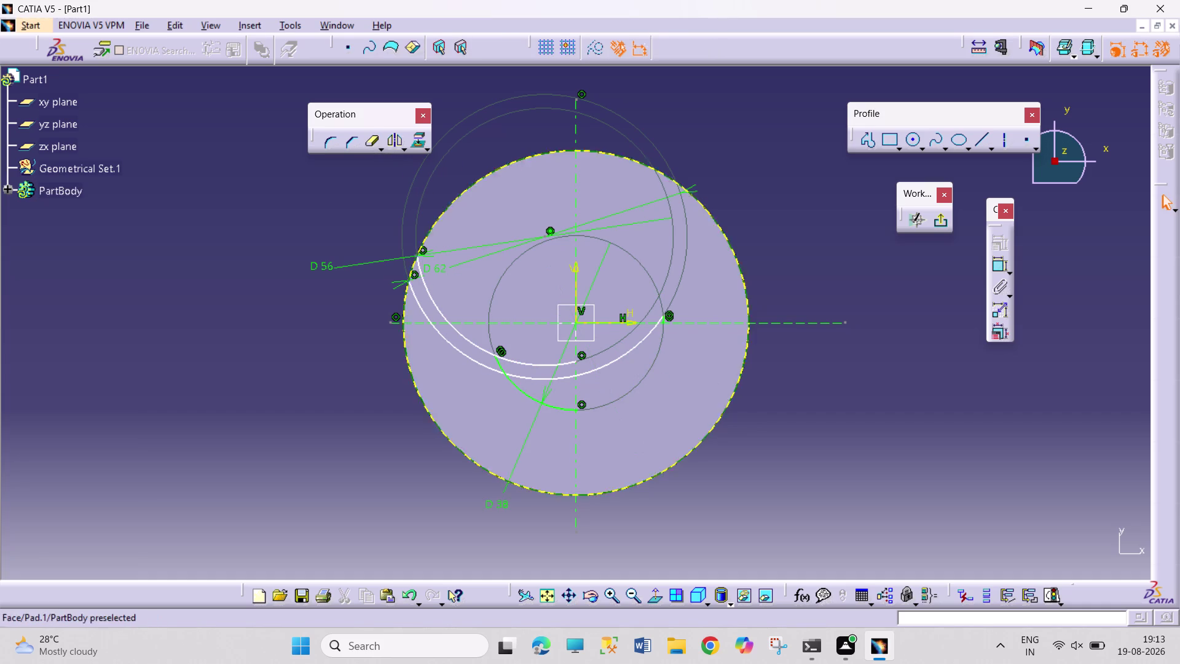
click(368, 144)
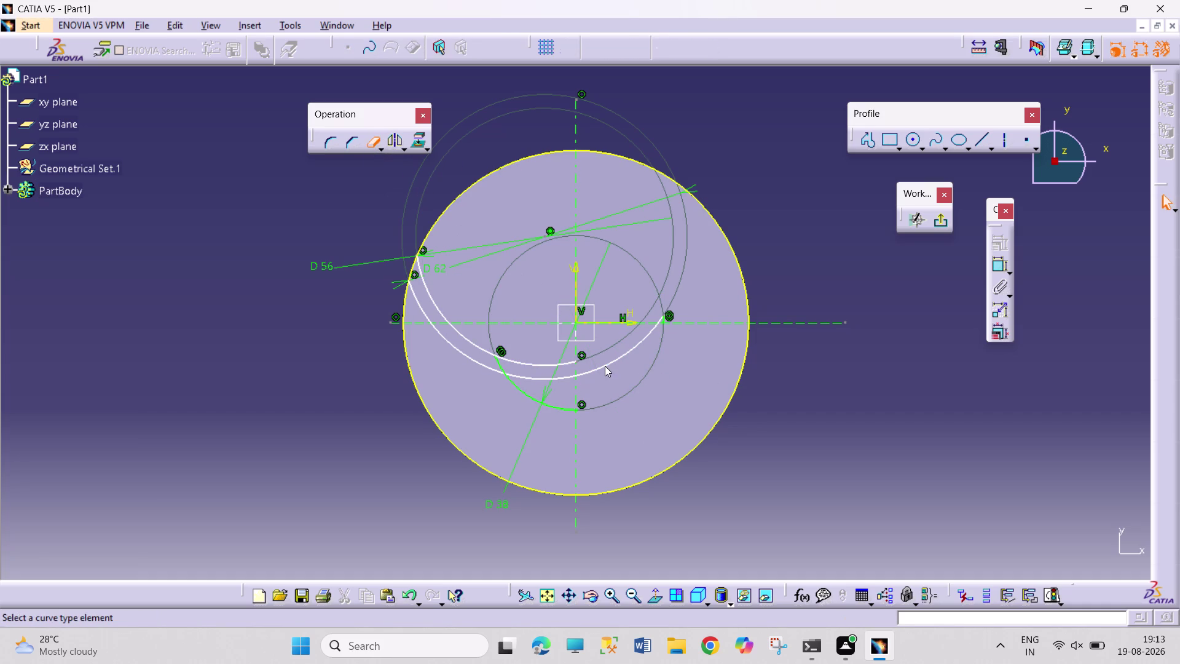
click(610, 361)
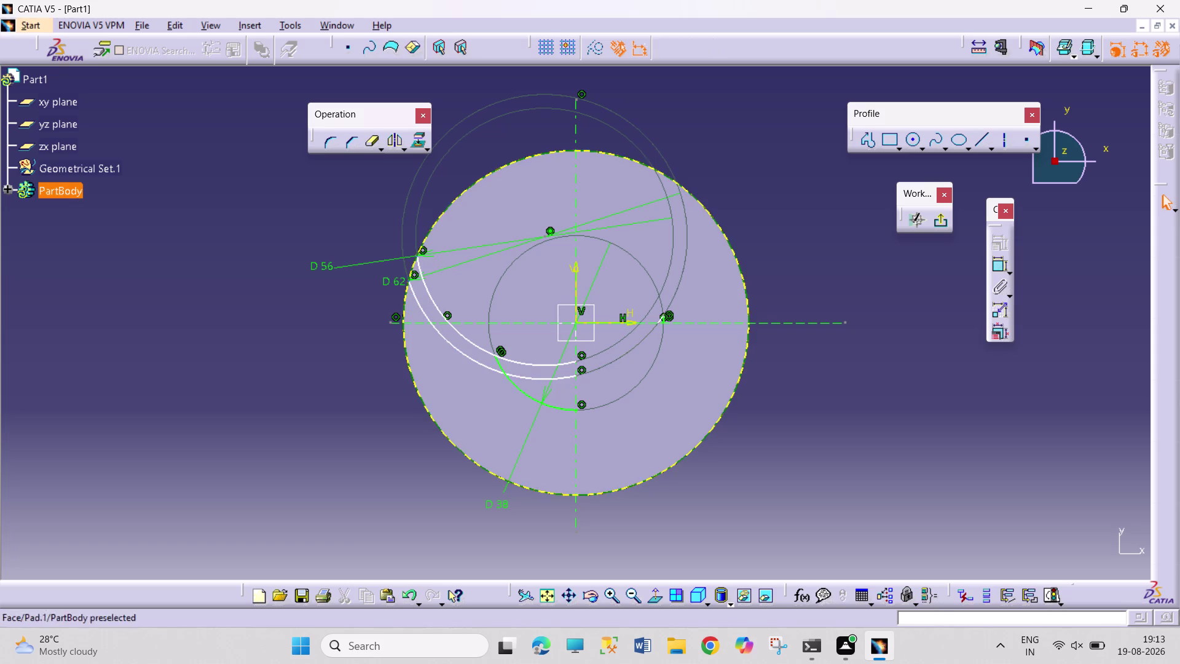
Mirror again and trim the D 38 arc to a short closing arc.
click(370, 142)
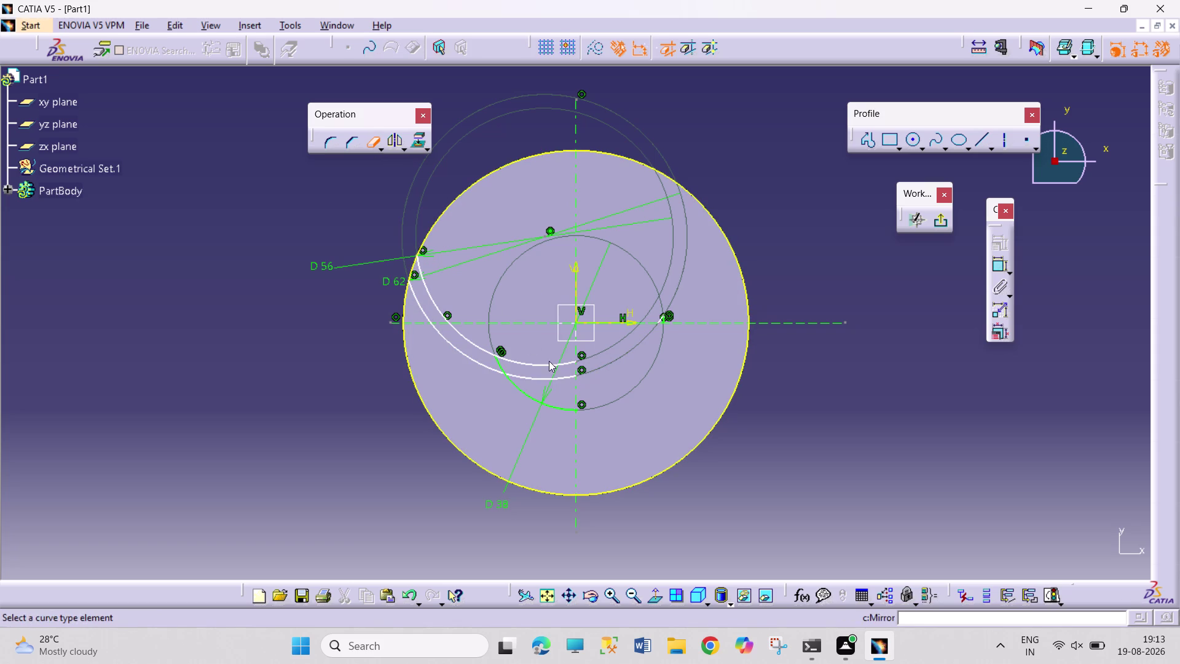
click(549, 368)
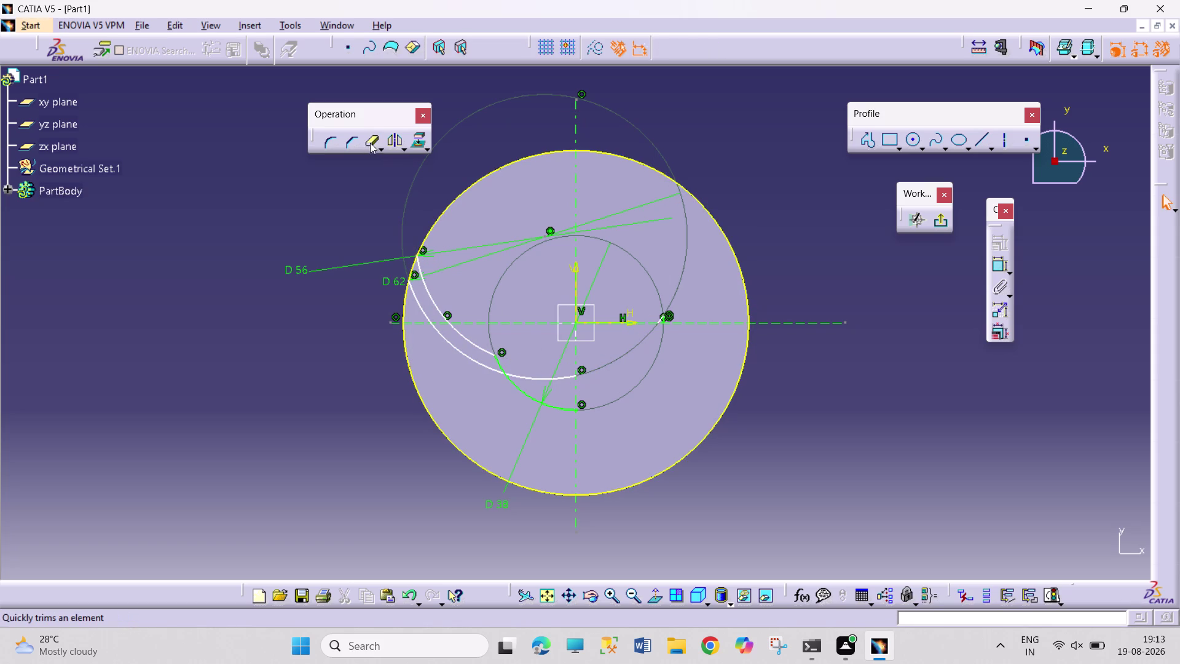
click(370, 143)
click(541, 378)
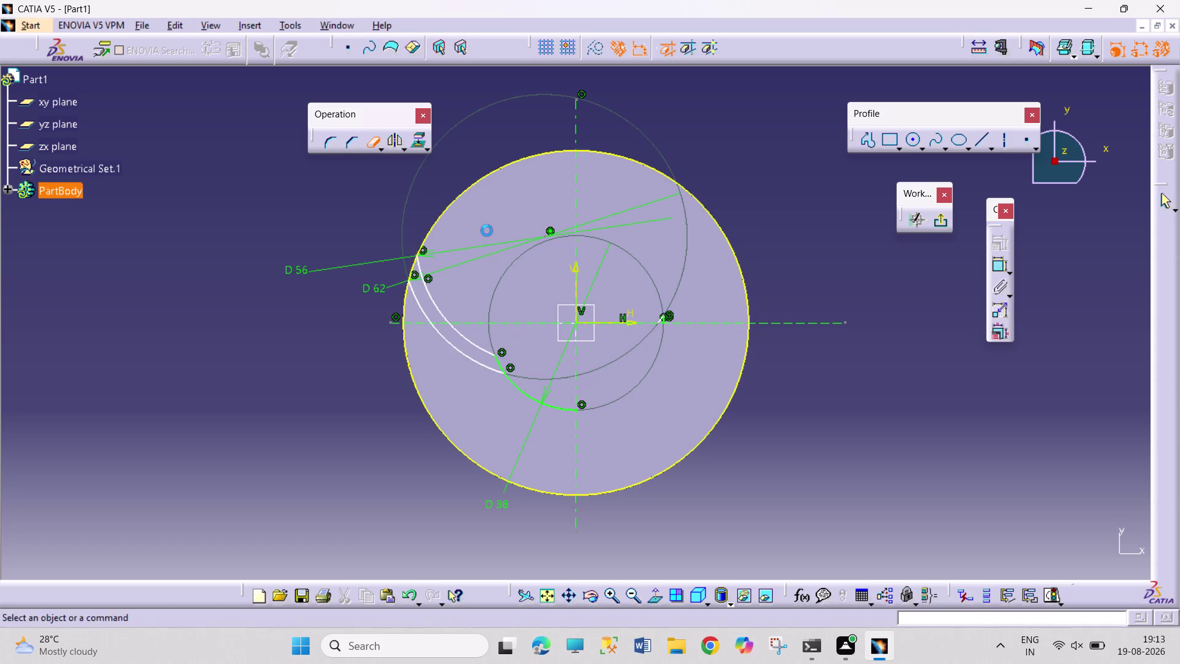
click(376, 143)
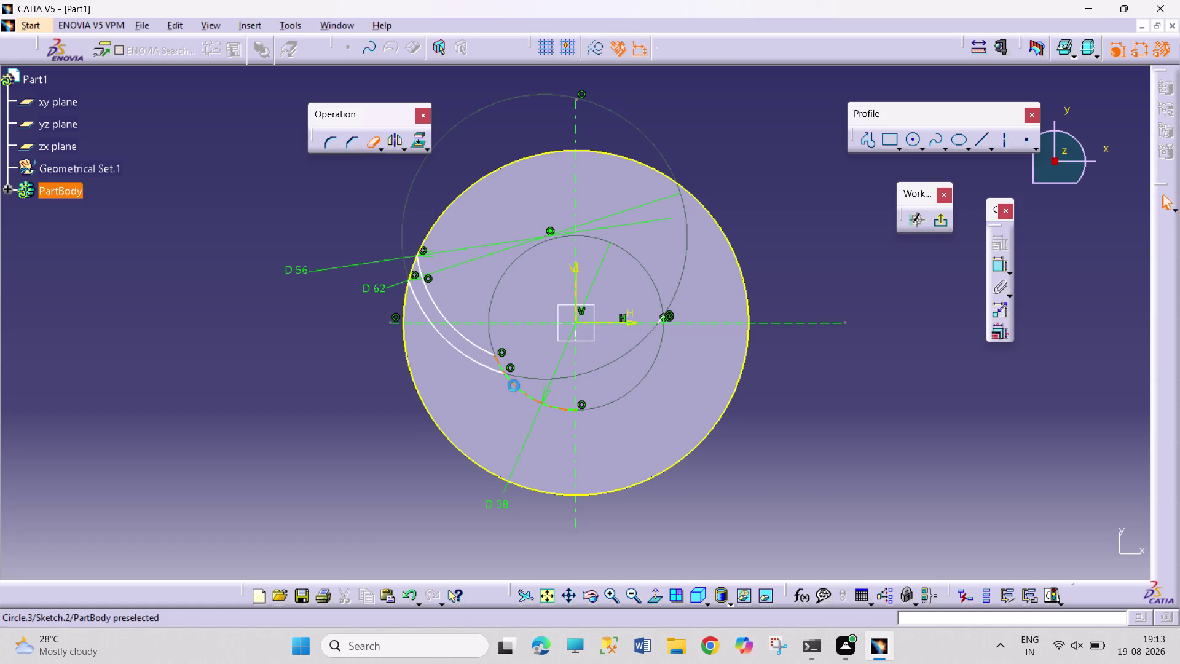
click(514, 385)
click(772, 437)
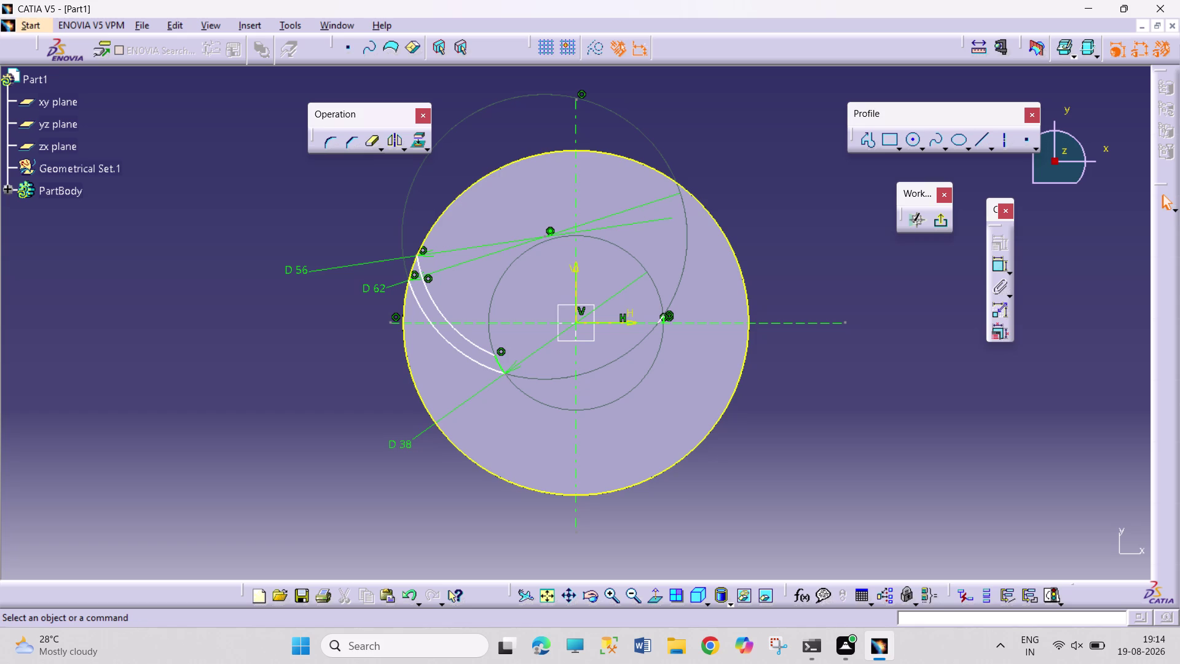
click(998, 268)
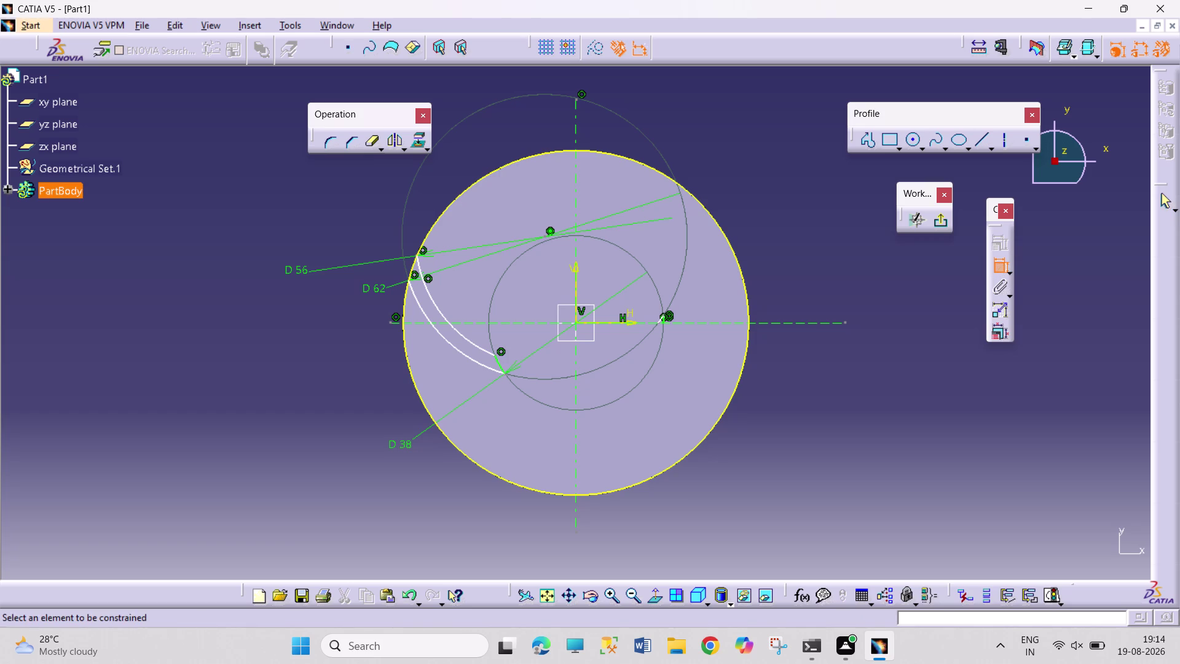
Dimension the blade arc end's offset from the horizontal axis at 3 mm.
click(494, 356)
click(514, 324)
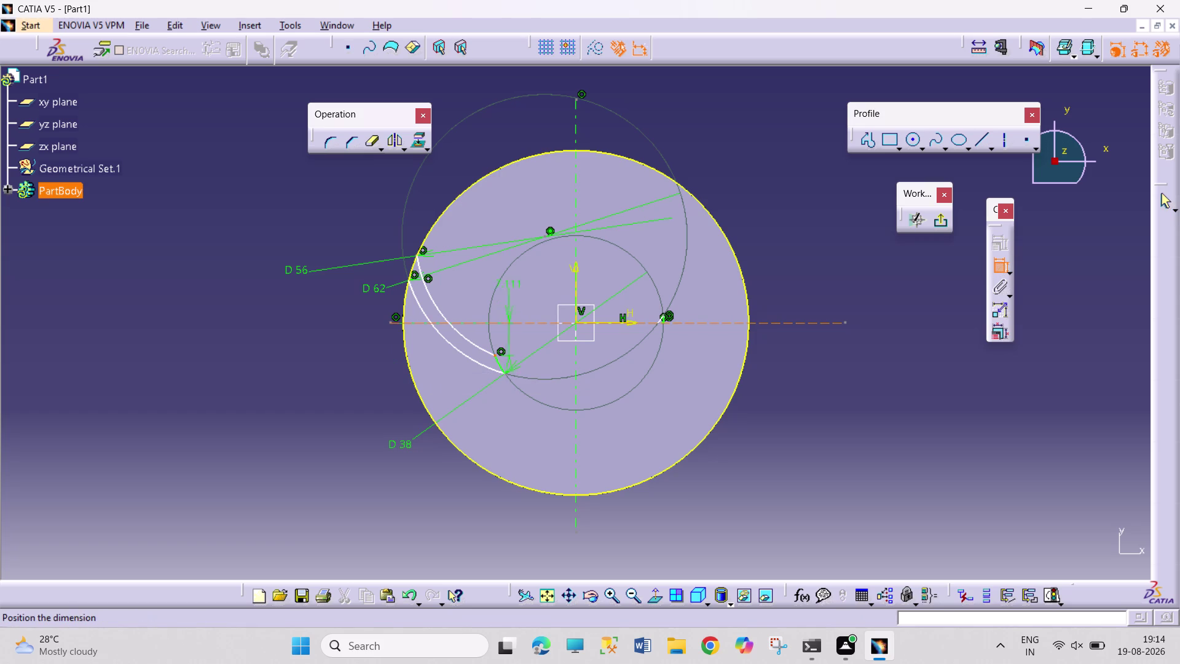
click(527, 280)
double_click(530, 278)
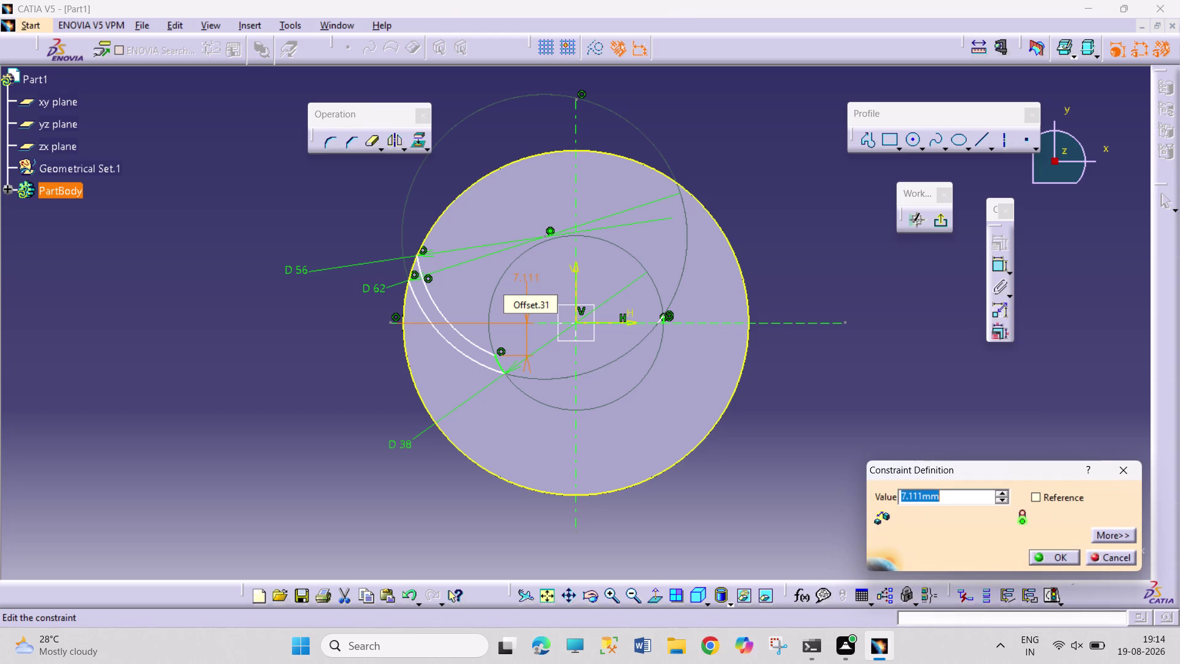
key(3)
key(Return)
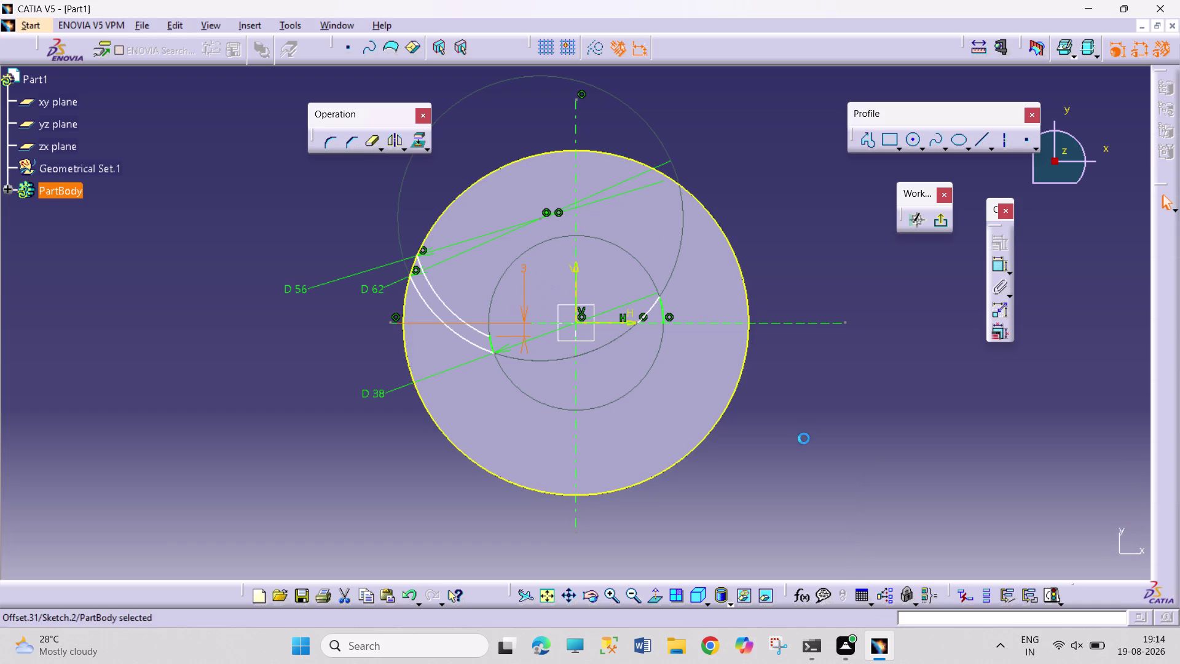
click(819, 435)
click(993, 270)
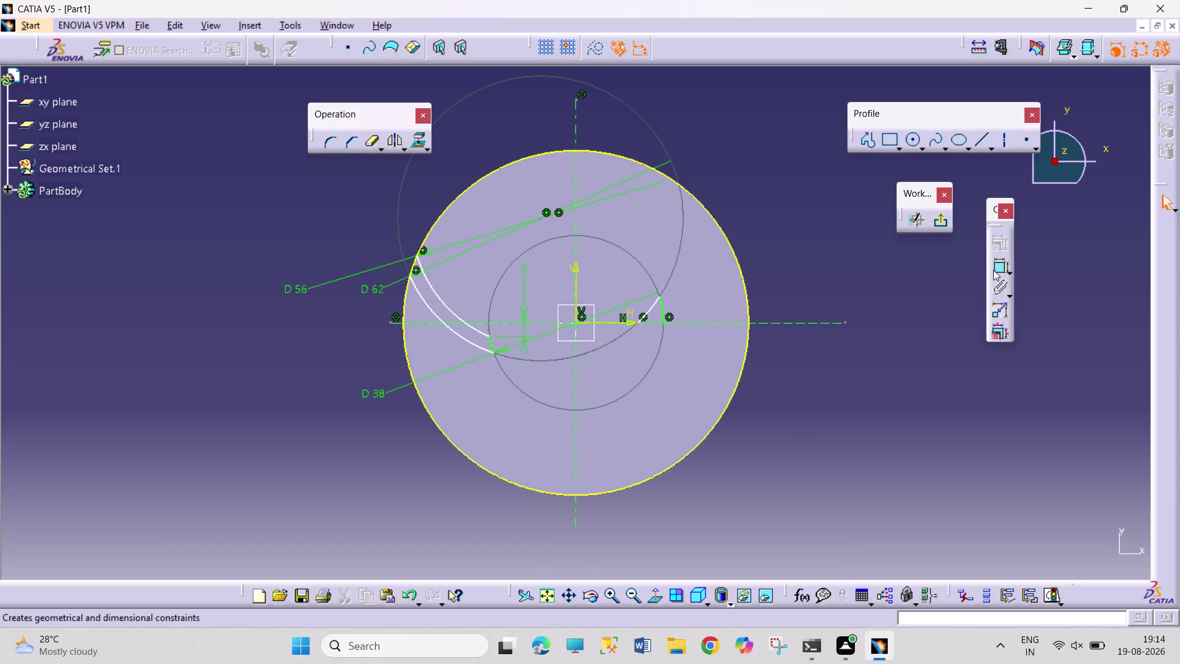
Add the second blade-profile offset dimension and set it to 3 mm.
click(412, 275)
drag(431, 320, 421, 321)
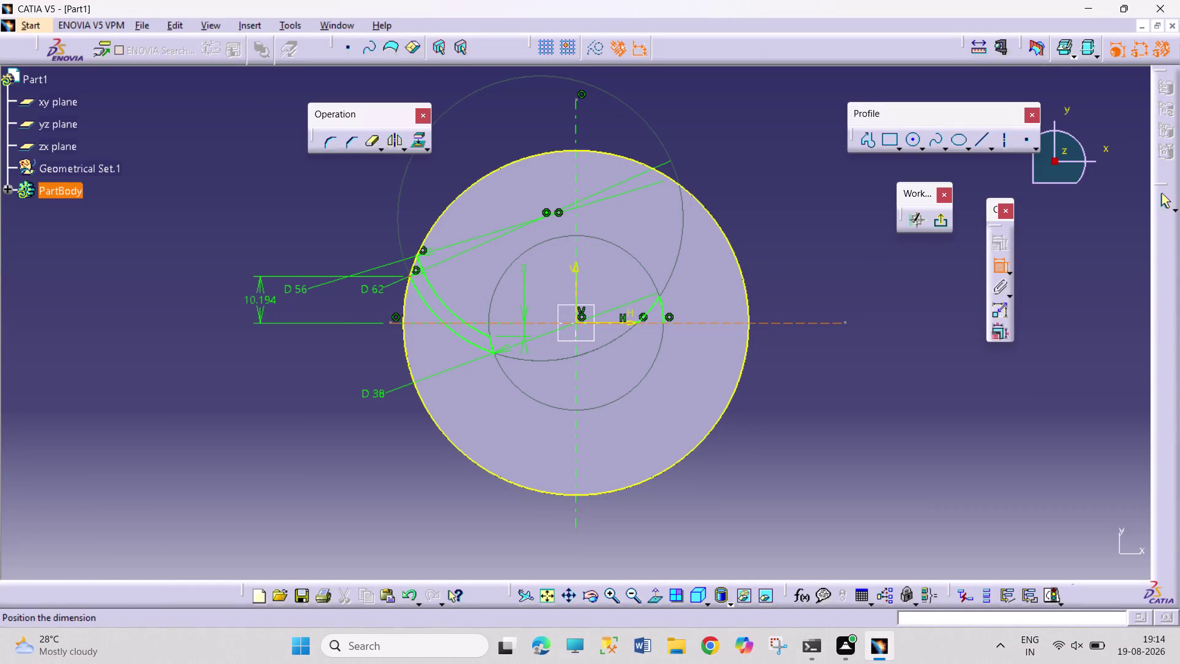
click(249, 289)
double_click(257, 294)
key(3)
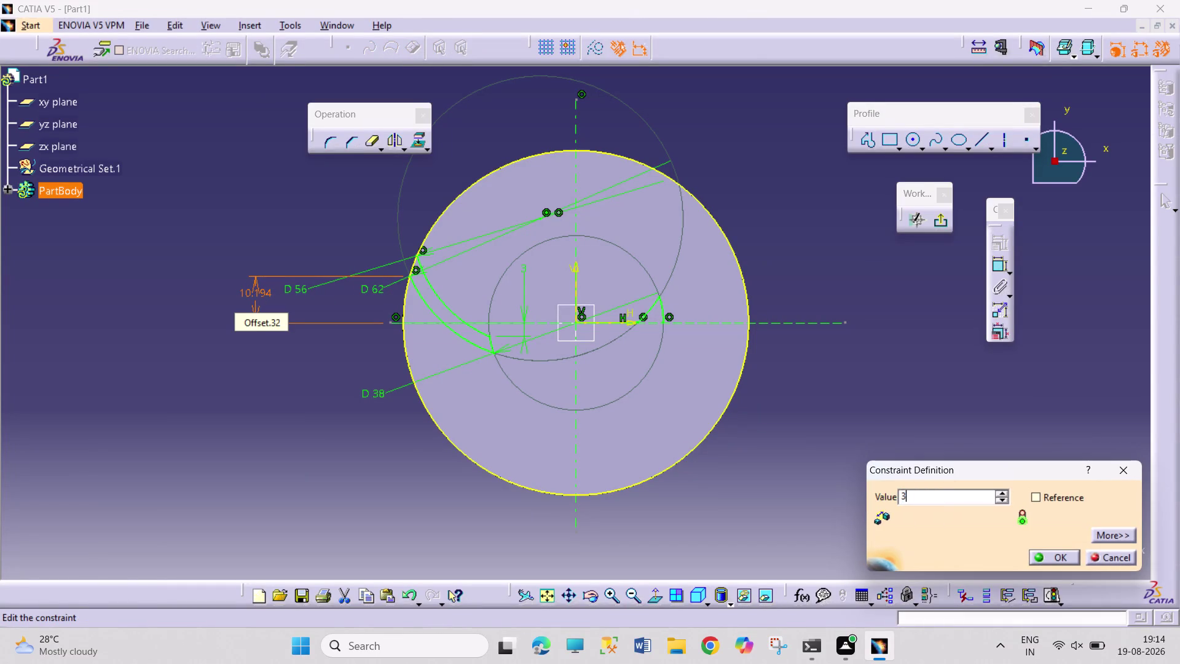
key(Return)
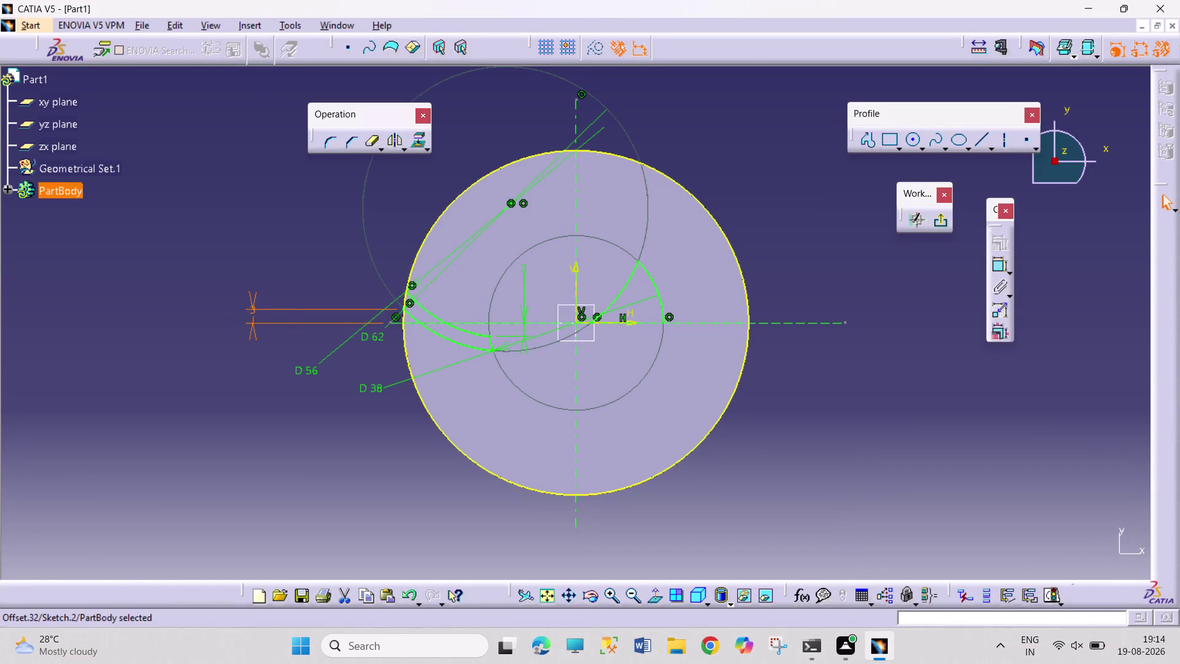
click(872, 511)
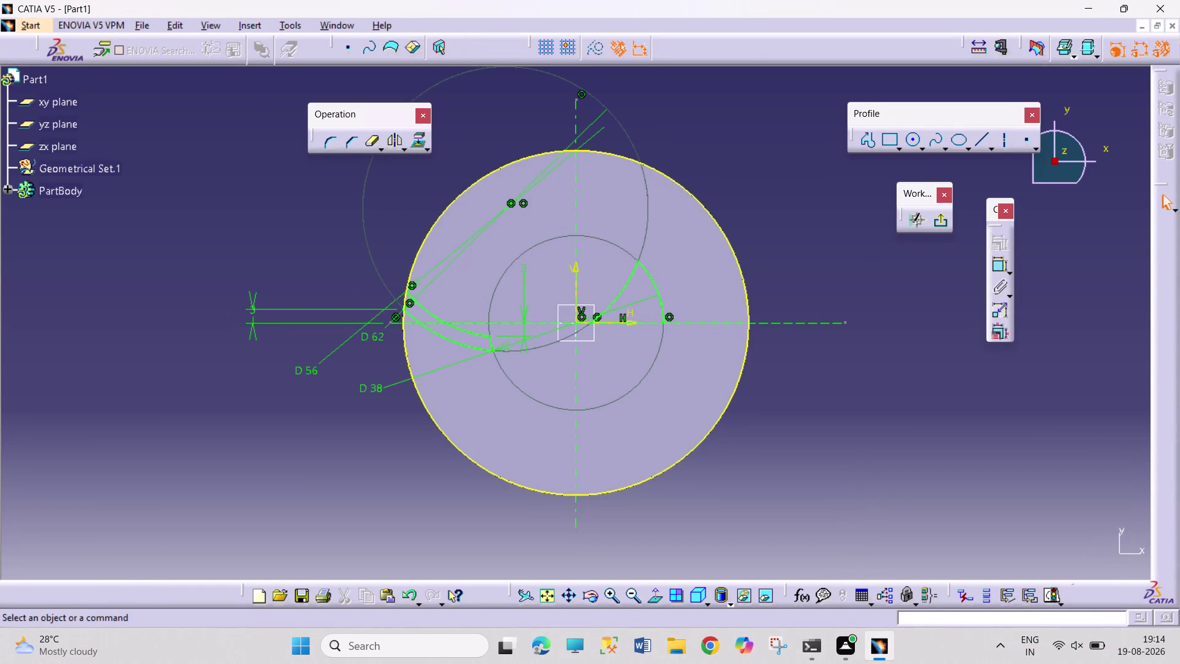
Start a radius dimension on the D 38 arc, then cancel it.
click(999, 267)
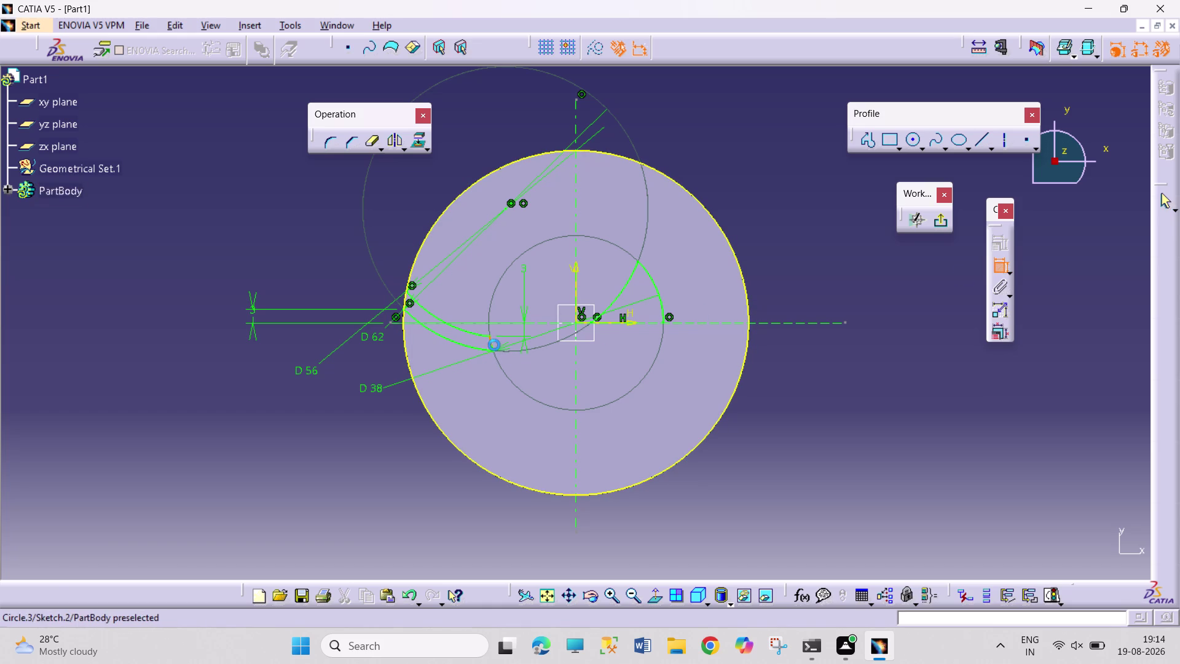
click(492, 345)
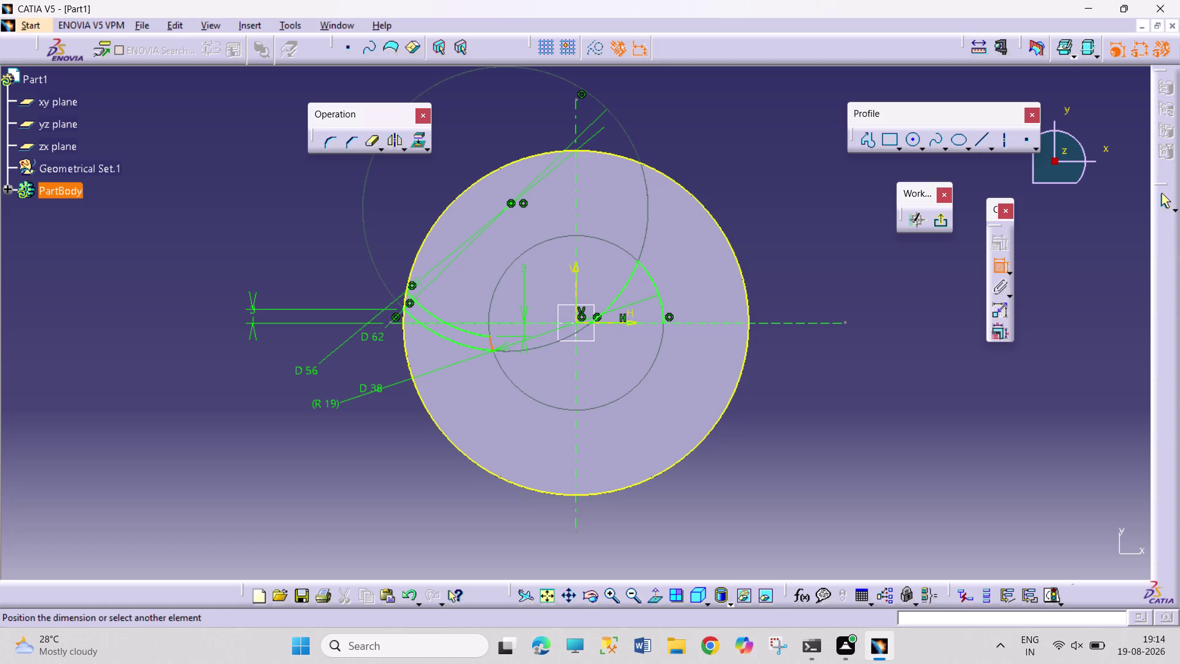
key(Escape)
key(Escape)
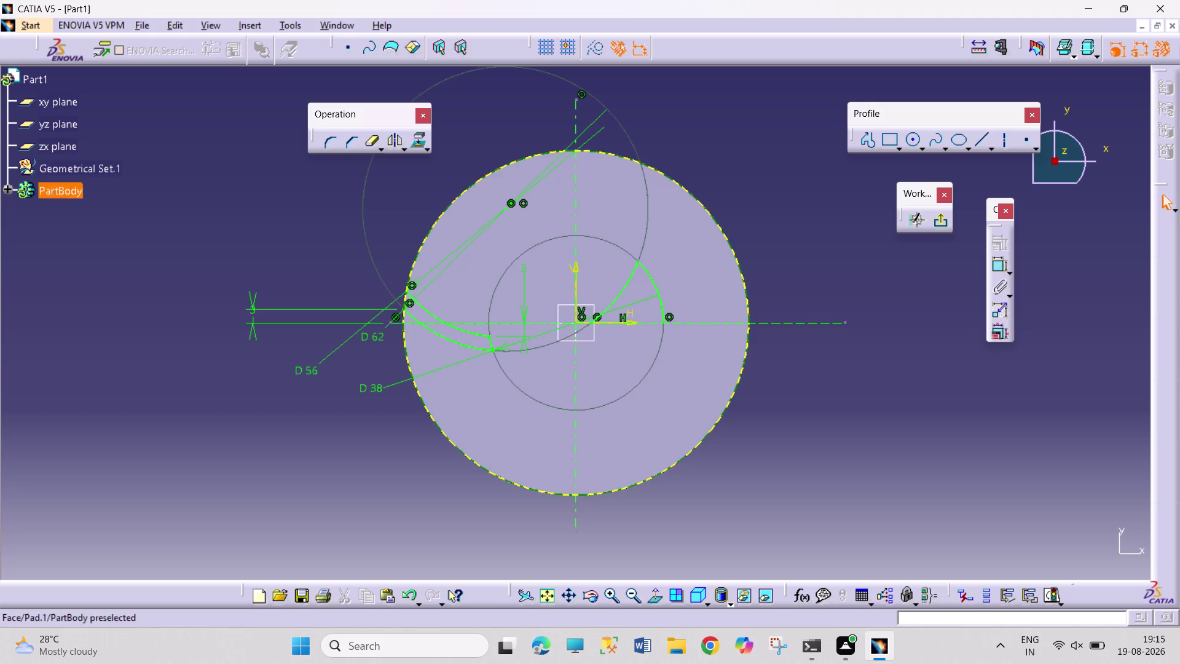
click(806, 400)
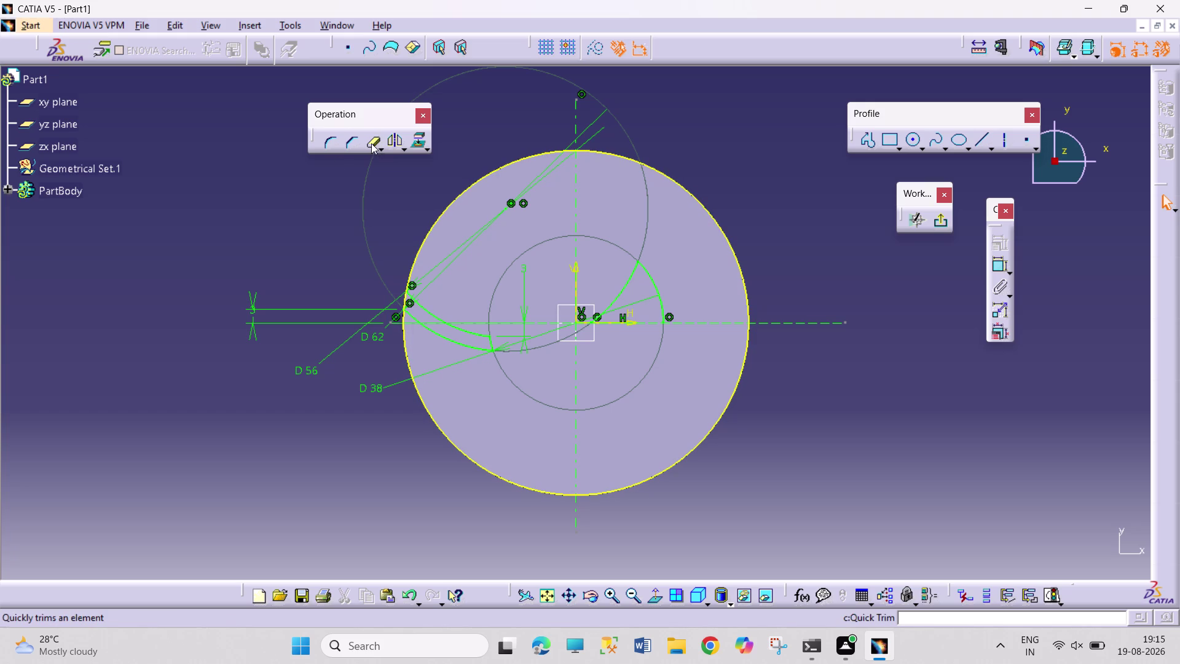
Trim unwanted arc portions near the hub and part of the inner circle.
click(372, 143)
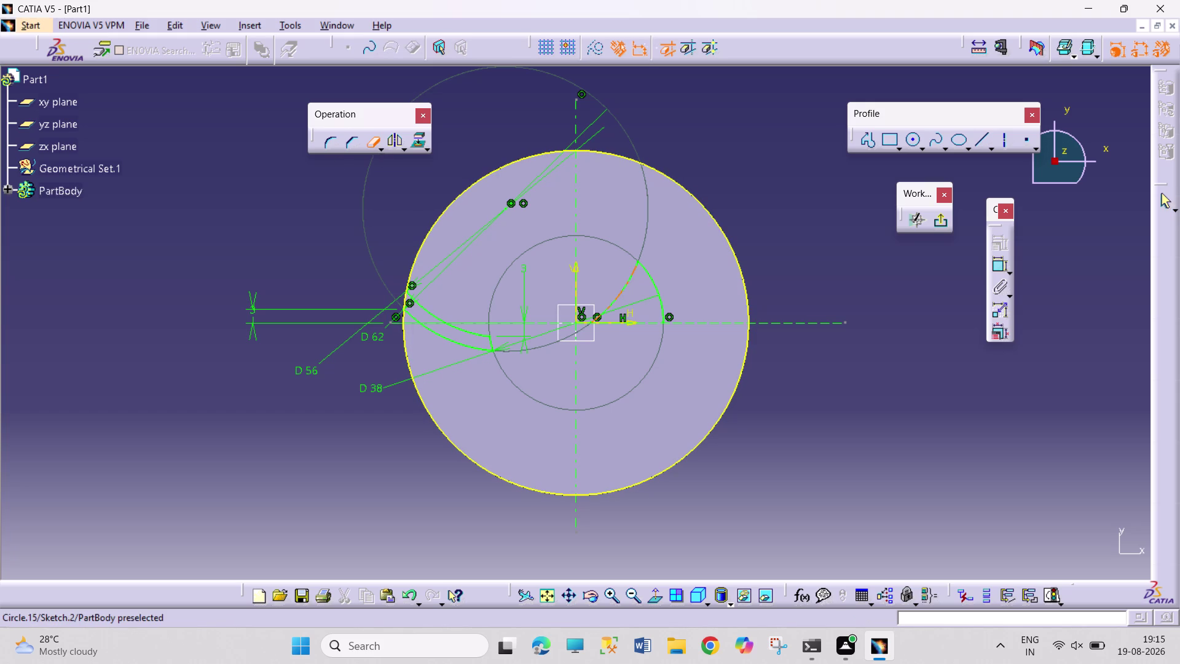
click(624, 291)
click(364, 144)
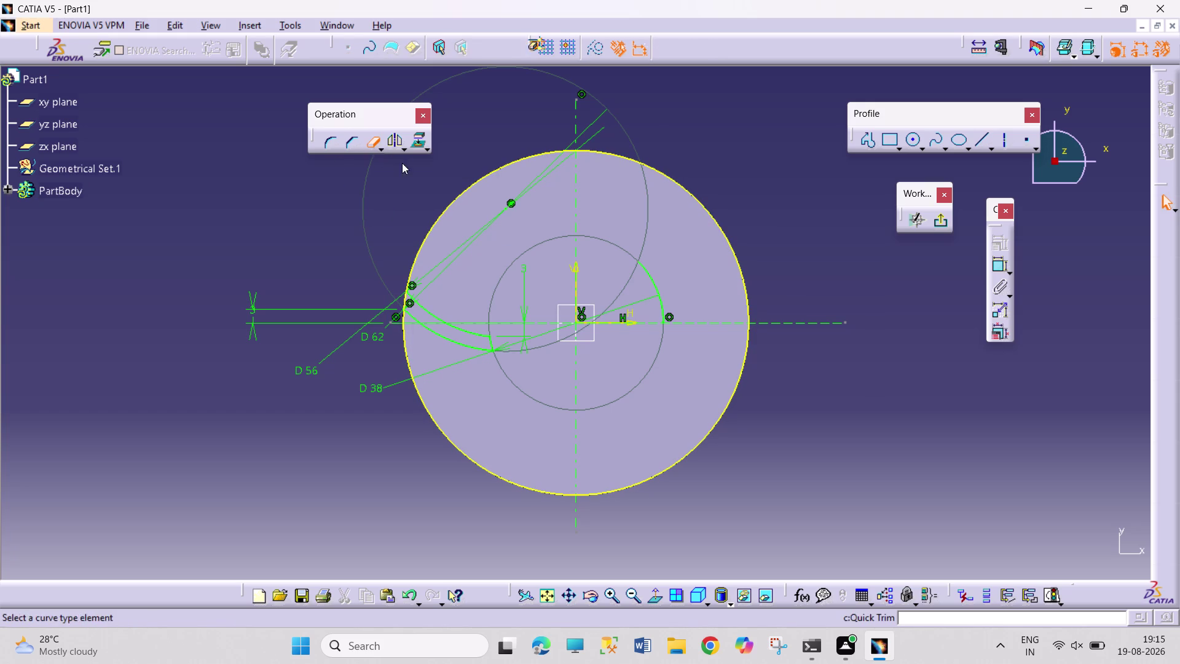
click(659, 289)
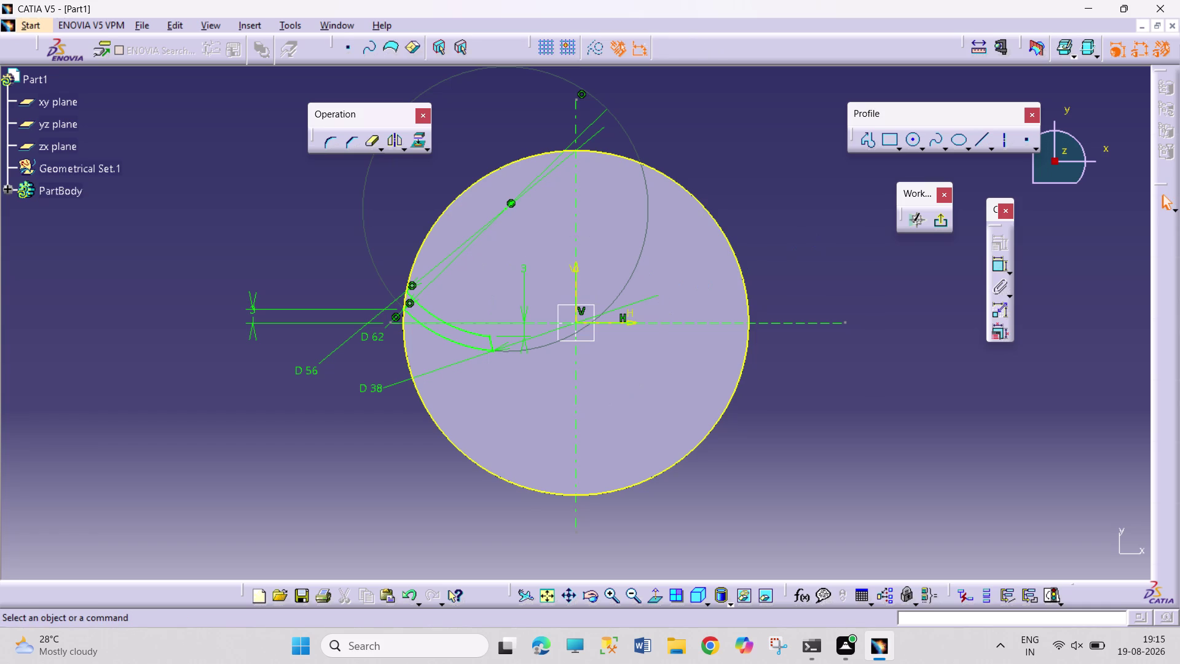
click(815, 242)
click(375, 142)
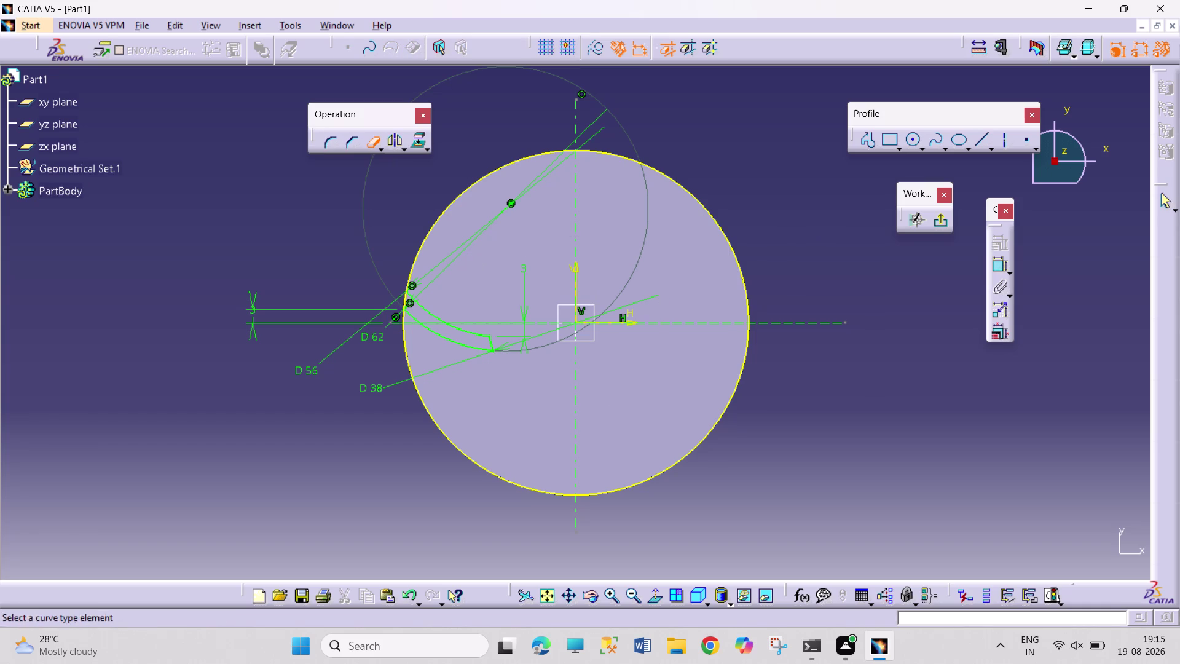
Trim away the unwanted parts of the large circle, including its lower part.
click(481, 179)
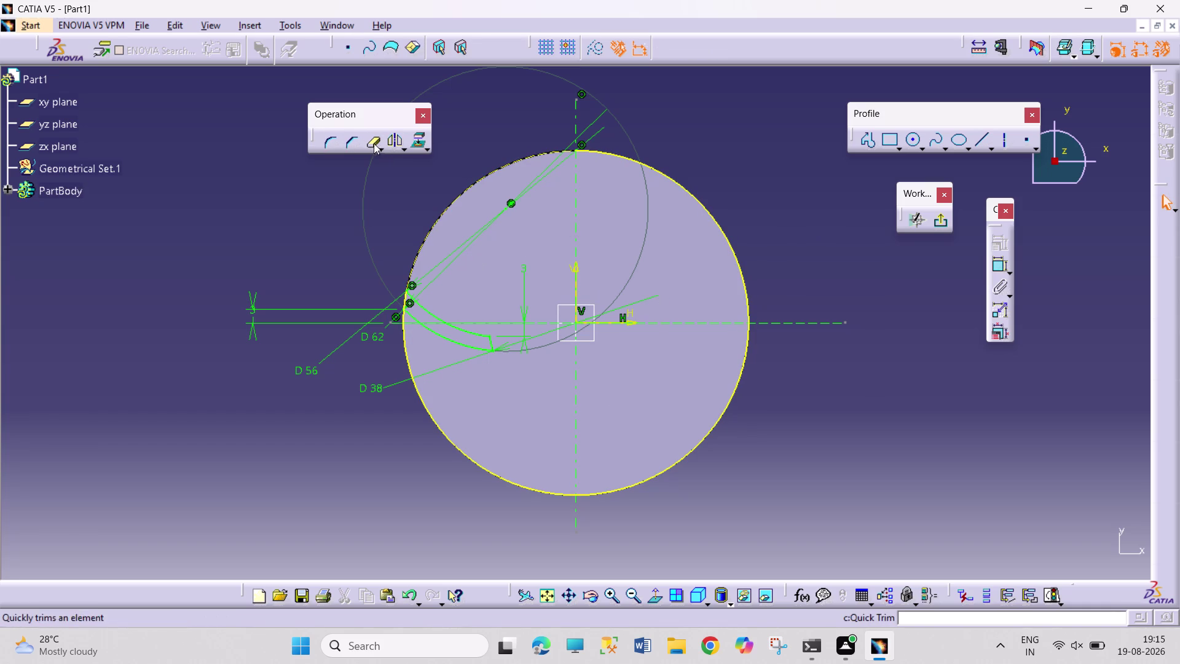
click(371, 141)
click(402, 319)
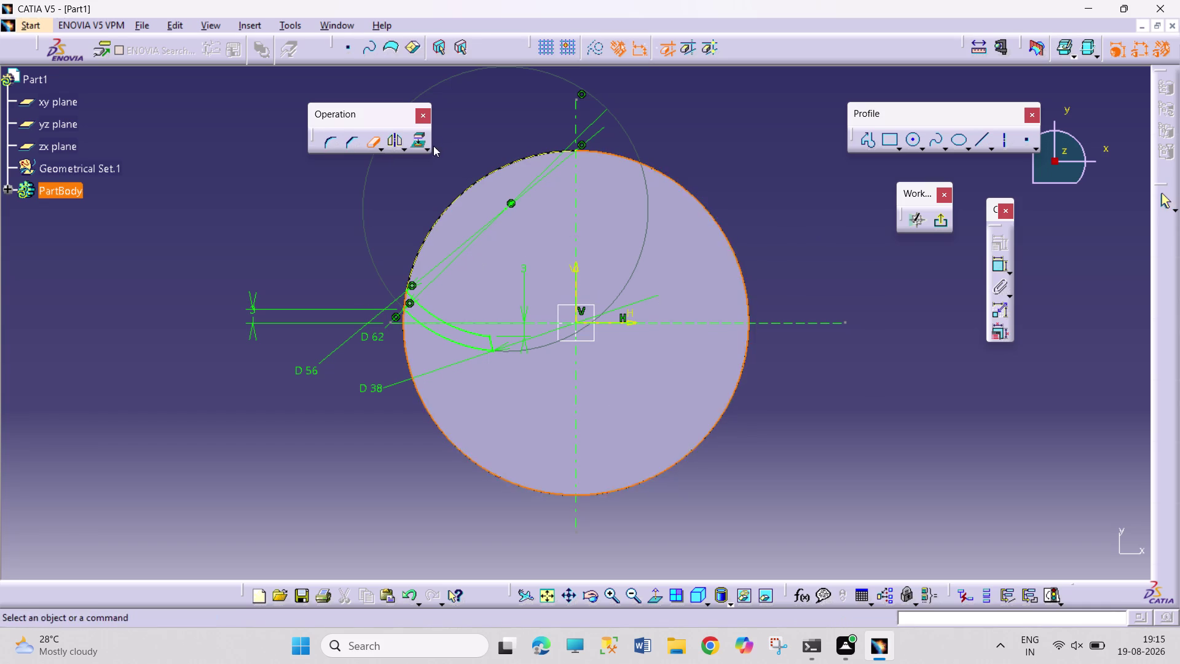
click(375, 145)
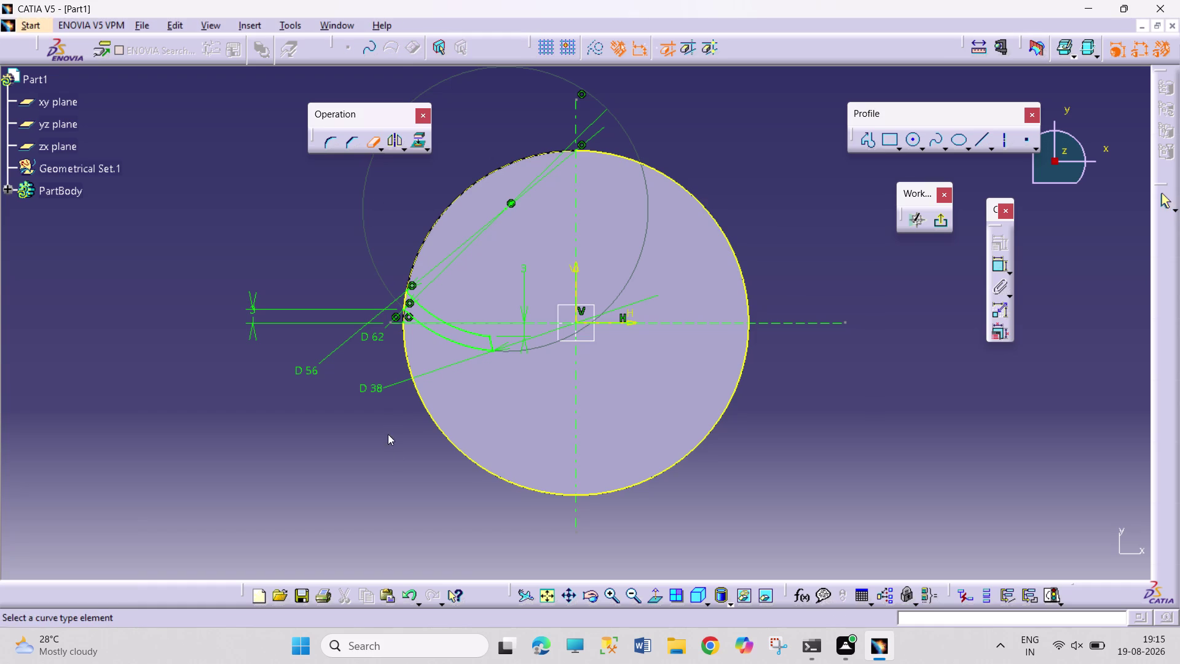
click(444, 437)
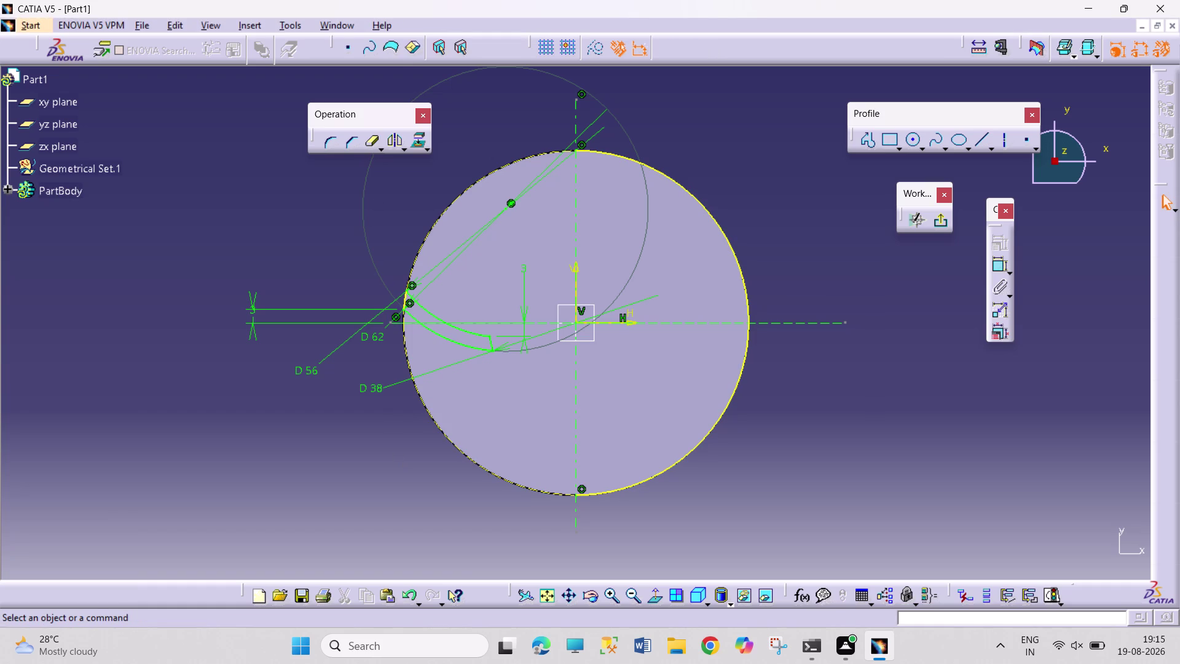
click(366, 141)
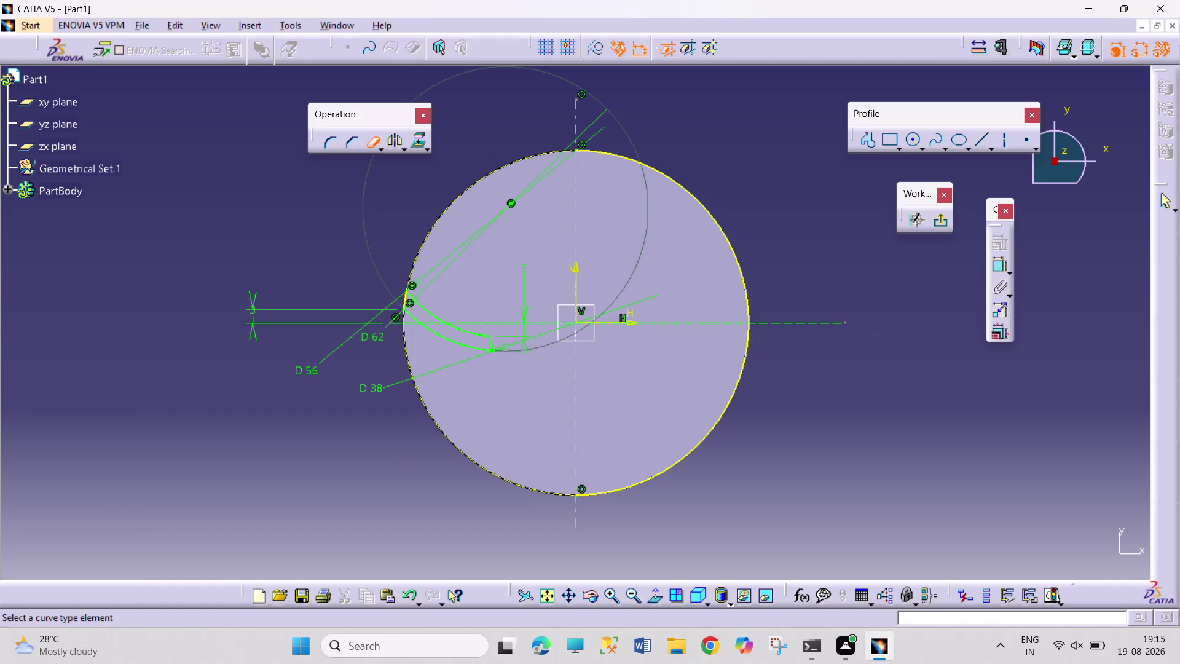
Trim the remaining circle pieces and top line, then exit the sketch.
click(684, 461)
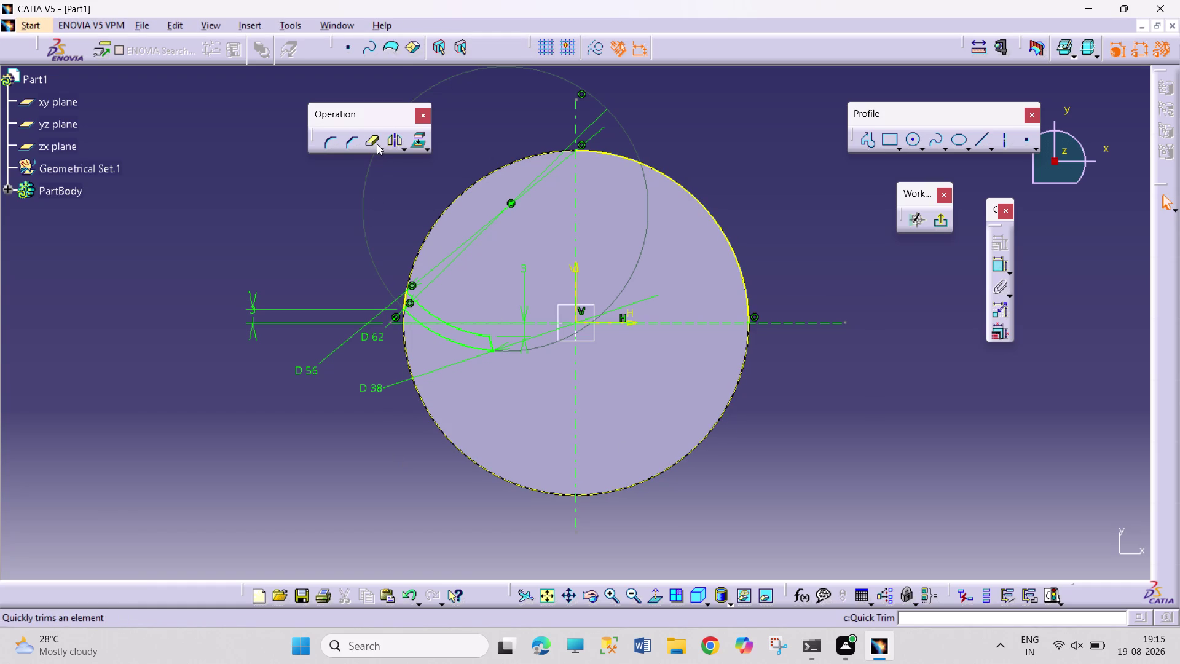
click(375, 142)
click(703, 213)
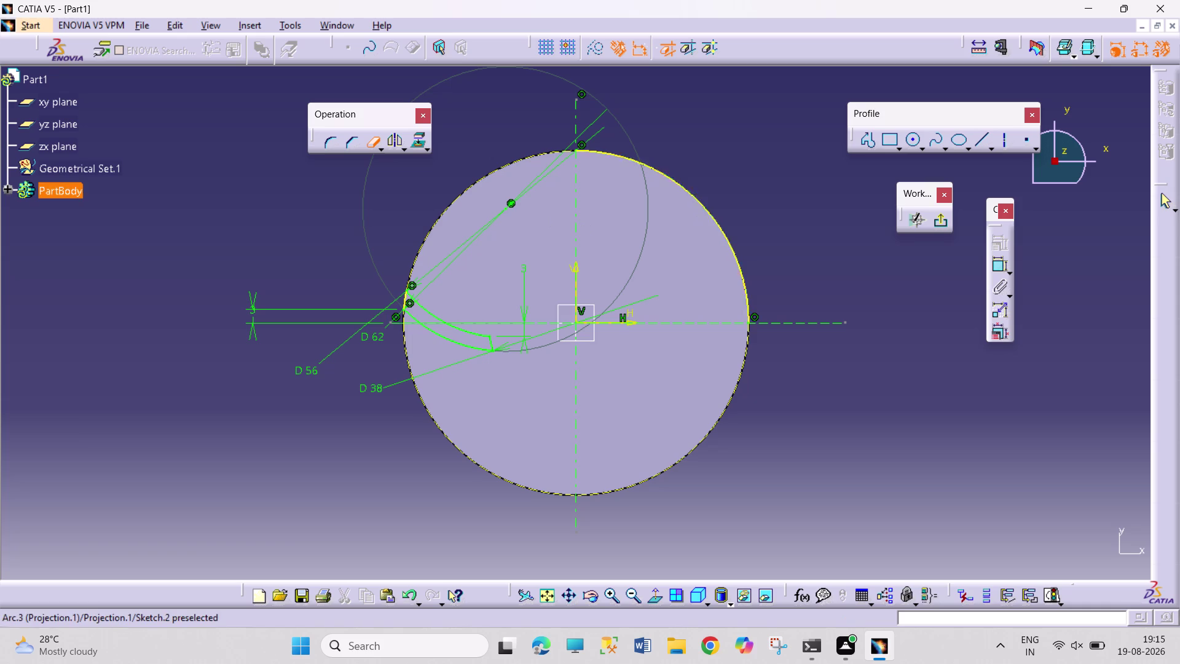
click(720, 206)
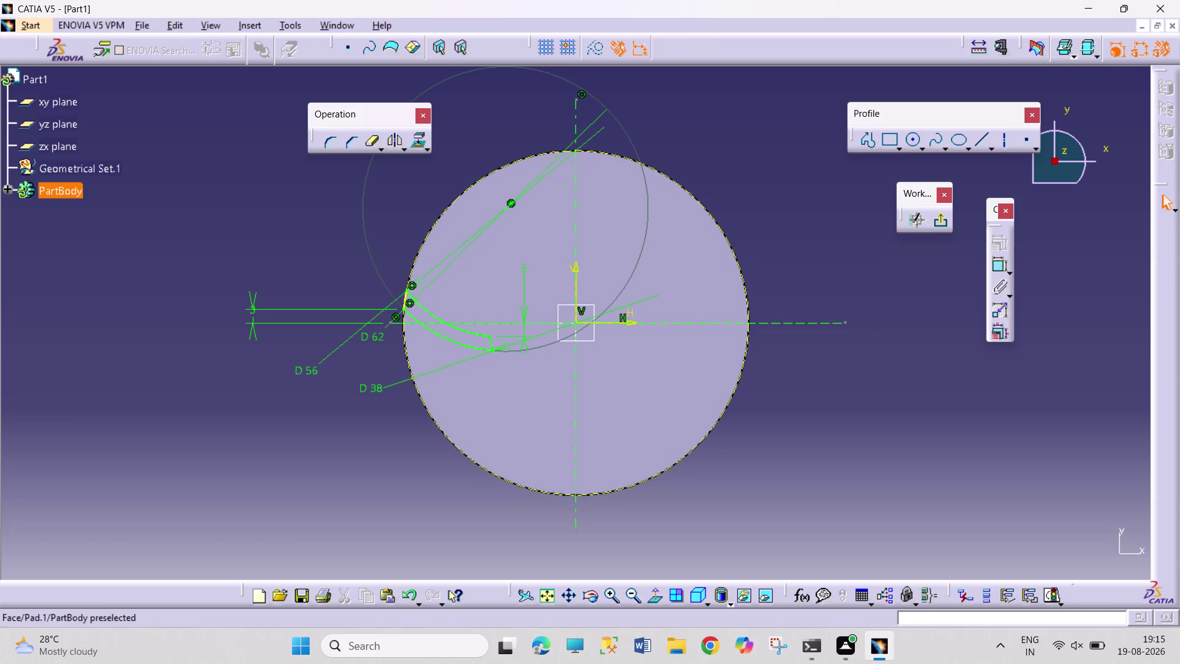
click(948, 222)
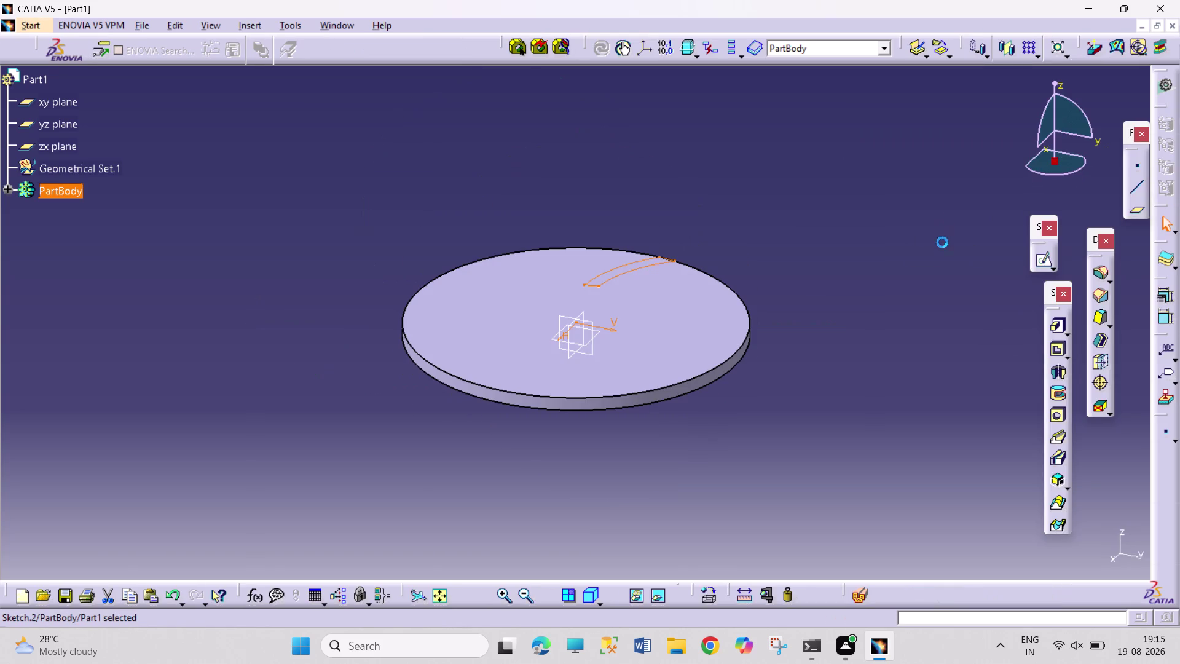
Pad the blade sketch to a height of 14 mm.
click(1054, 328)
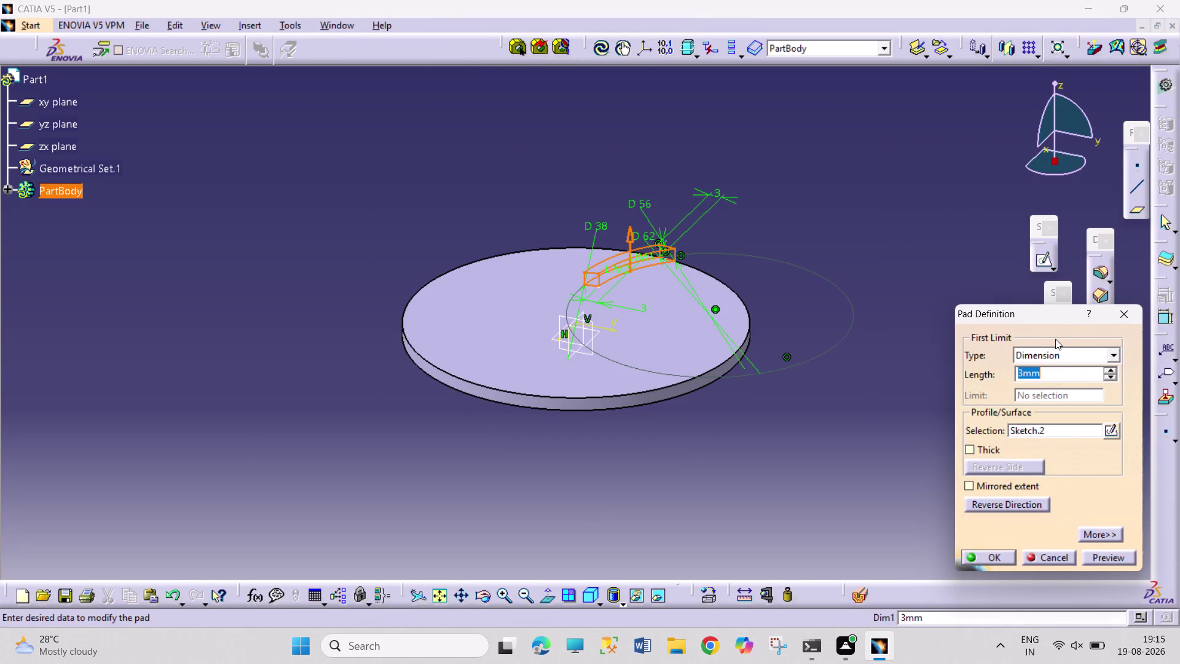
text(14)
key(Return)
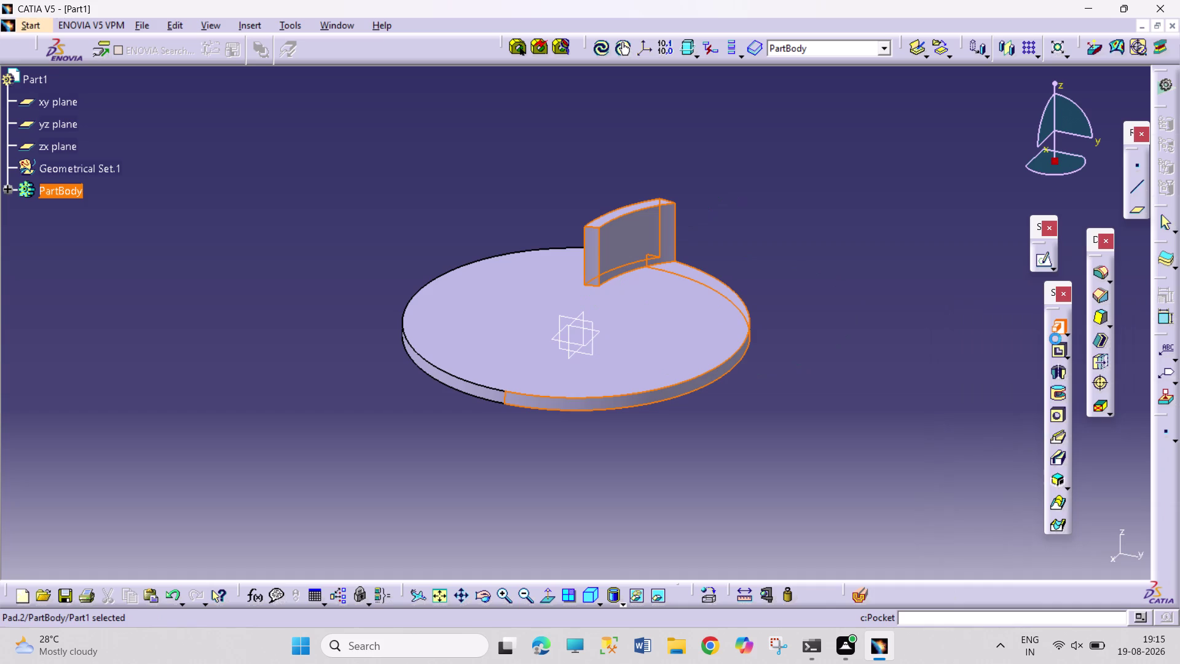
click(926, 358)
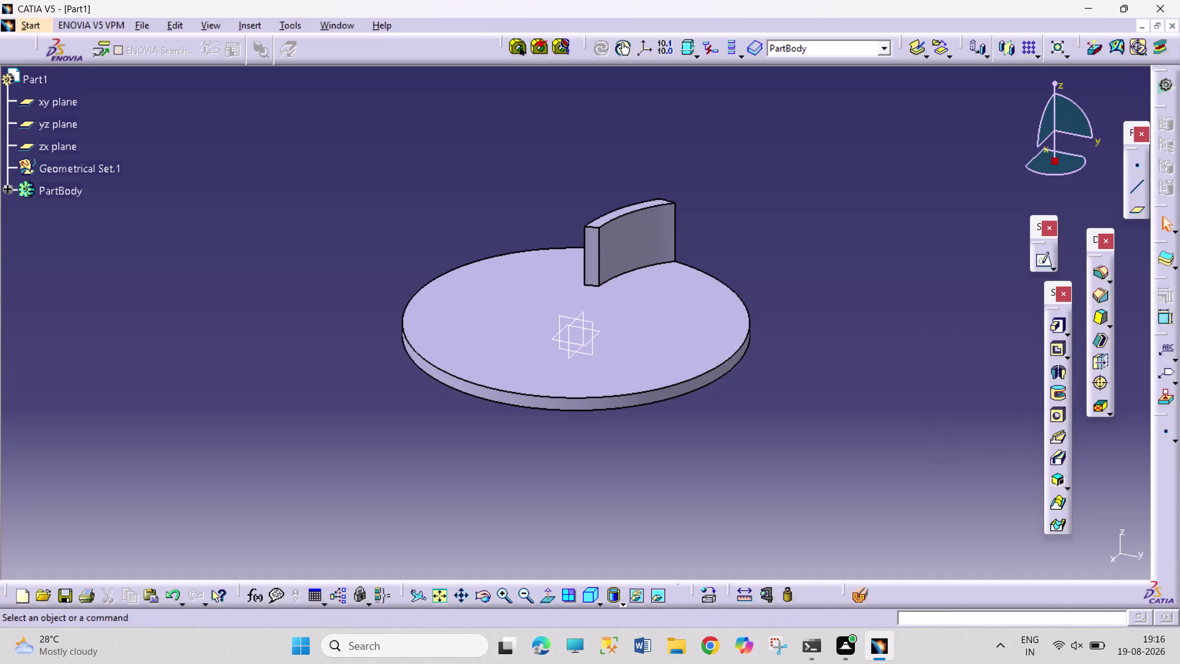
click(4, 187)
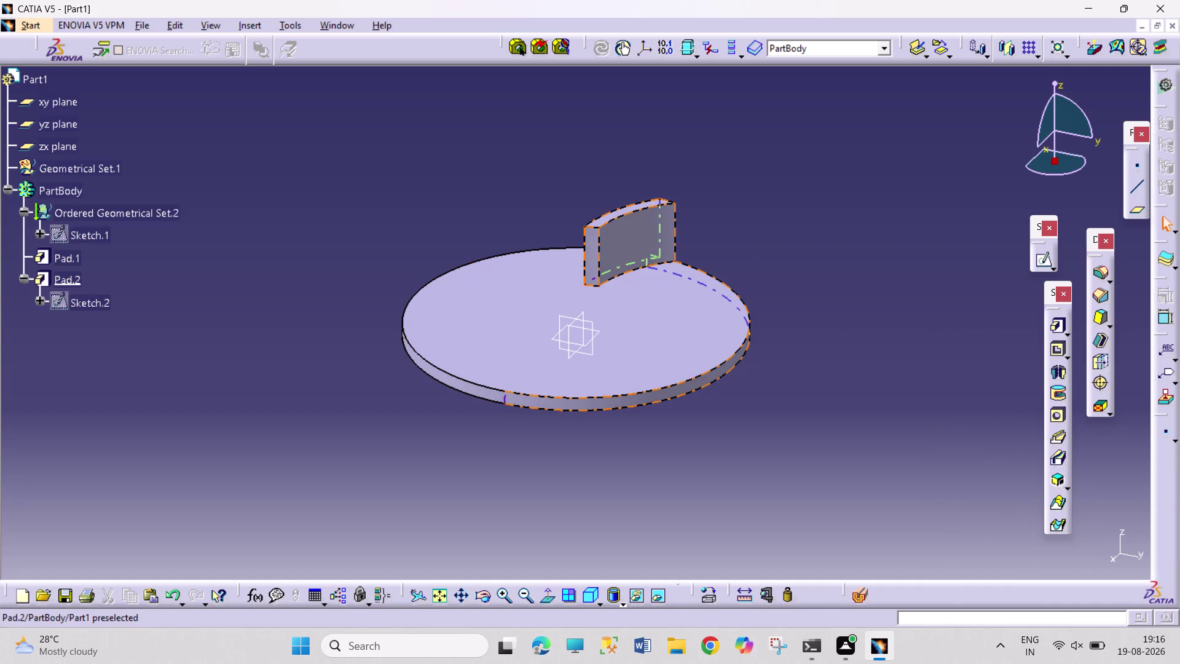
Start a circular pattern of Pad.2 with 6 instances.
click(62, 274)
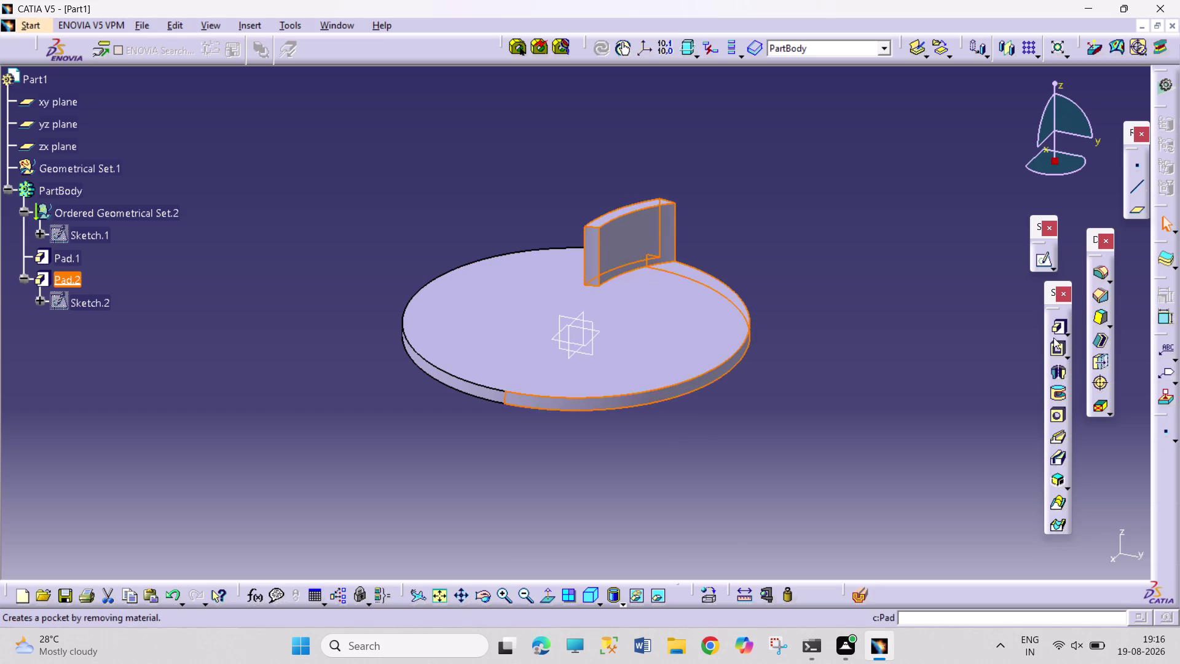
click(1036, 56)
click(1049, 94)
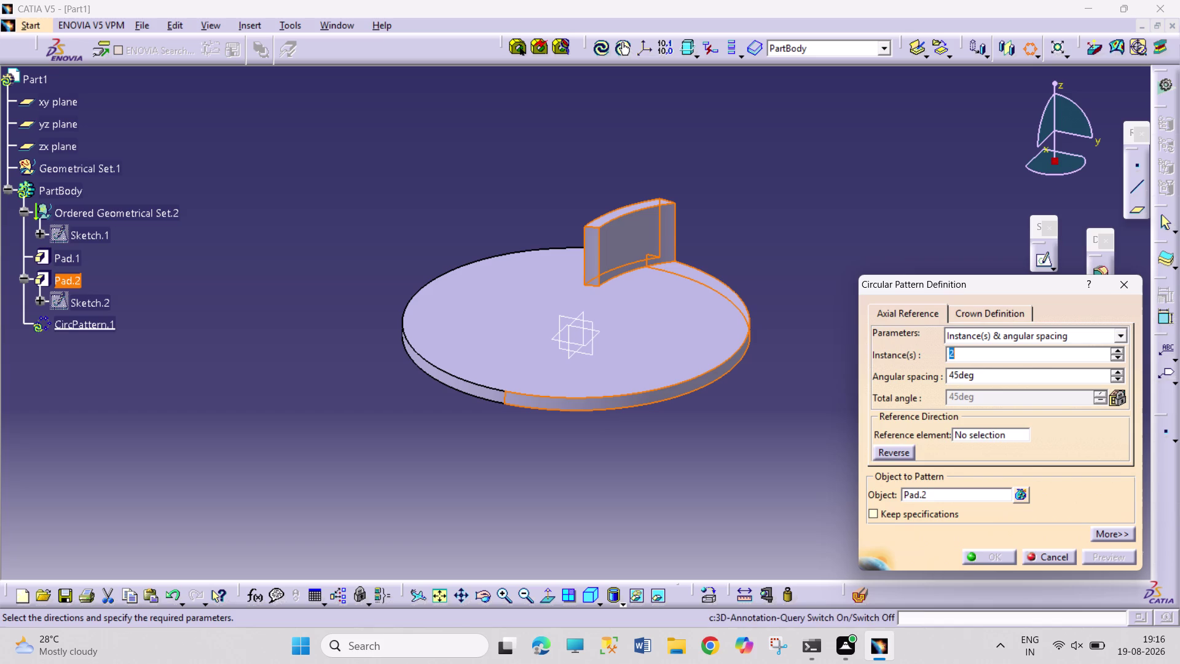
click(1118, 351)
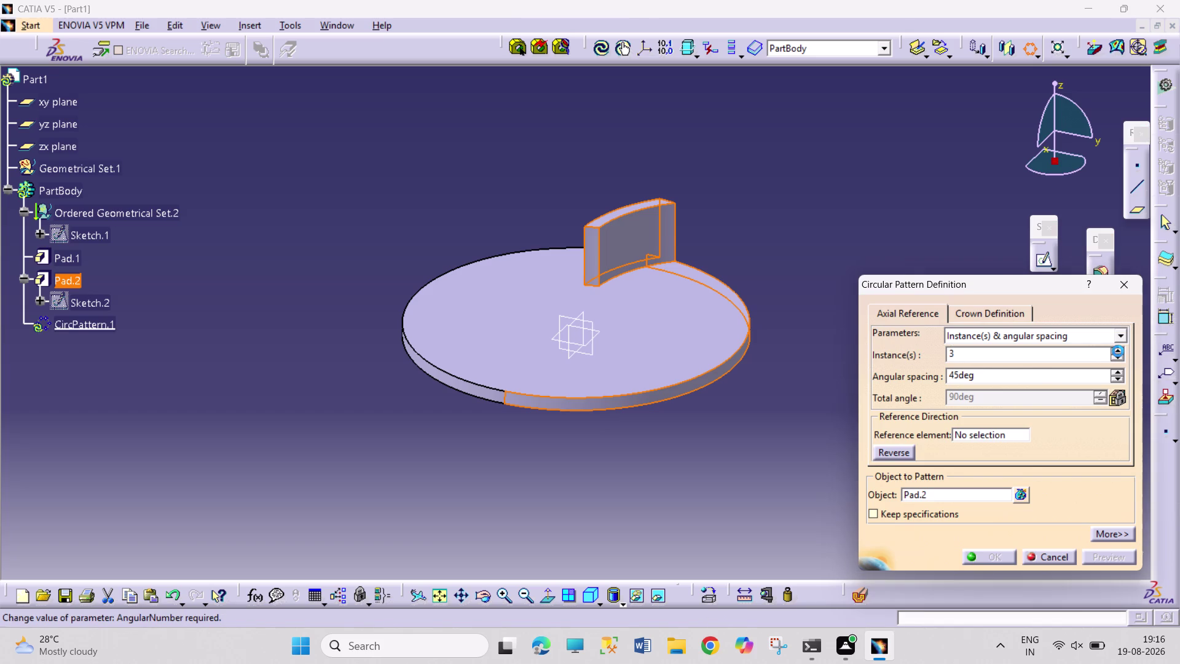
click(1118, 351)
click(1118, 352)
click(1118, 351)
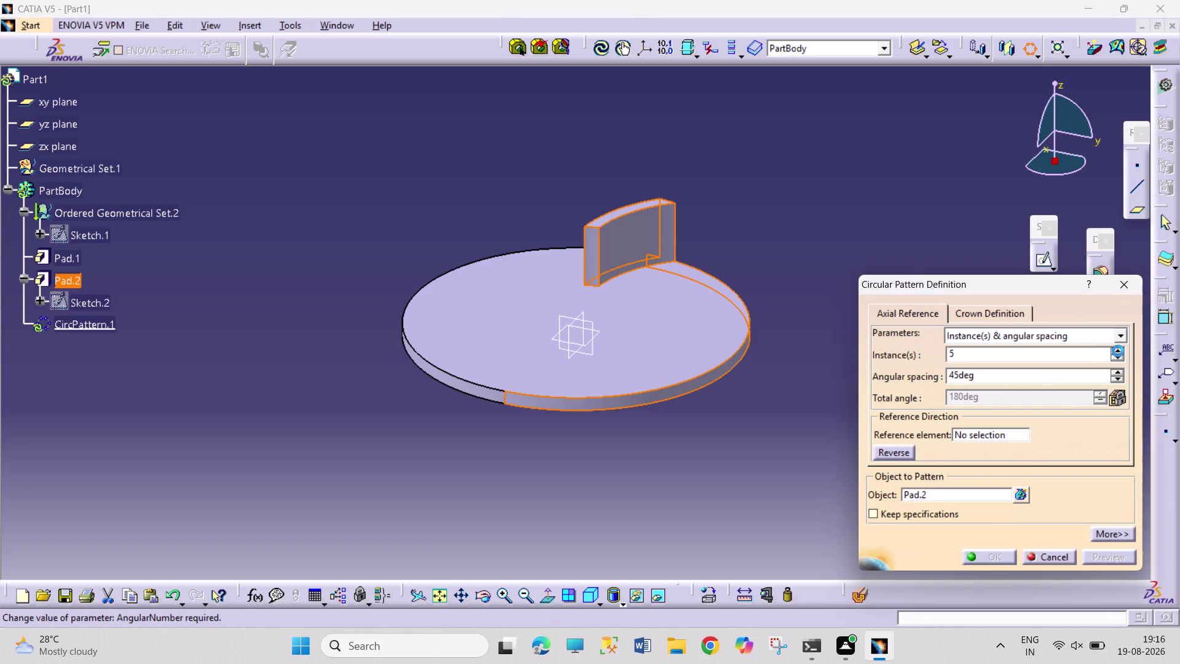
click(1118, 351)
click(1000, 433)
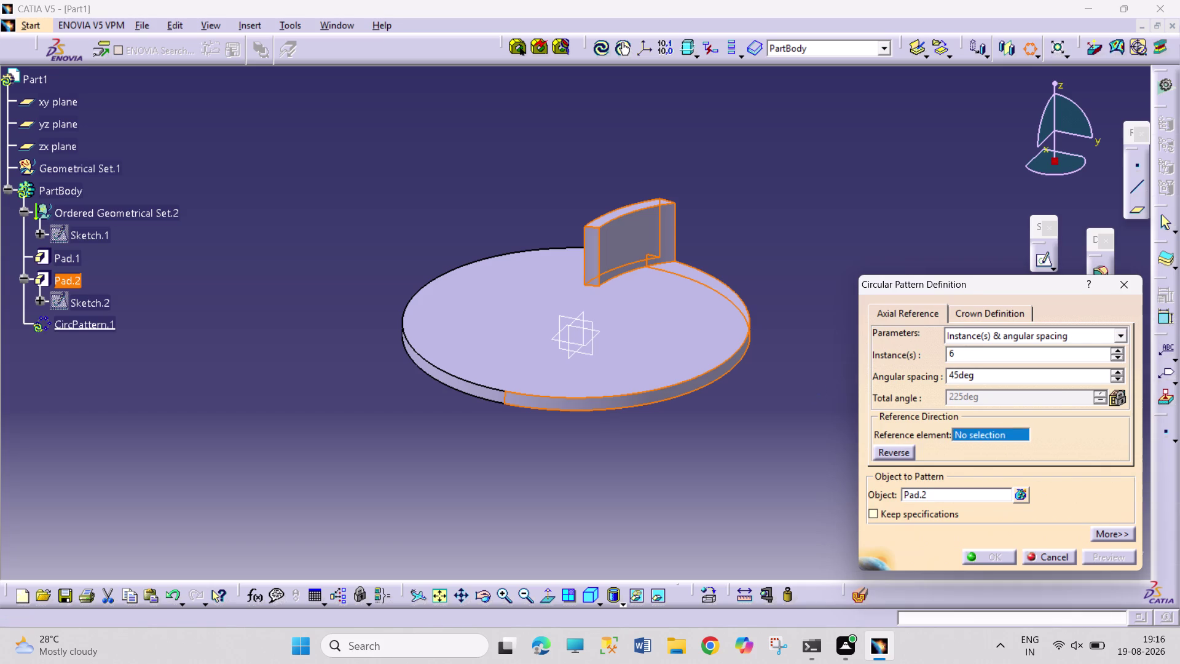
Set the pattern reference and 60° angular spacing, keep 6 instances, and confirm.
click(490, 375)
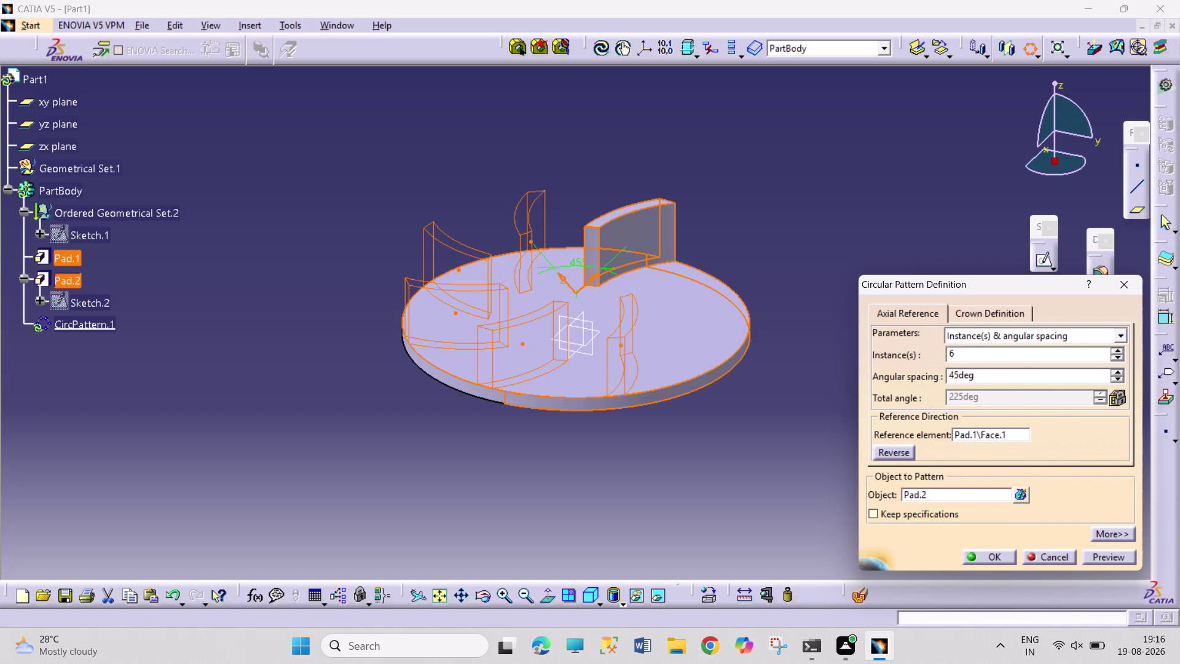
drag(957, 379, 944, 374)
text(60)
key(Return)
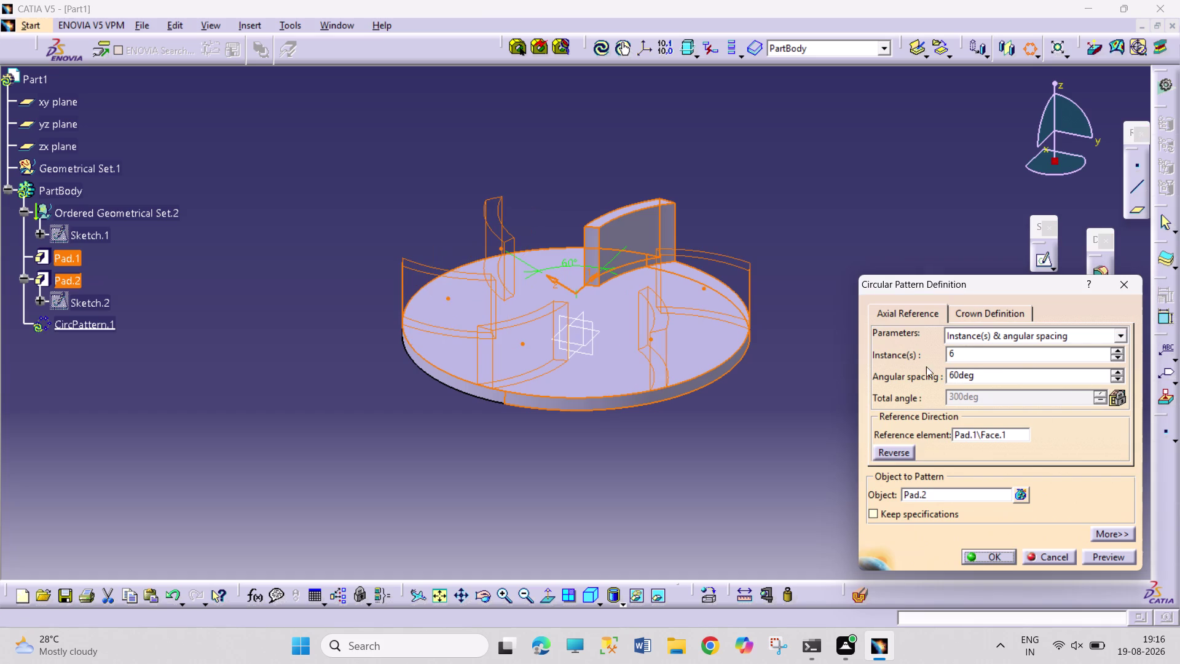
click(1116, 356)
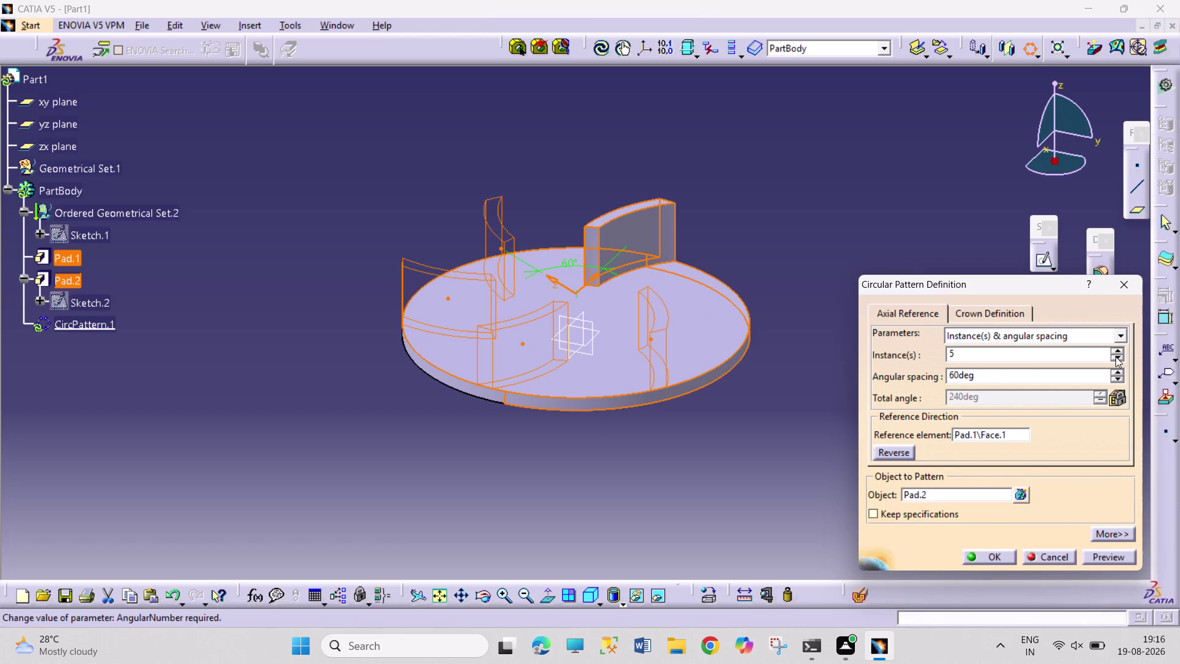
click(1116, 351)
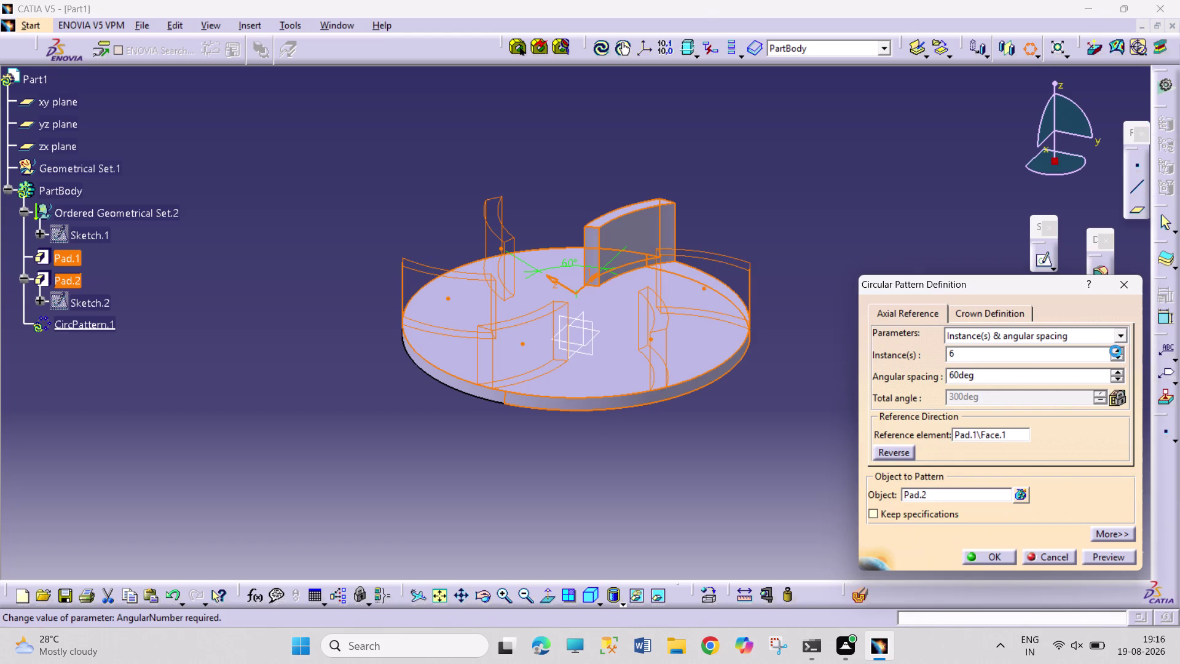
click(992, 563)
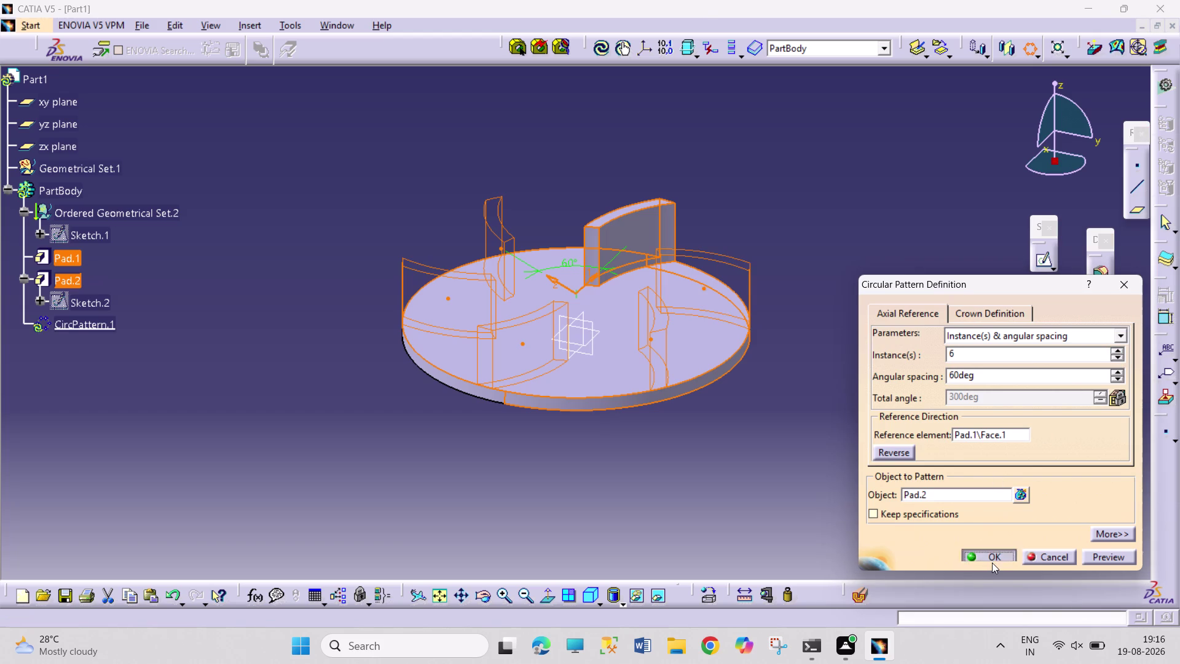
click(815, 495)
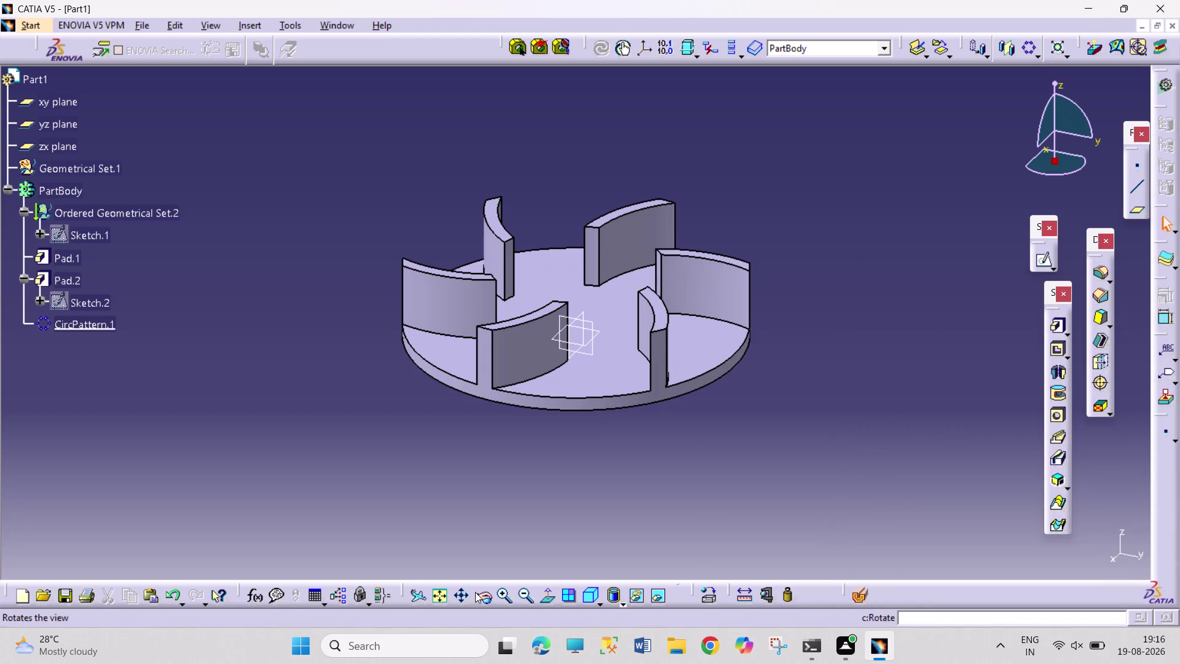
drag(475, 592, 467, 585)
click(487, 589)
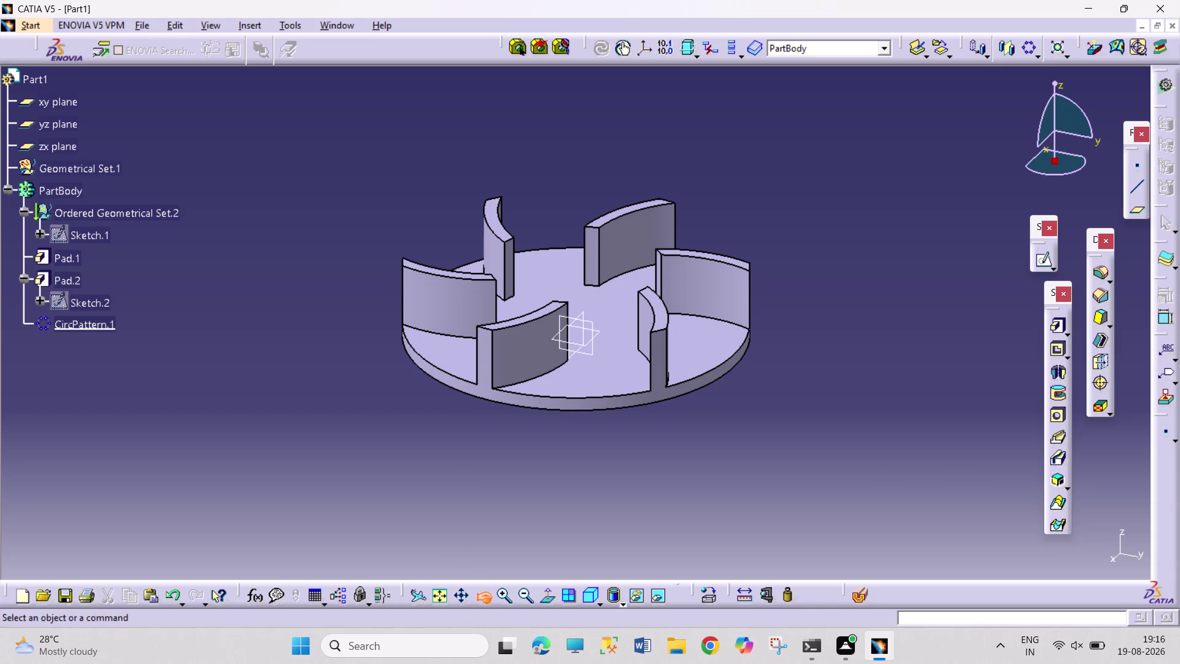
drag(438, 441, 290, 389)
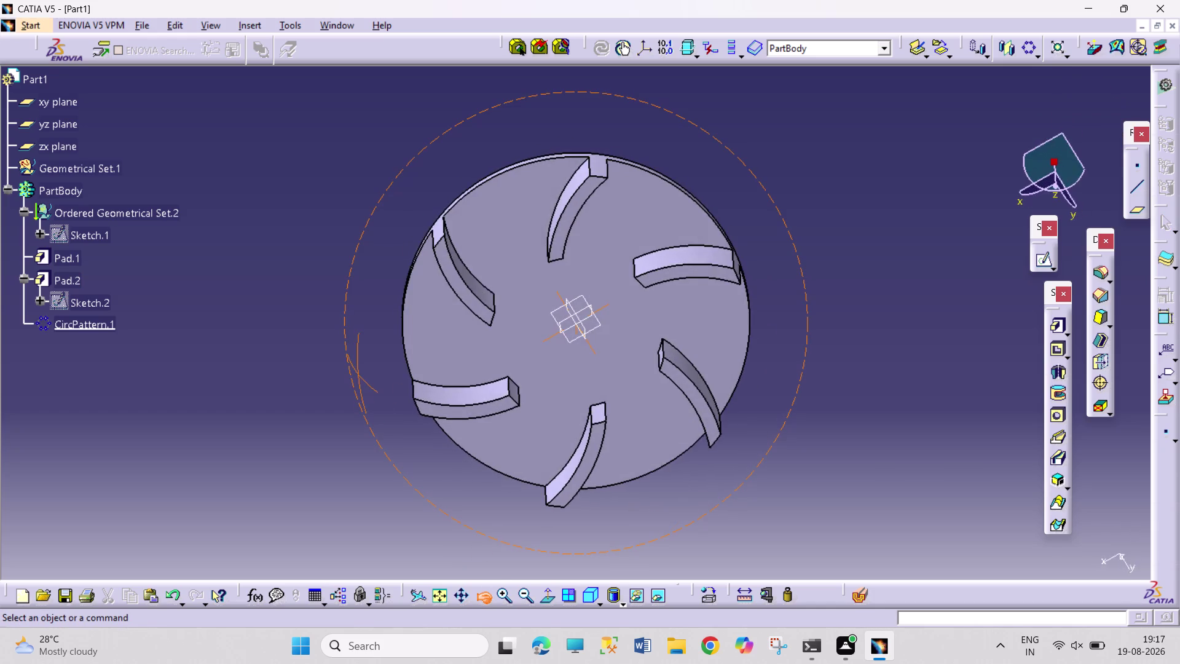
drag(290, 389, 228, 211)
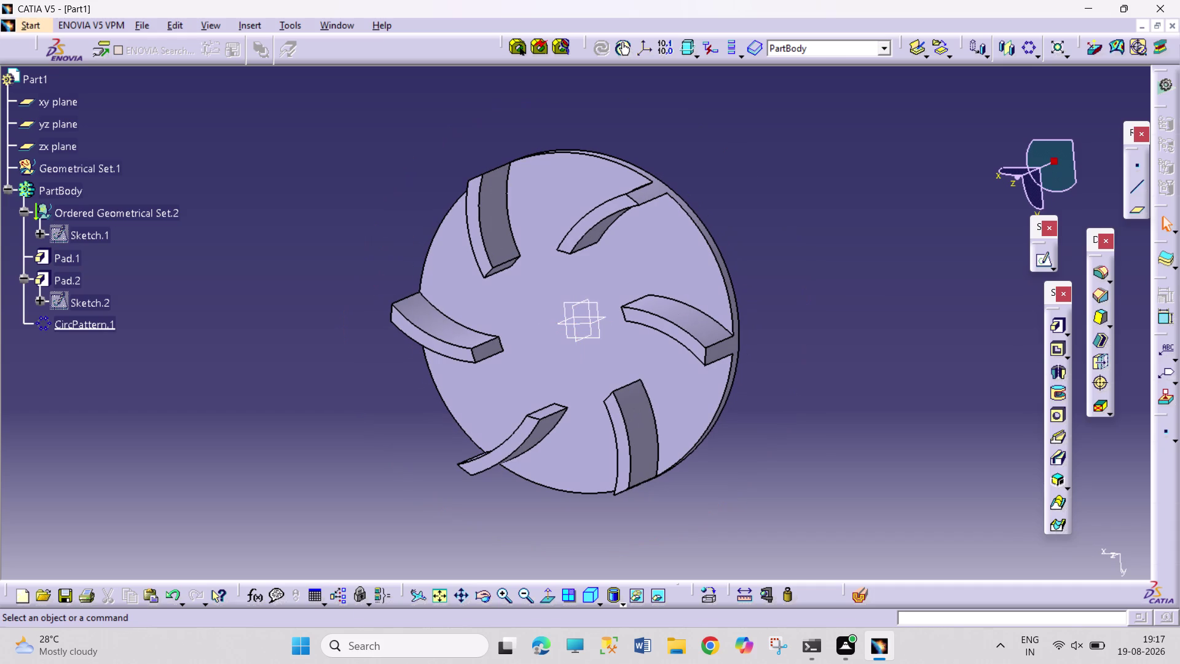
click(1105, 272)
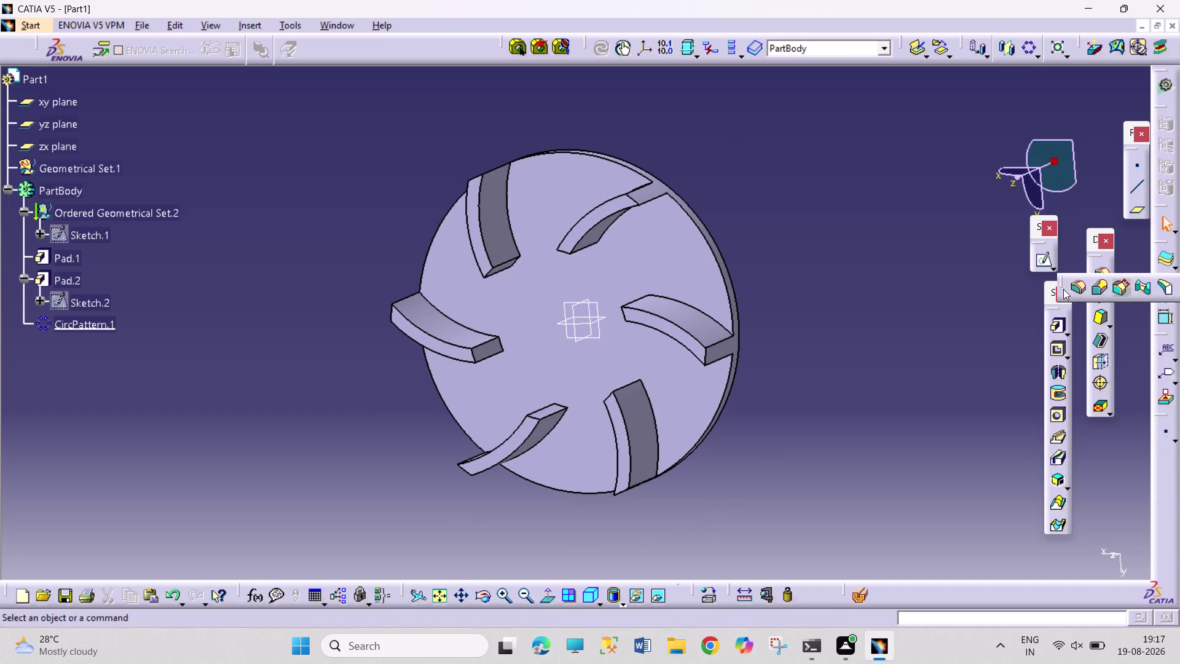
click(1074, 289)
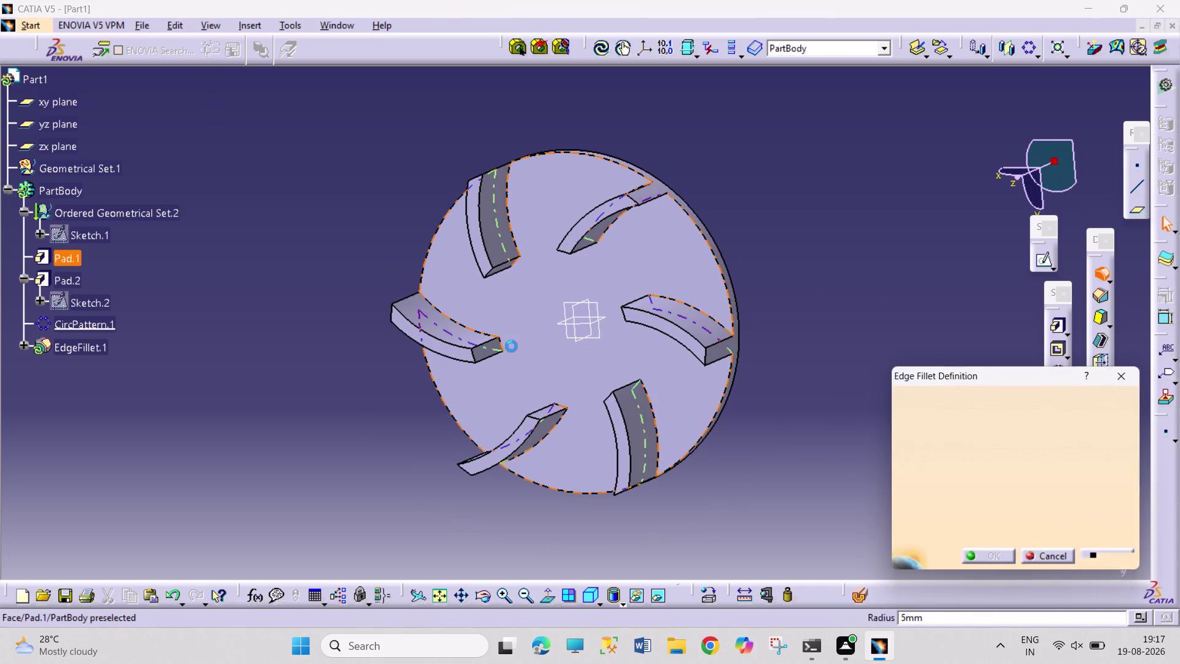
Fillet the first blade-root edge with a 3 mm radius.
click(502, 345)
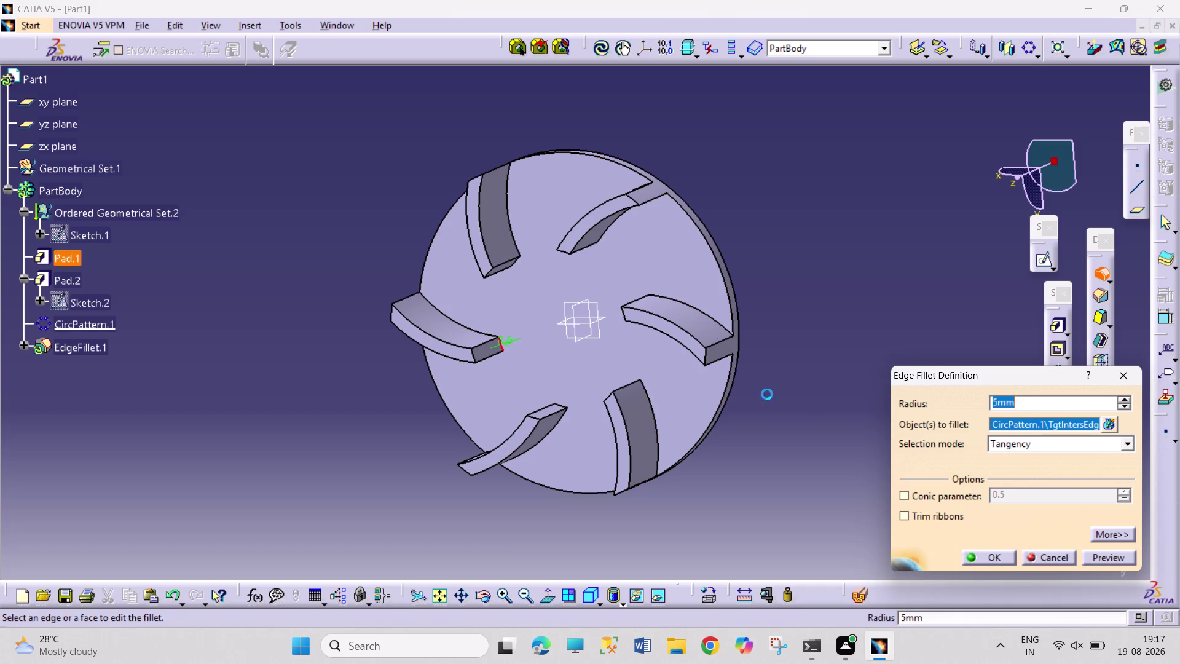
key(3)
key(Return)
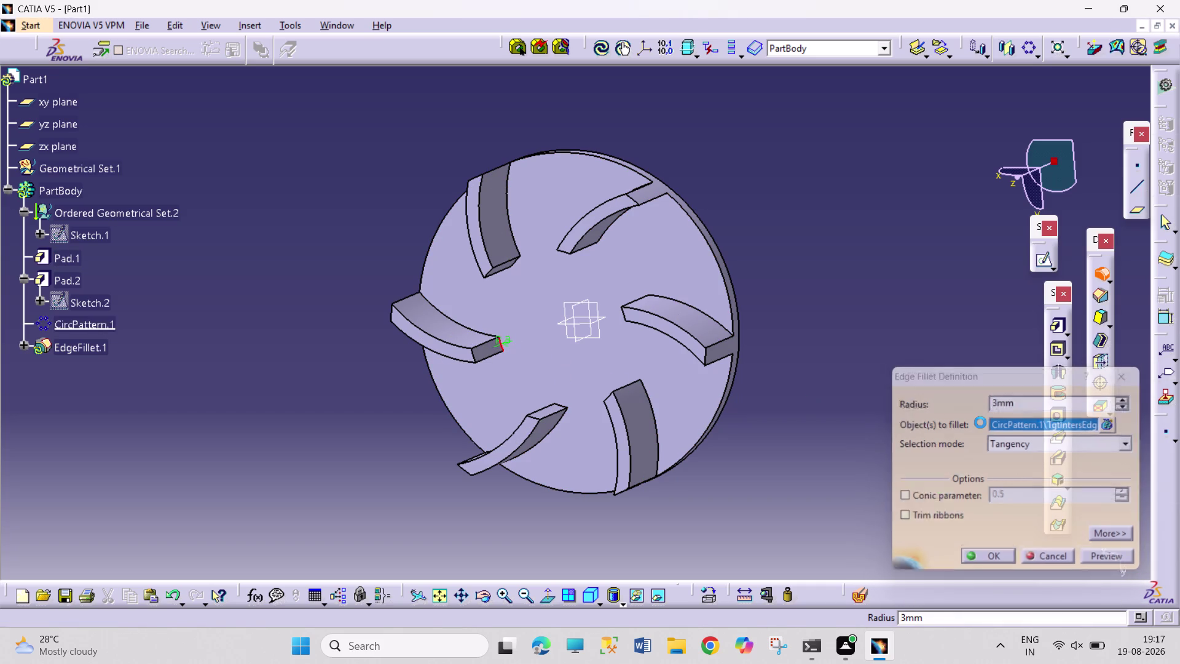
click(921, 334)
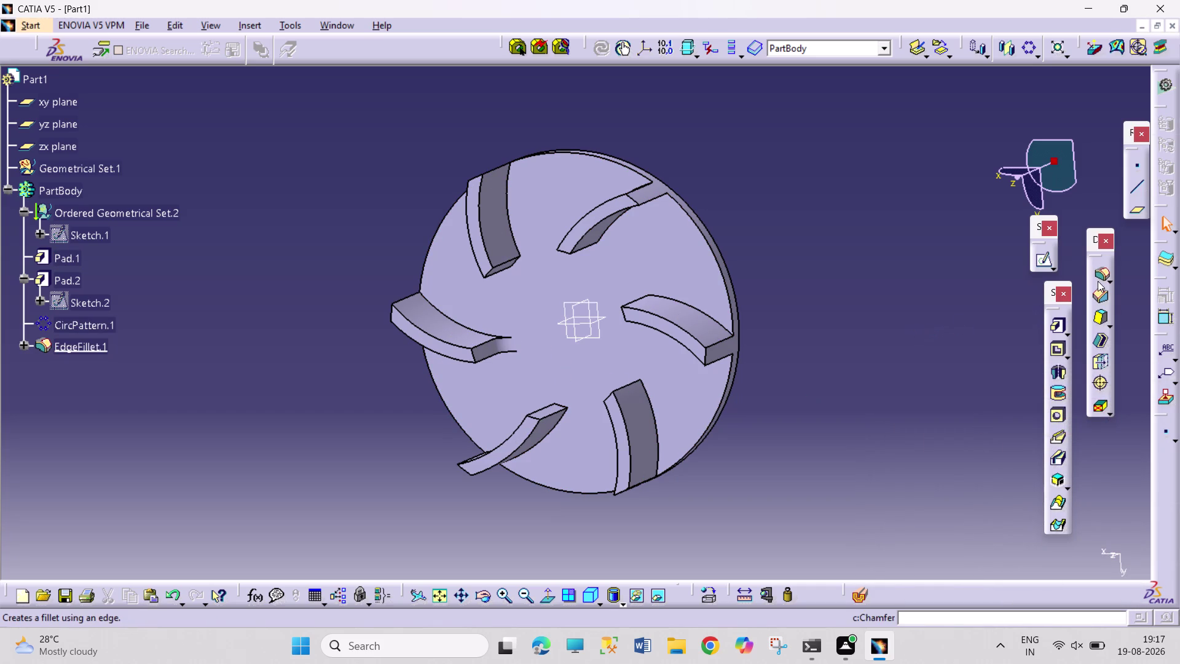
Add 3 mm fillets to two more blade-root edges.
click(1099, 276)
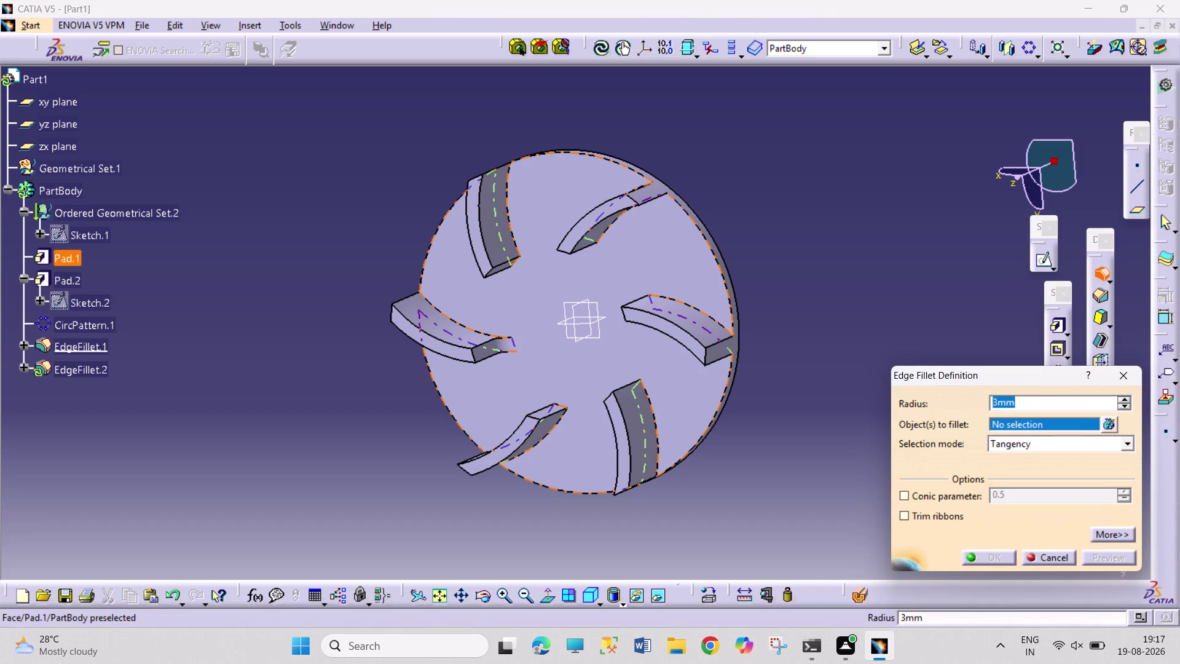
click(514, 264)
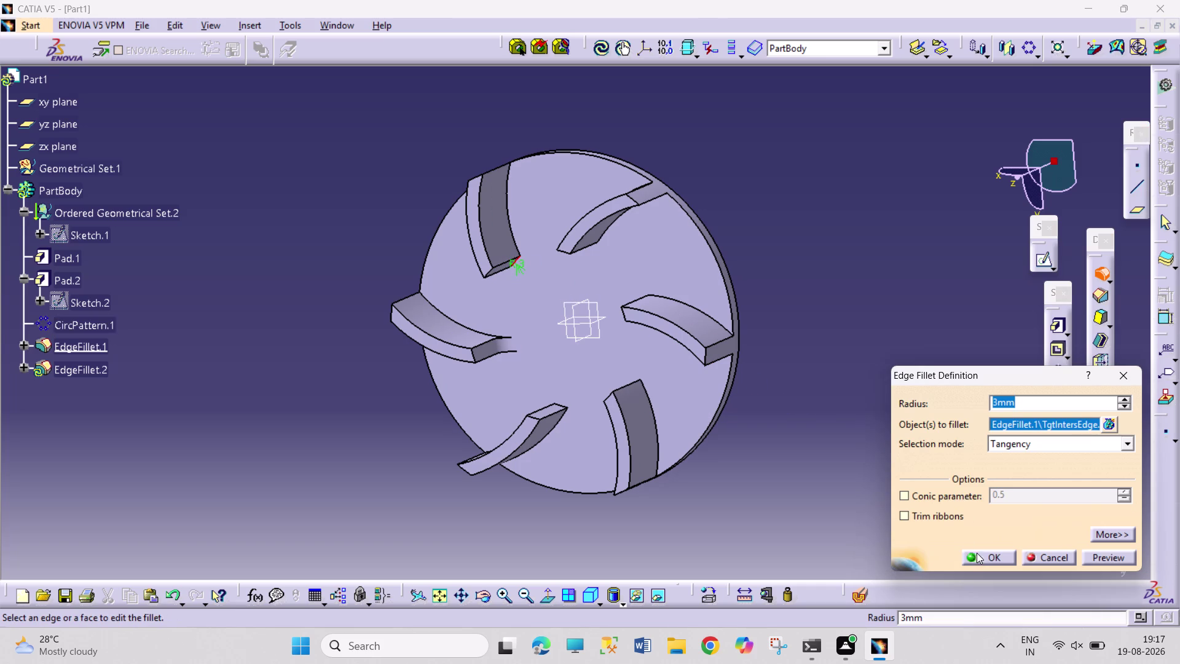
click(975, 553)
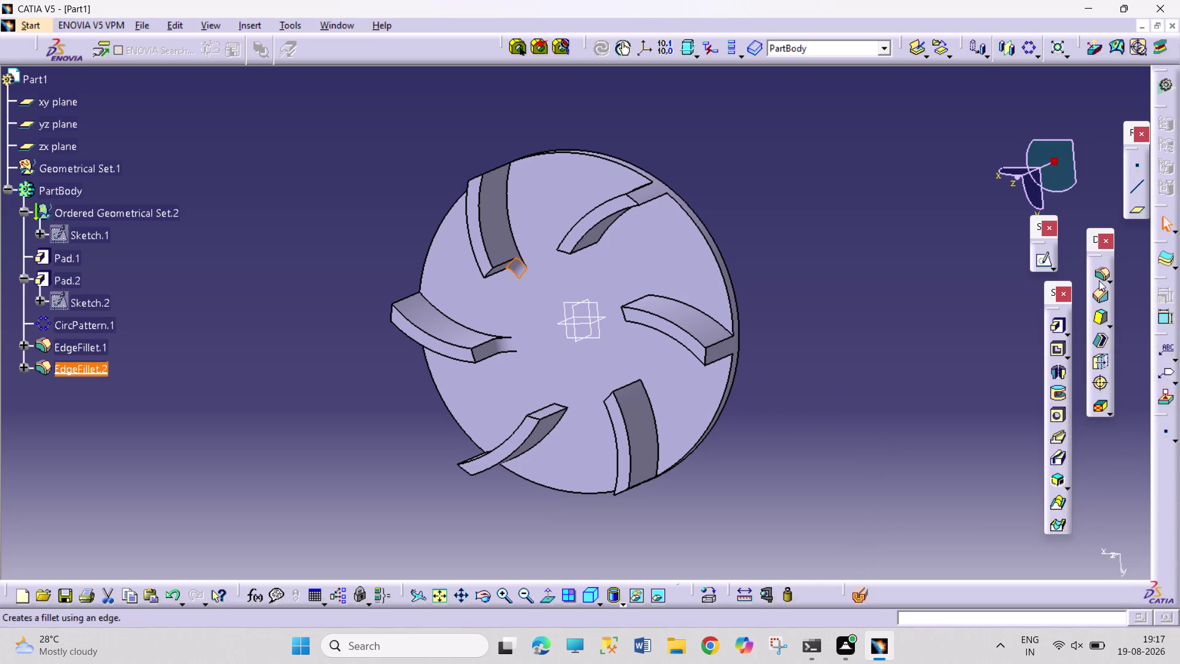
click(1099, 280)
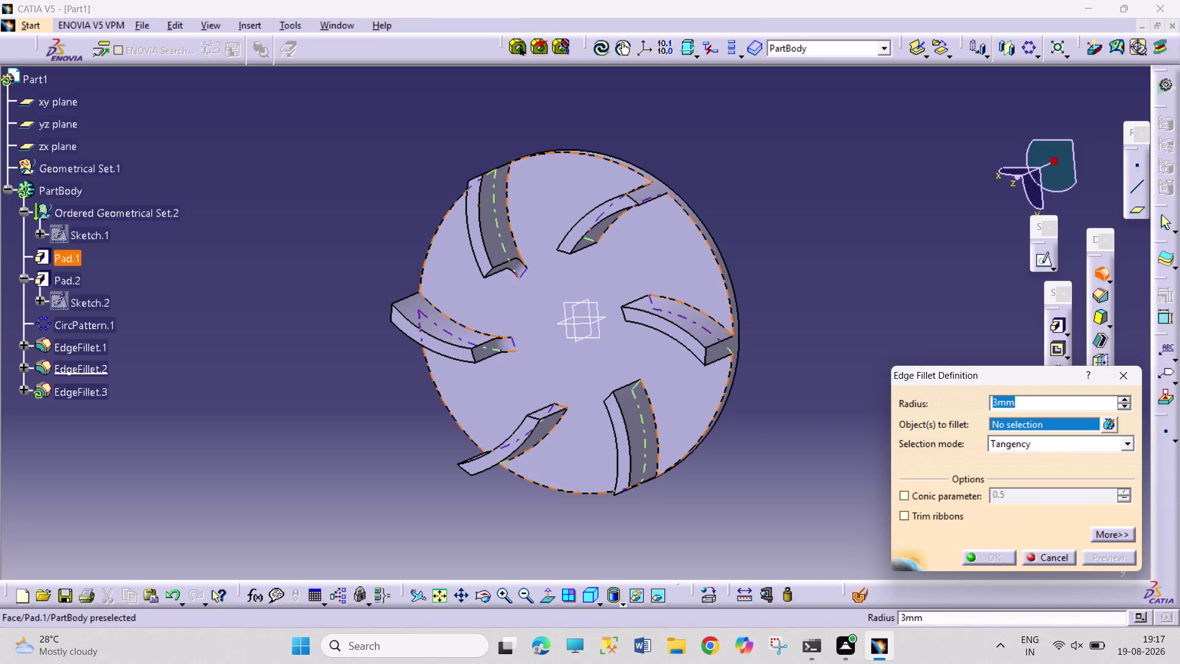
click(559, 406)
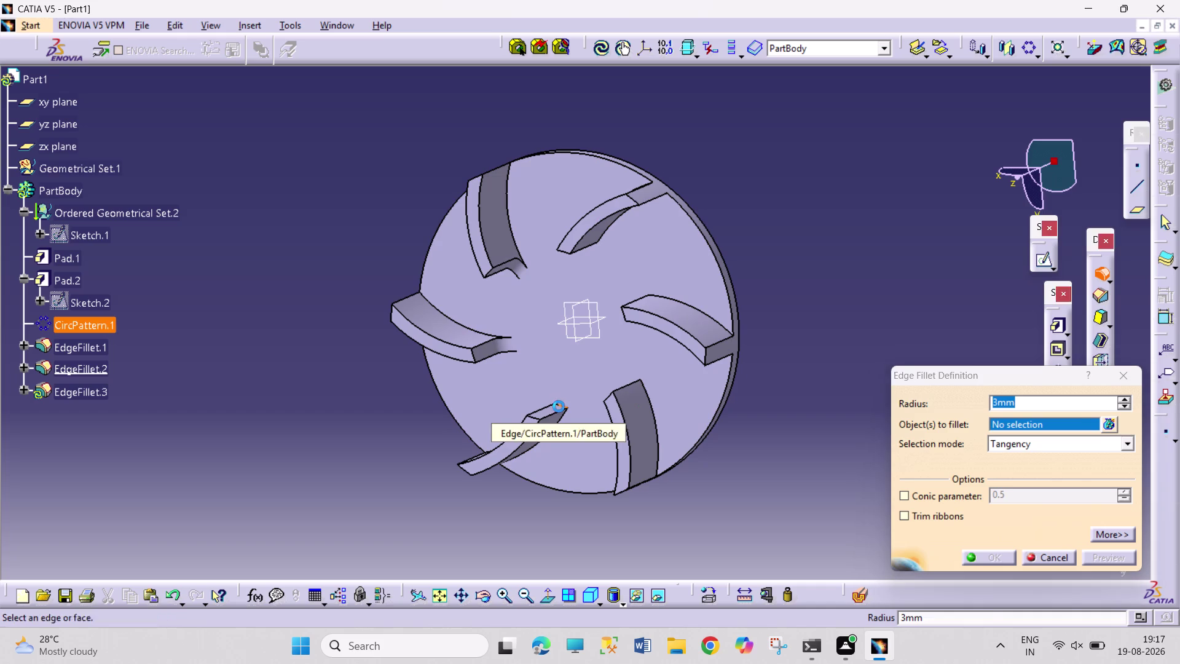
click(985, 556)
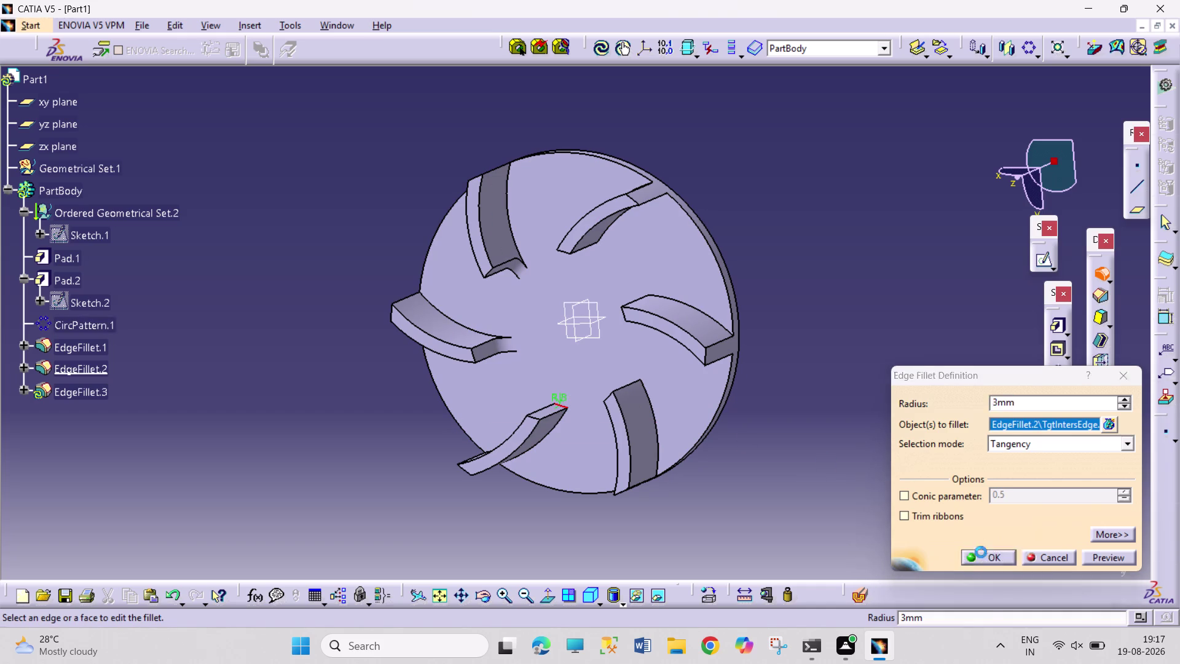
click(1102, 273)
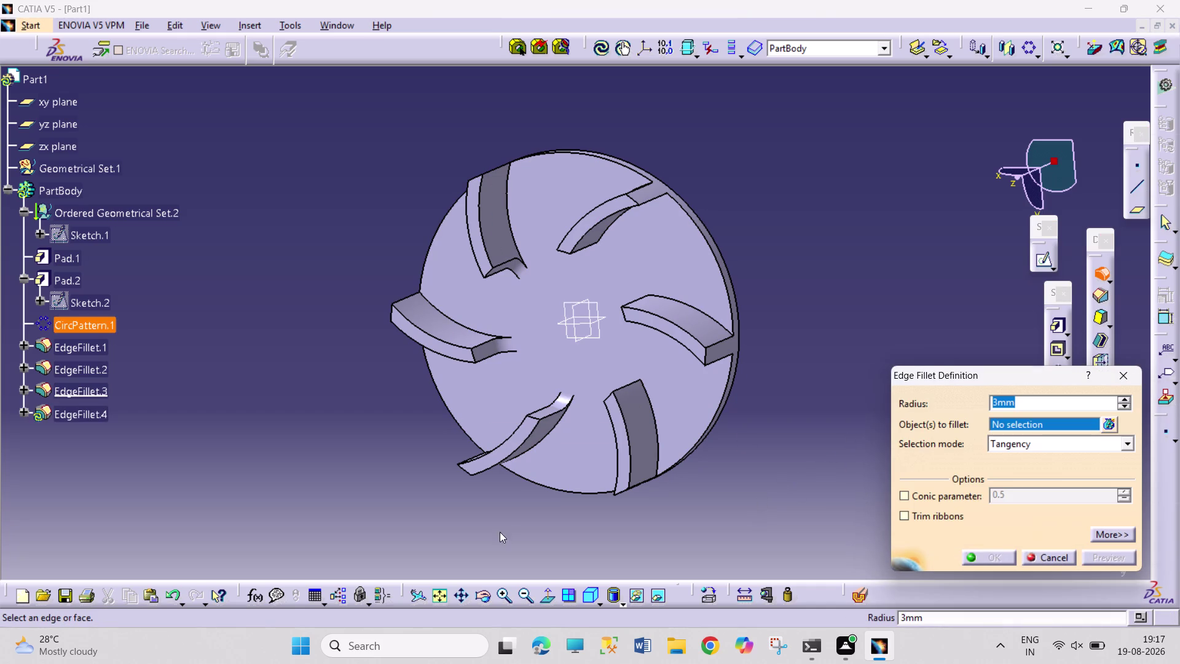
Orbit the impeller and fillet three remaining blade-root edges together at 3 mm.
click(481, 604)
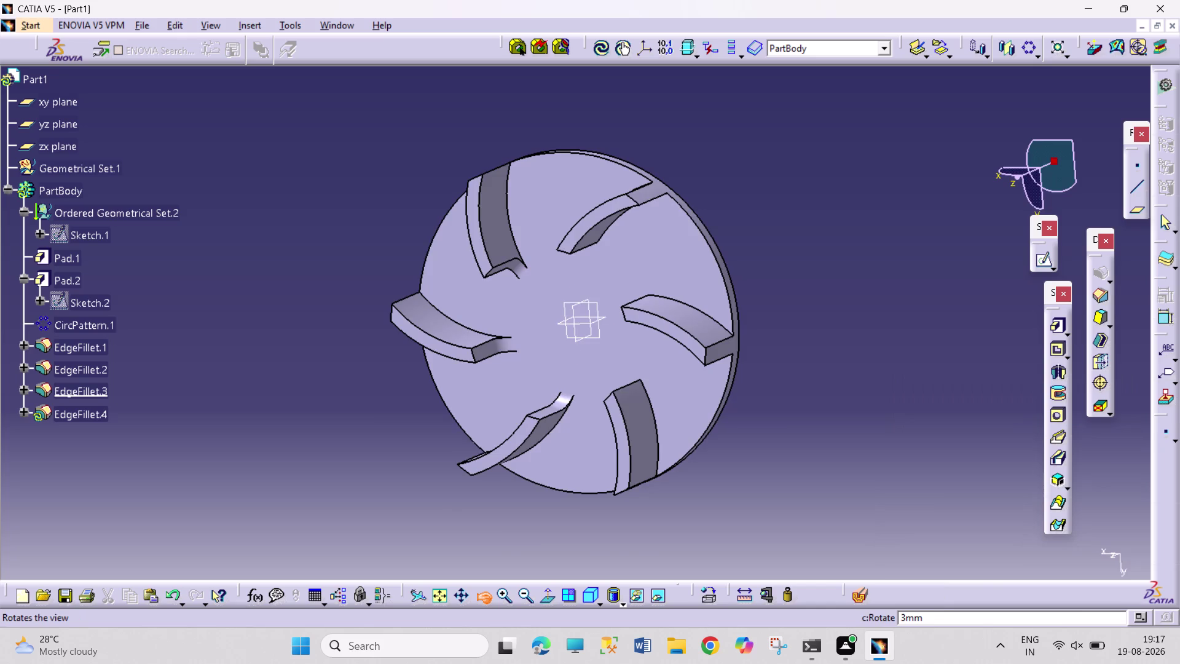
drag(389, 423, 528, 358)
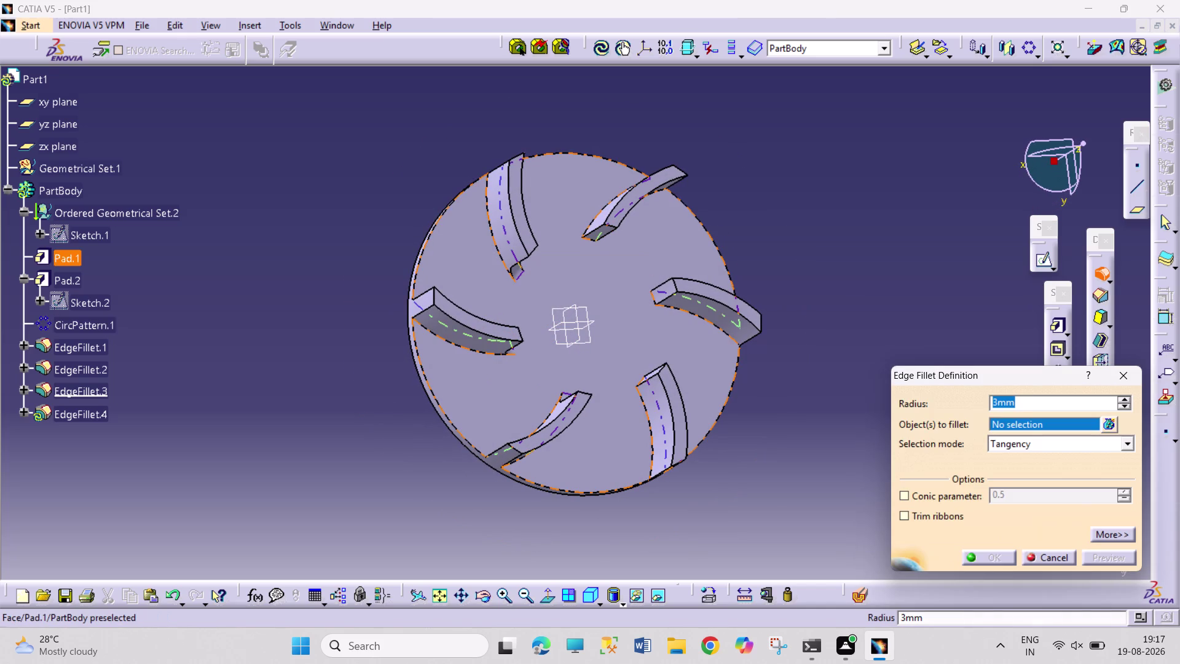
click(592, 238)
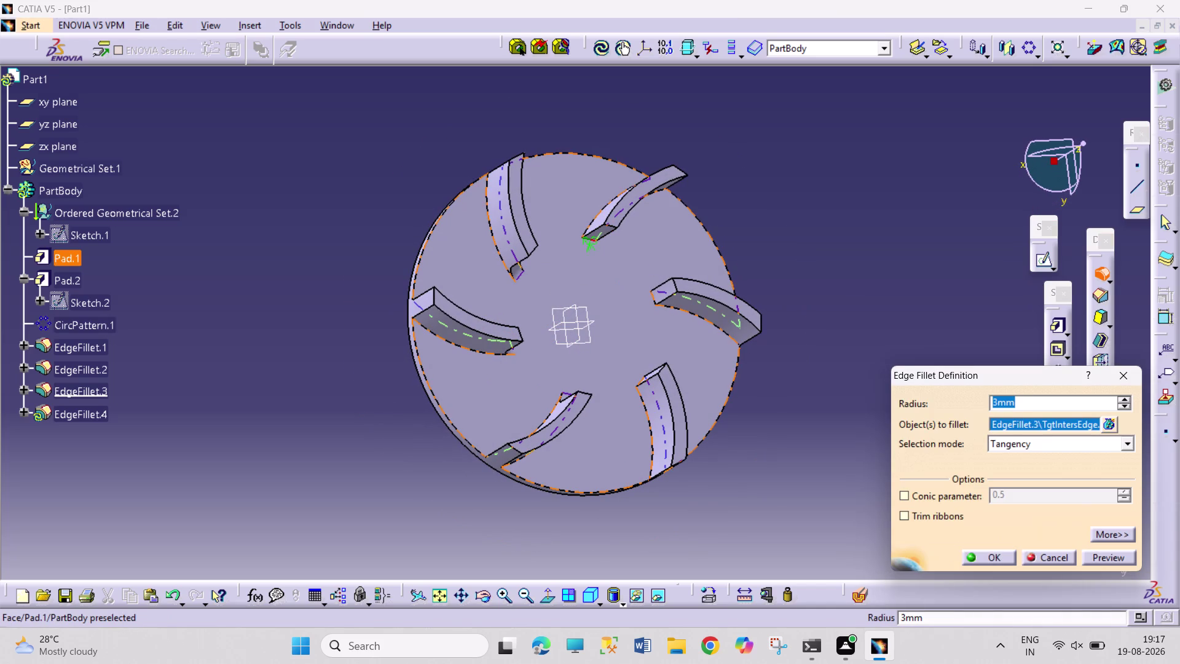
click(652, 294)
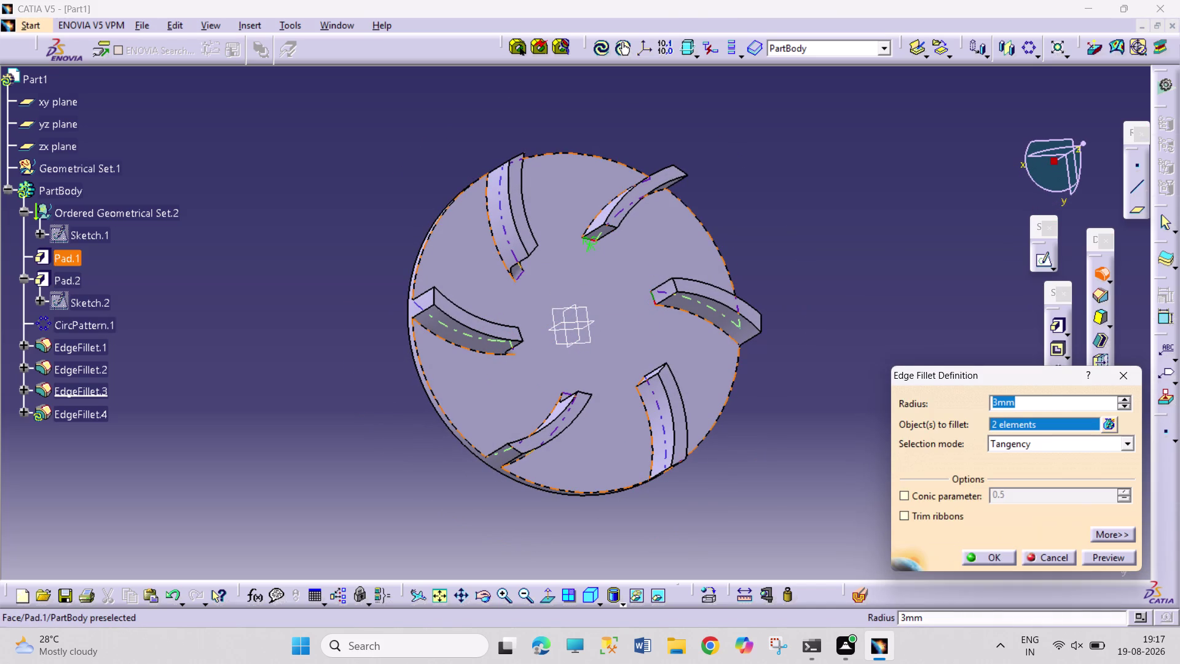
click(638, 381)
click(988, 550)
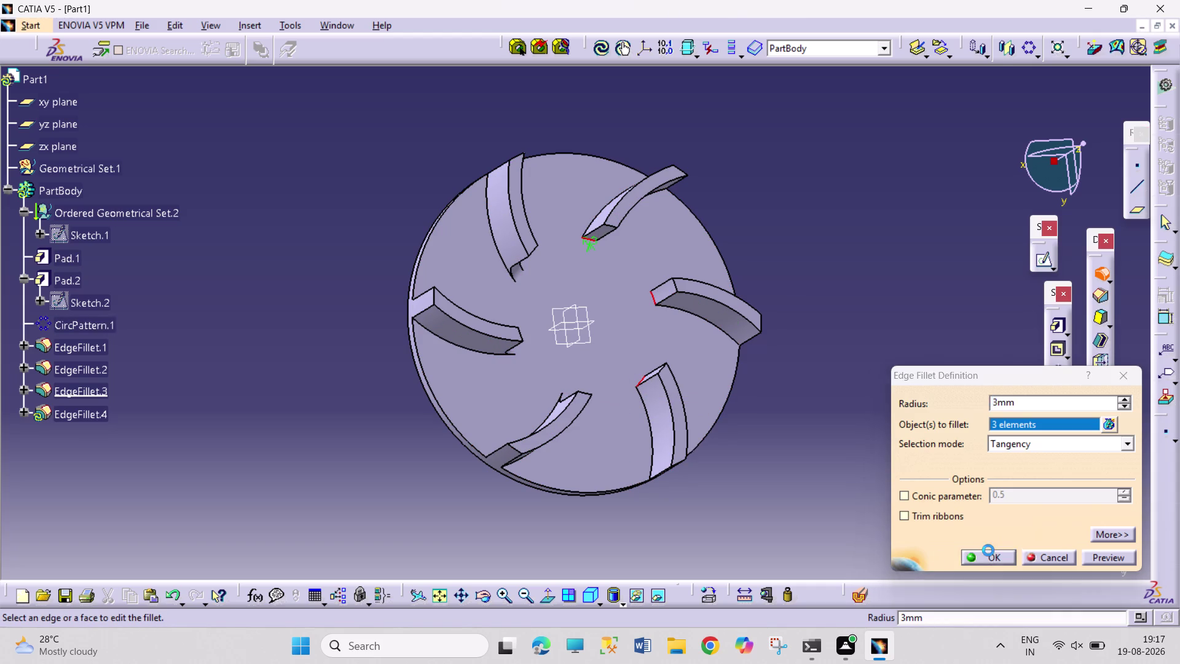
click(893, 533)
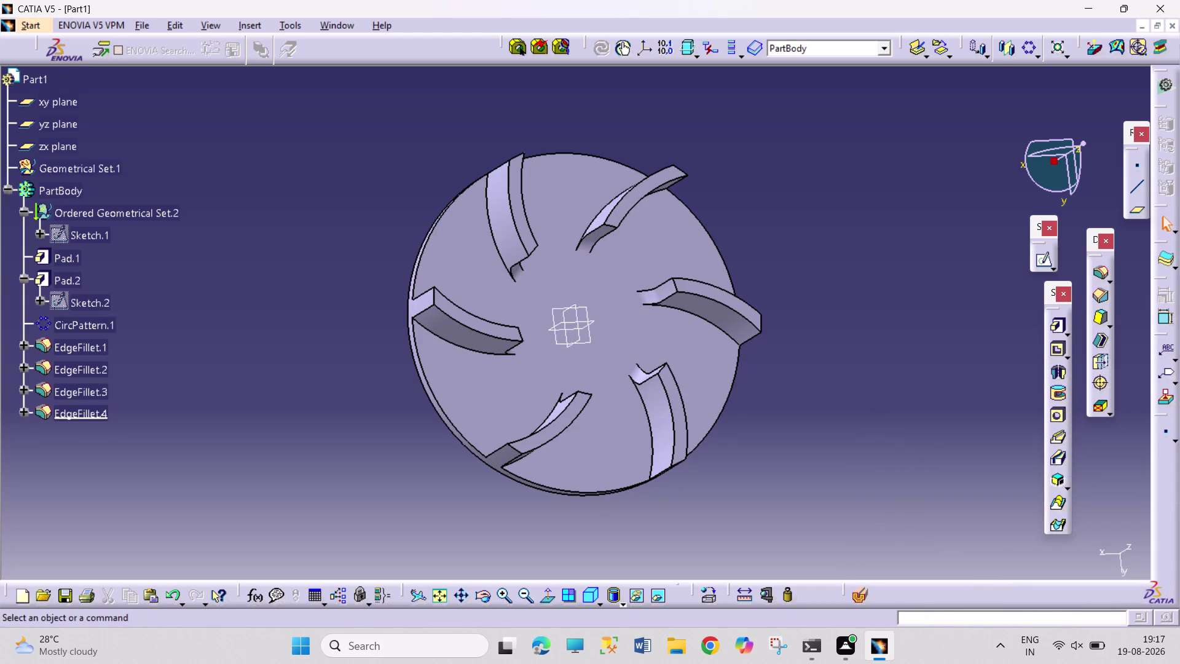
click(486, 592)
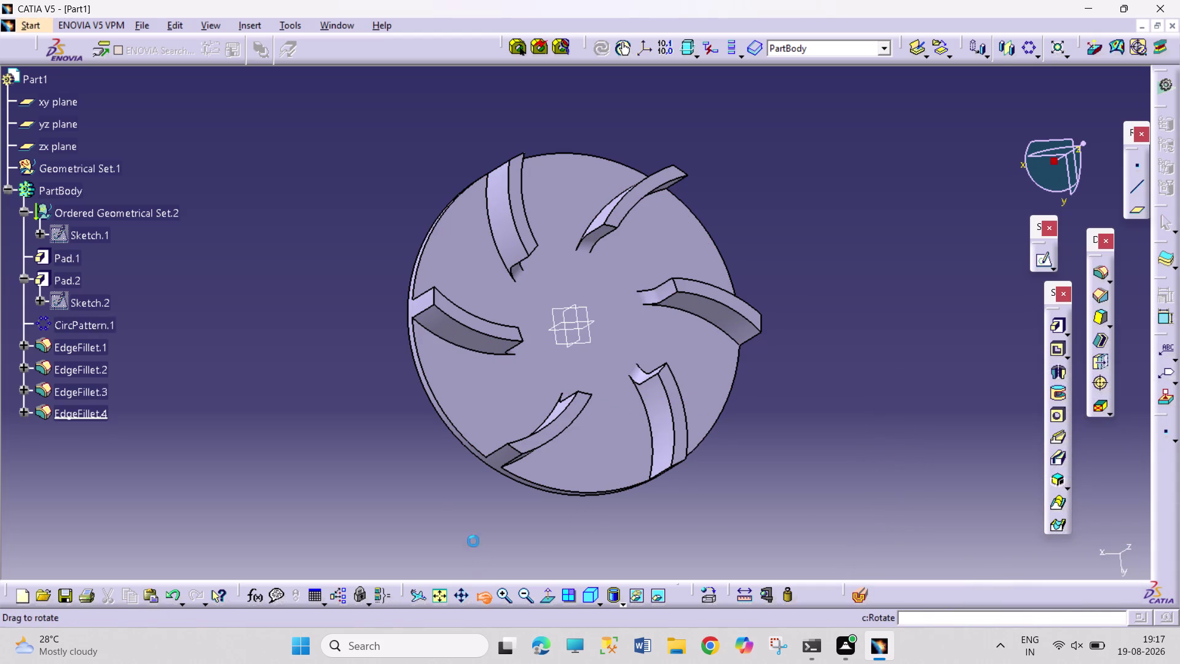
drag(472, 537, 799, 421)
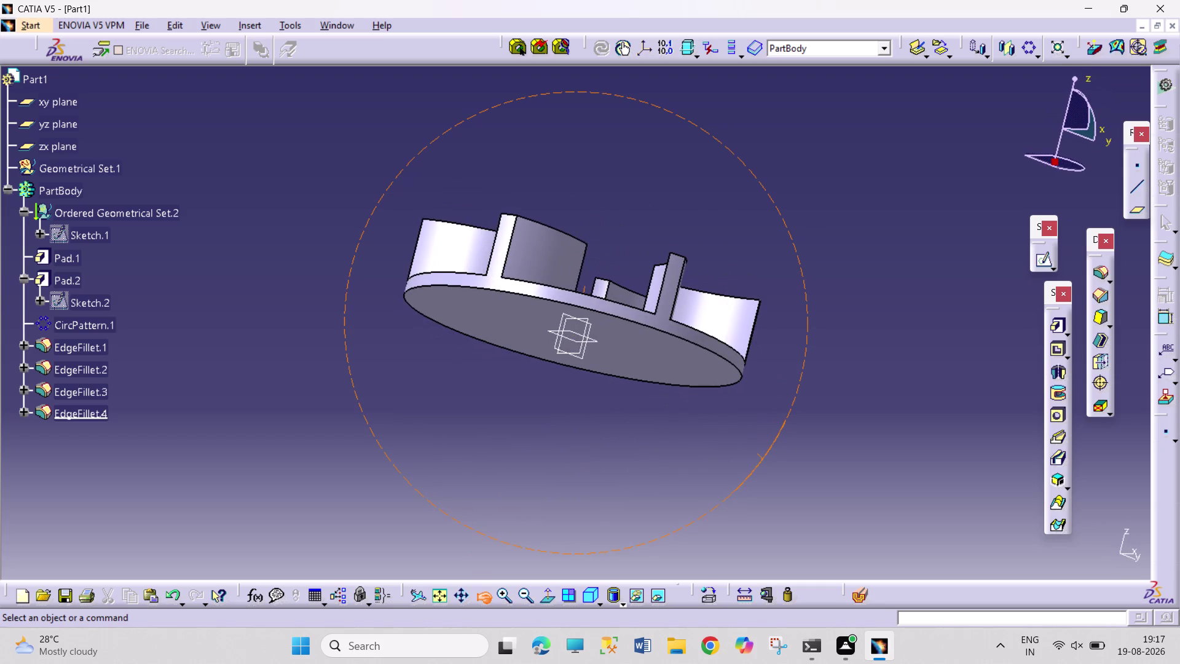
drag(799, 421, 807, 436)
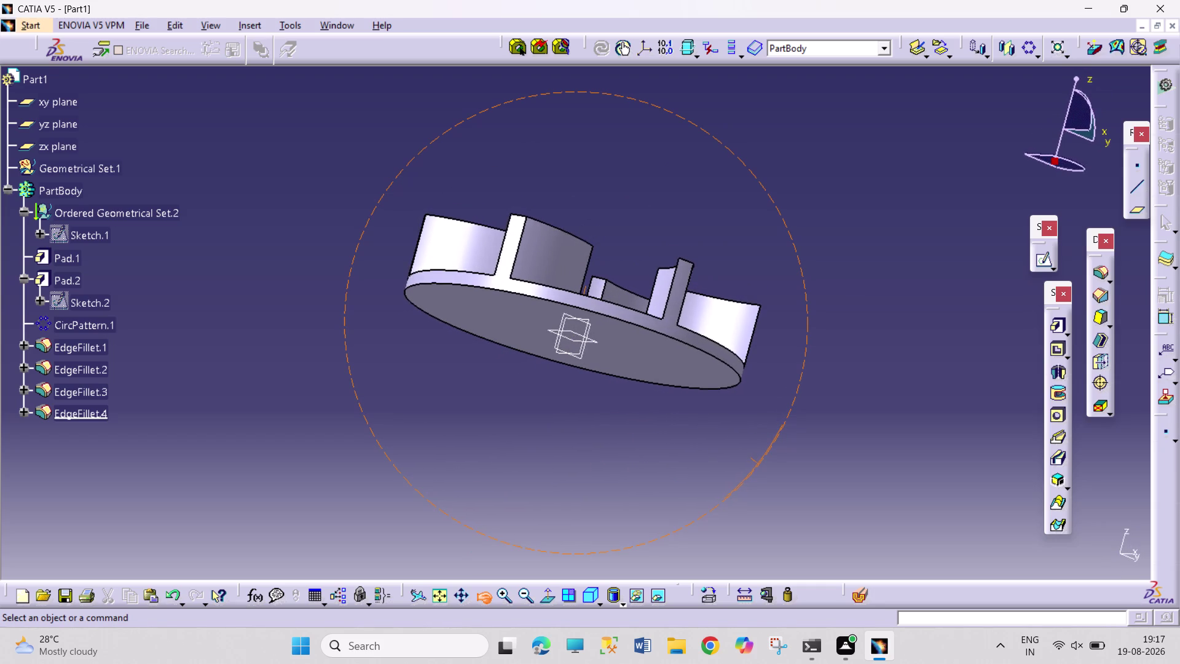
drag(807, 435, 808, 439)
click(809, 439)
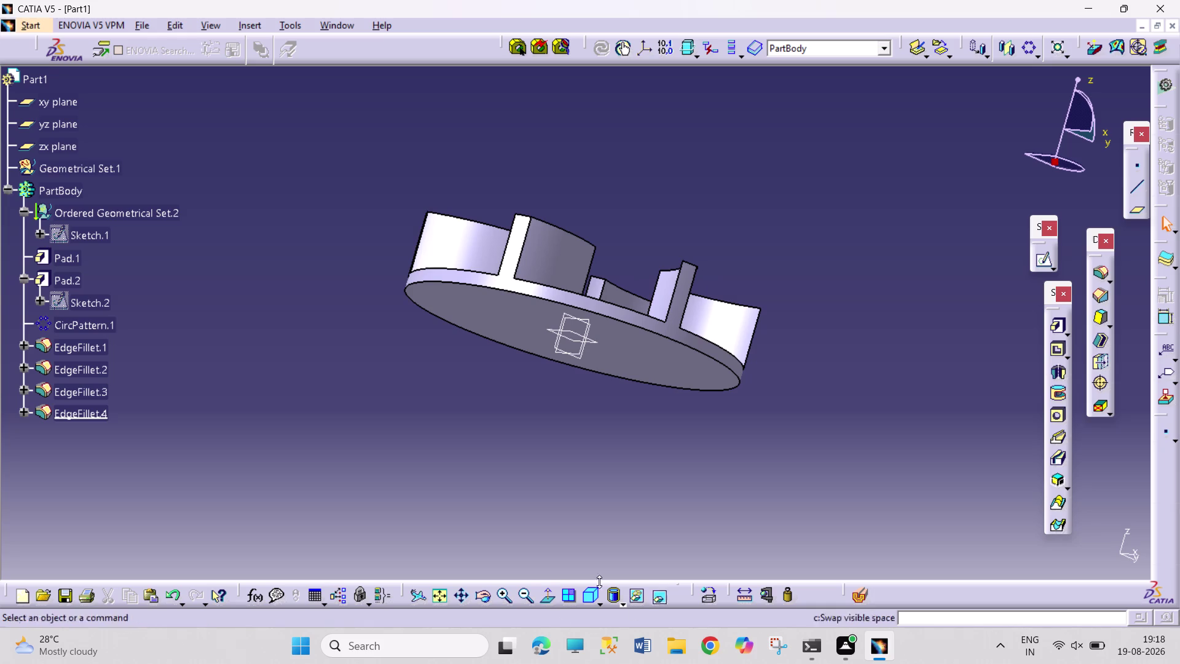
drag(484, 598, 481, 592)
drag(458, 516, 753, 369)
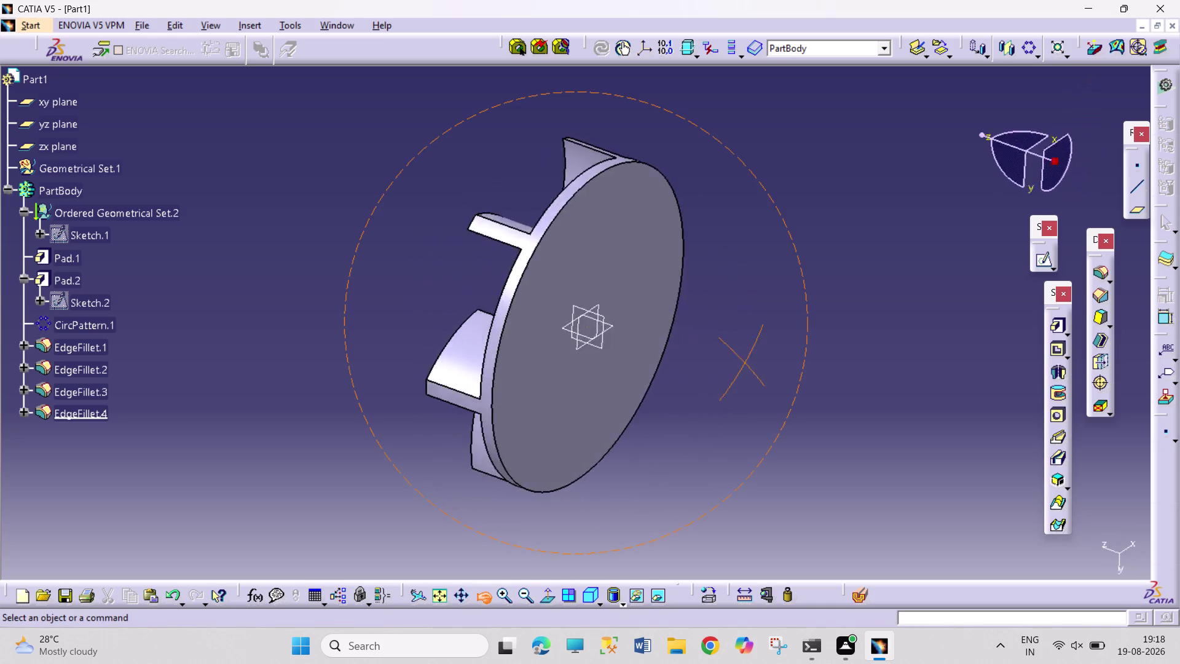
drag(753, 368, 531, 349)
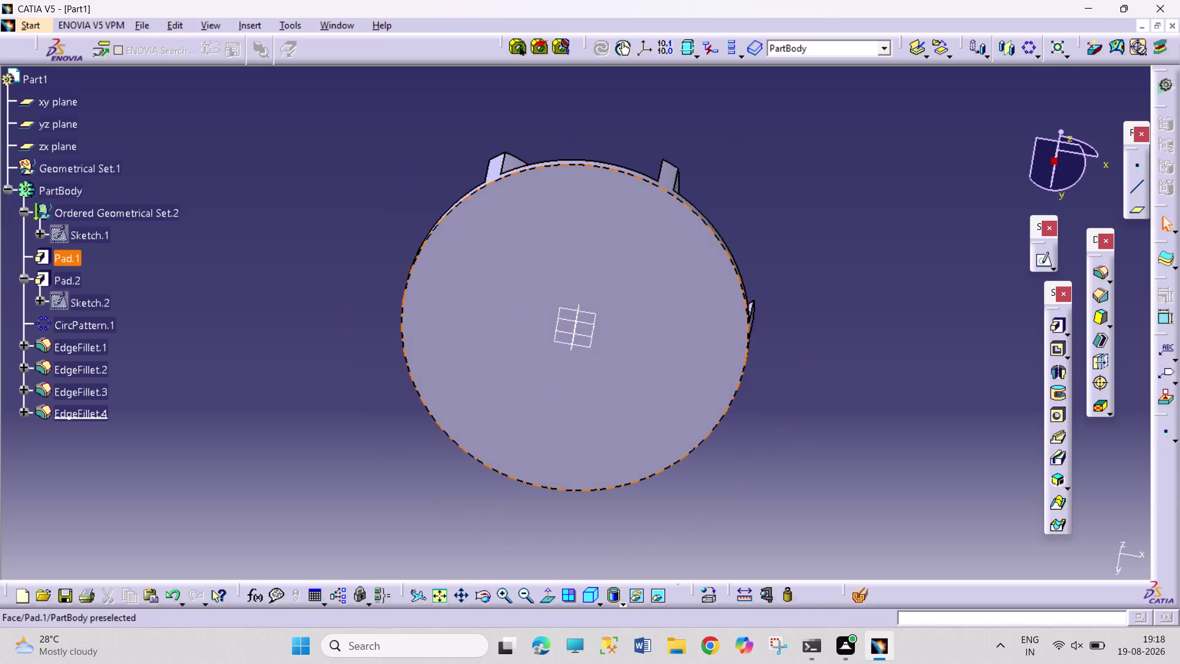
click(651, 365)
Sketch a 25 mm diameter circle centred on the disc's back face.
click(1040, 263)
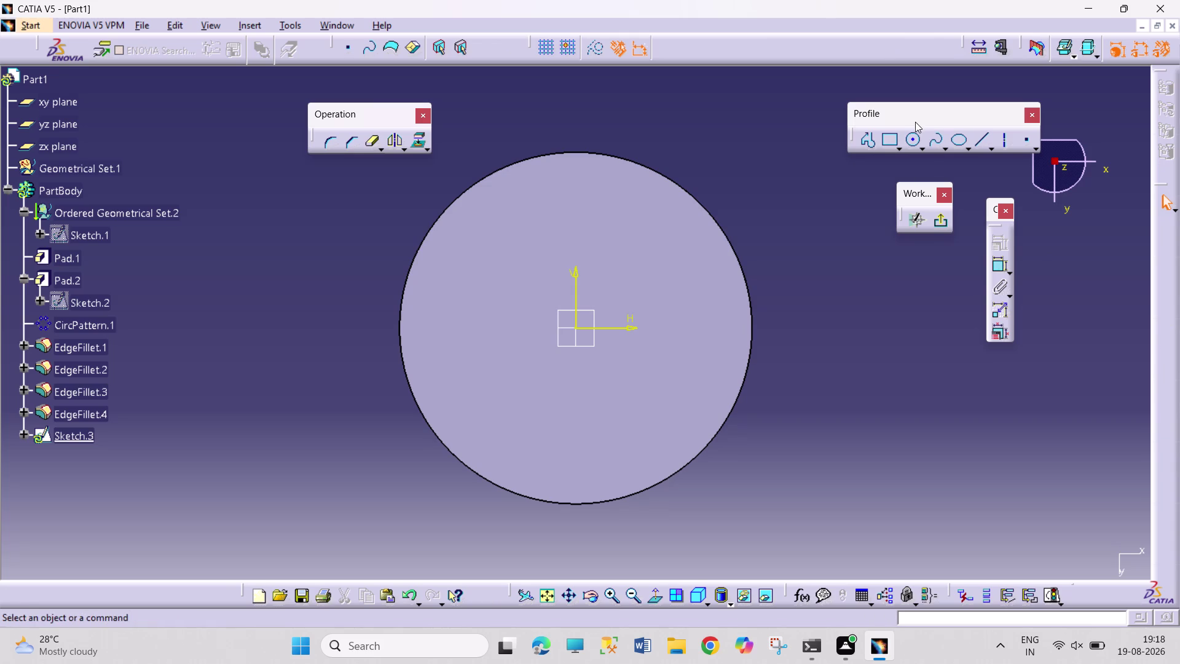
click(907, 143)
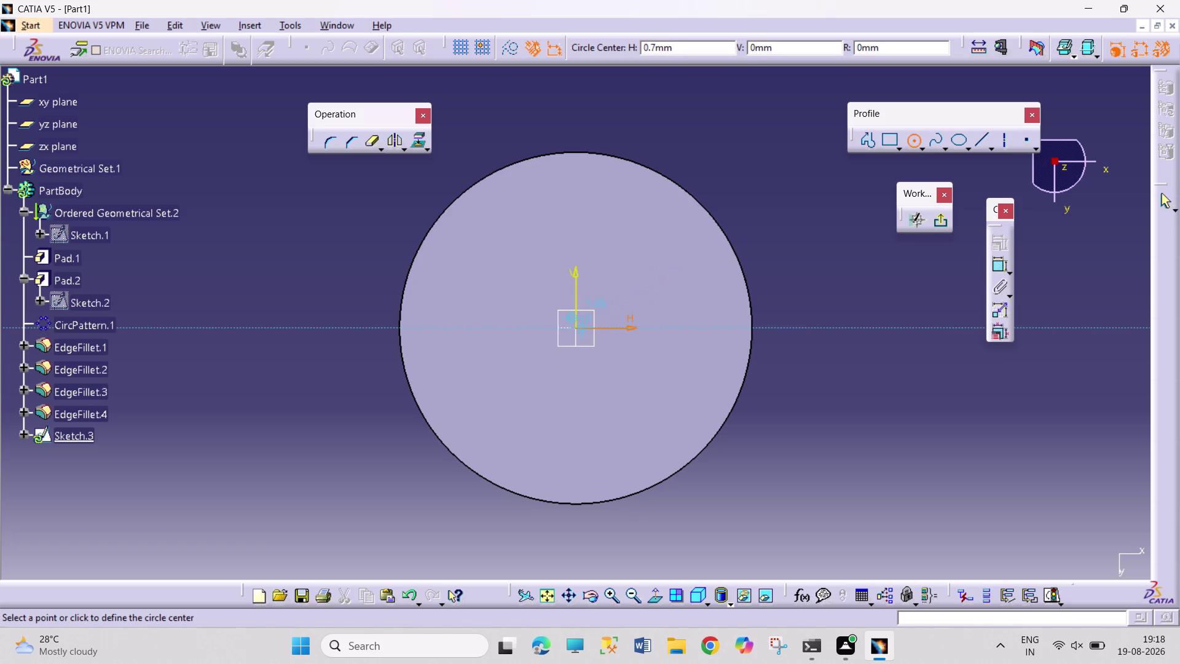
click(578, 328)
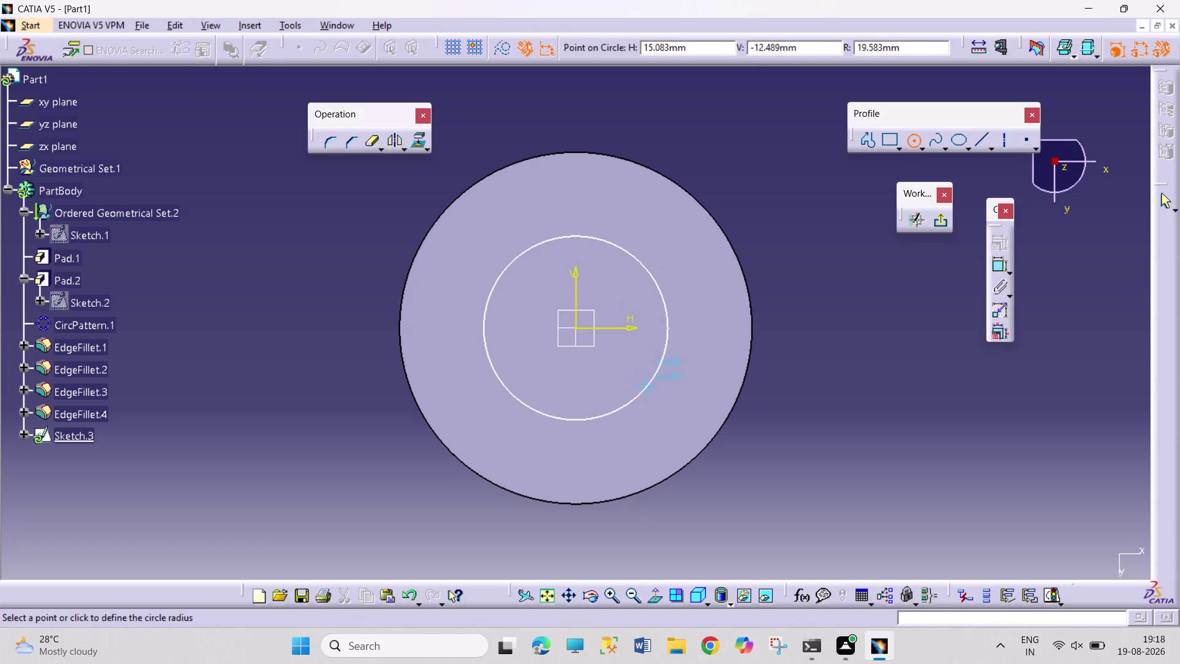
click(647, 388)
click(995, 267)
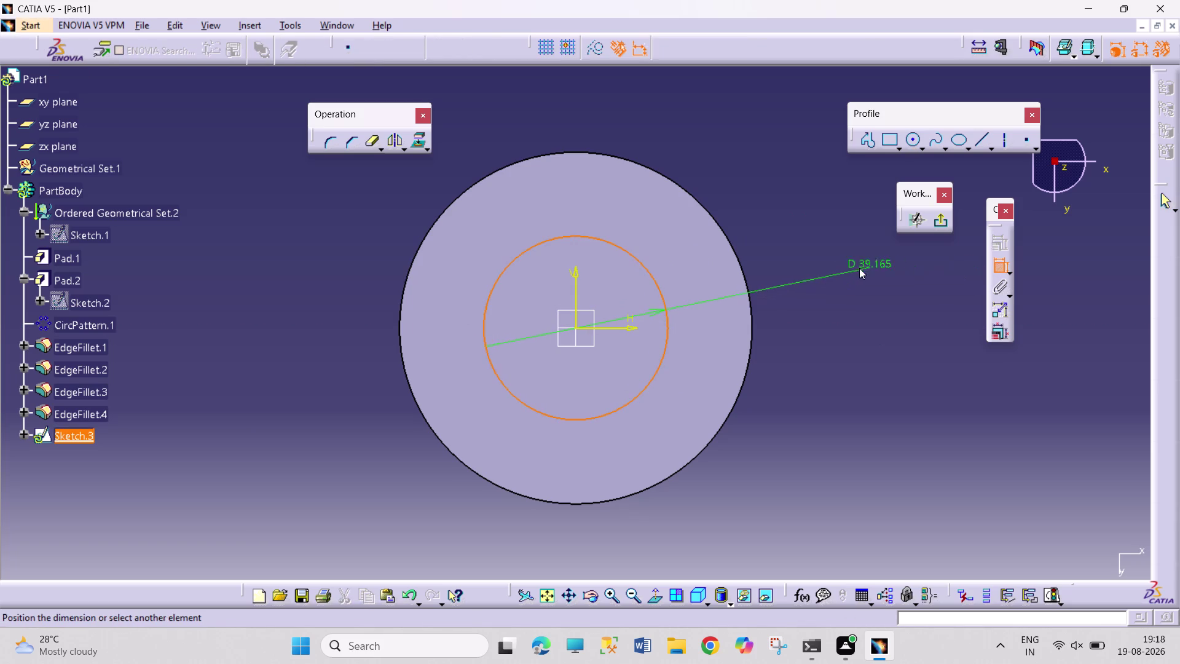
click(860, 268)
double_click(867, 265)
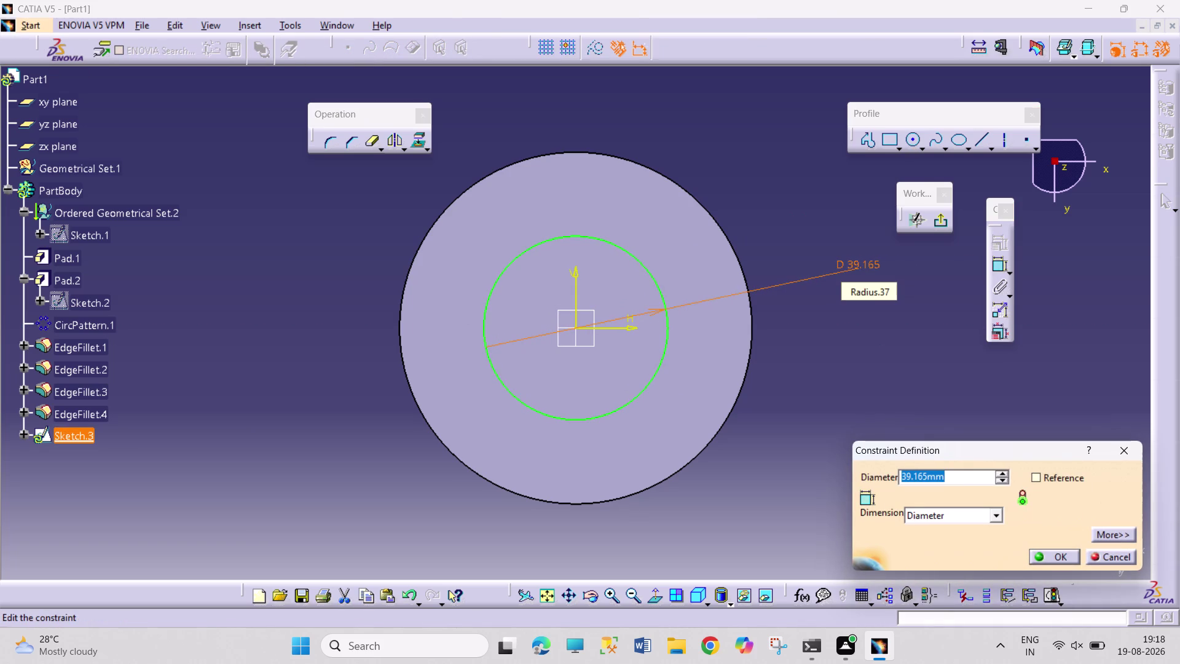
text(25)
key(Return)
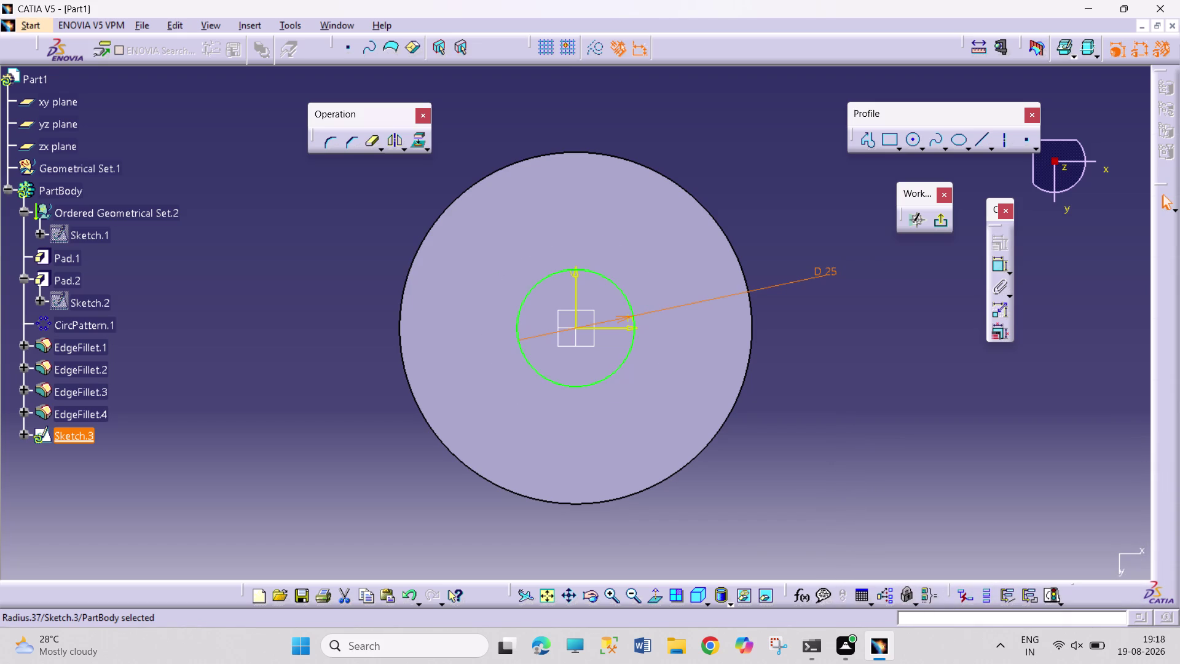
click(839, 306)
Pad the circle sketch 16 mm to form the hub.
click(943, 220)
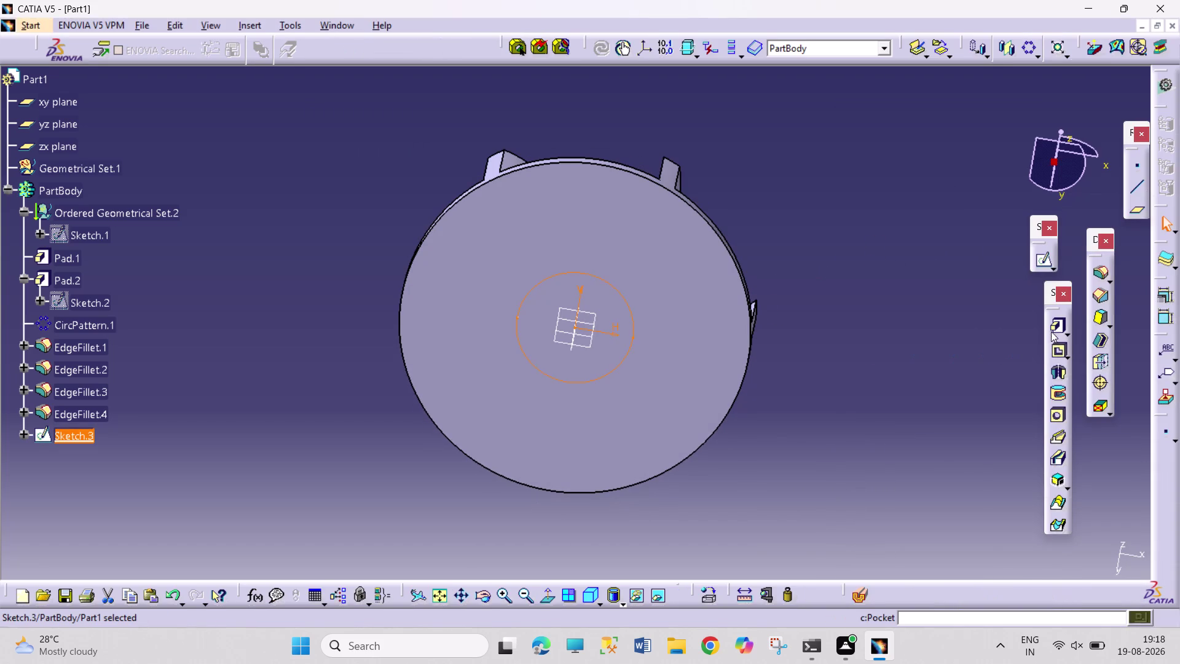
click(1055, 326)
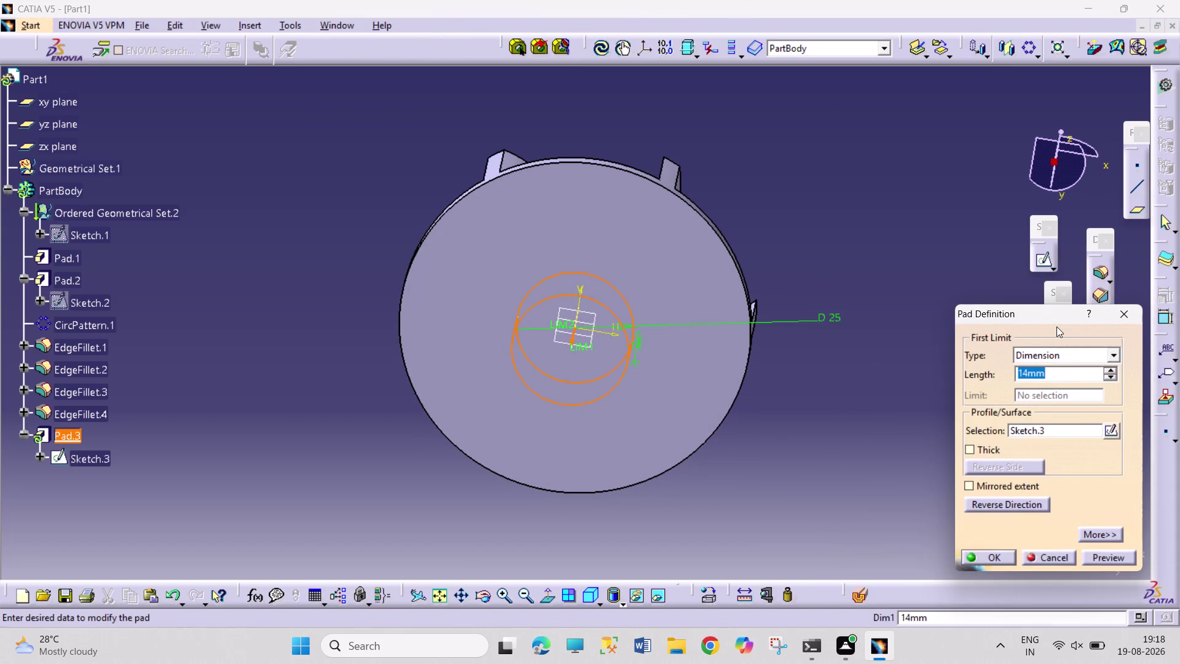
text(16)
key(Return)
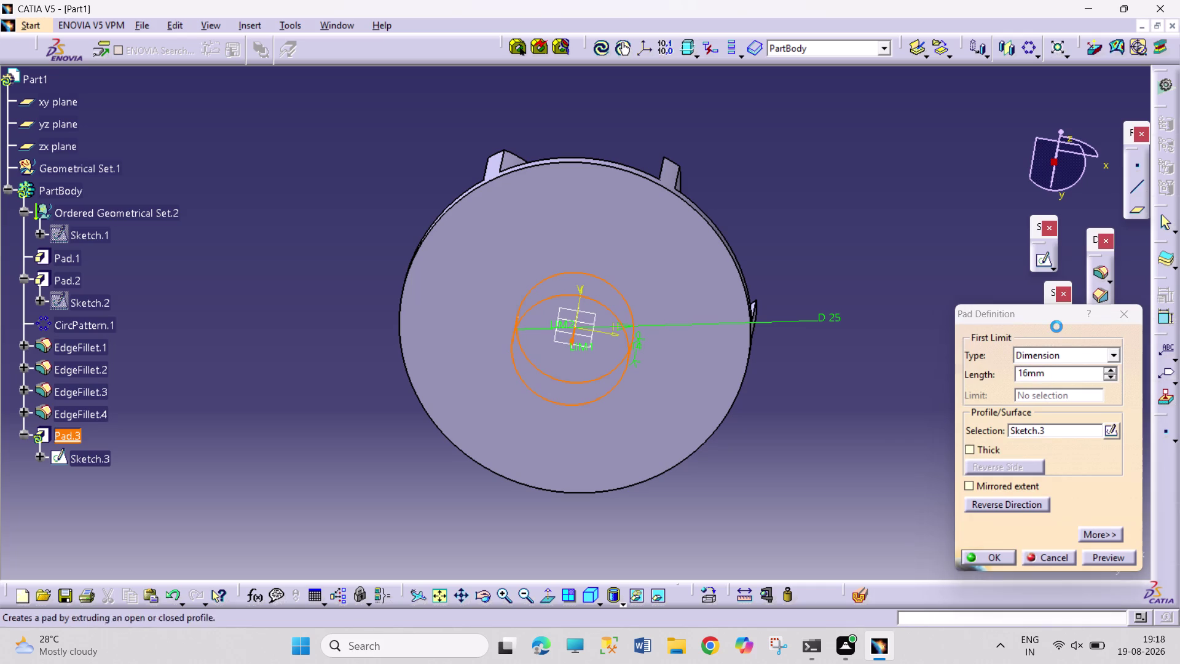
click(965, 346)
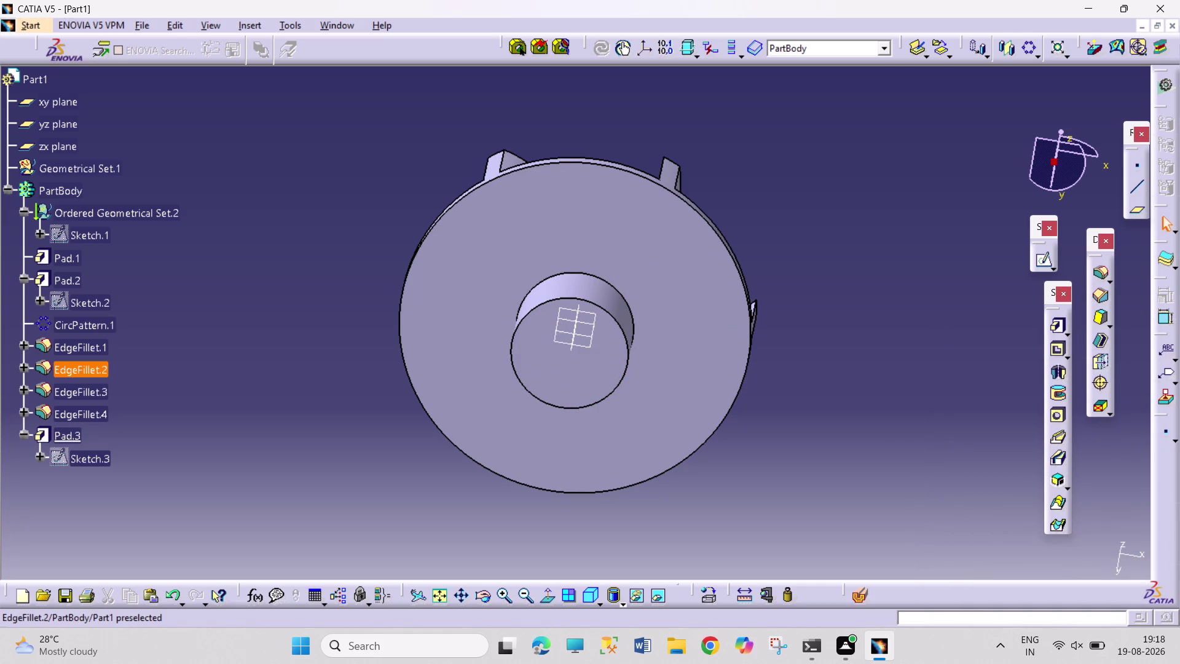
double_click(70, 457)
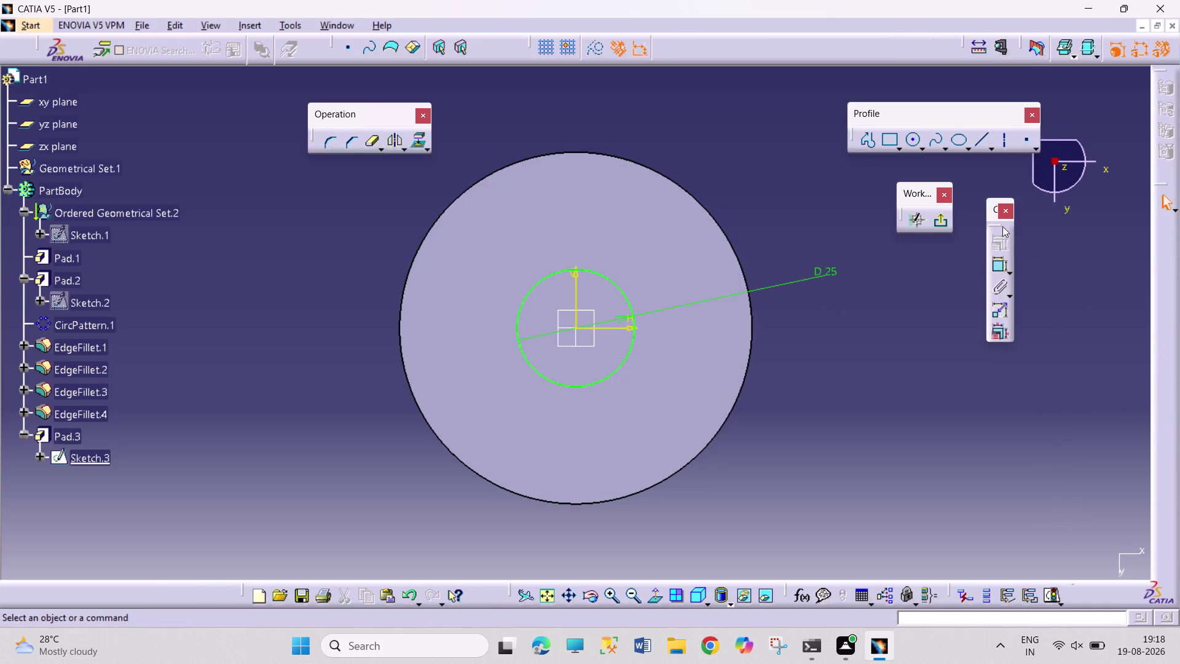
click(940, 222)
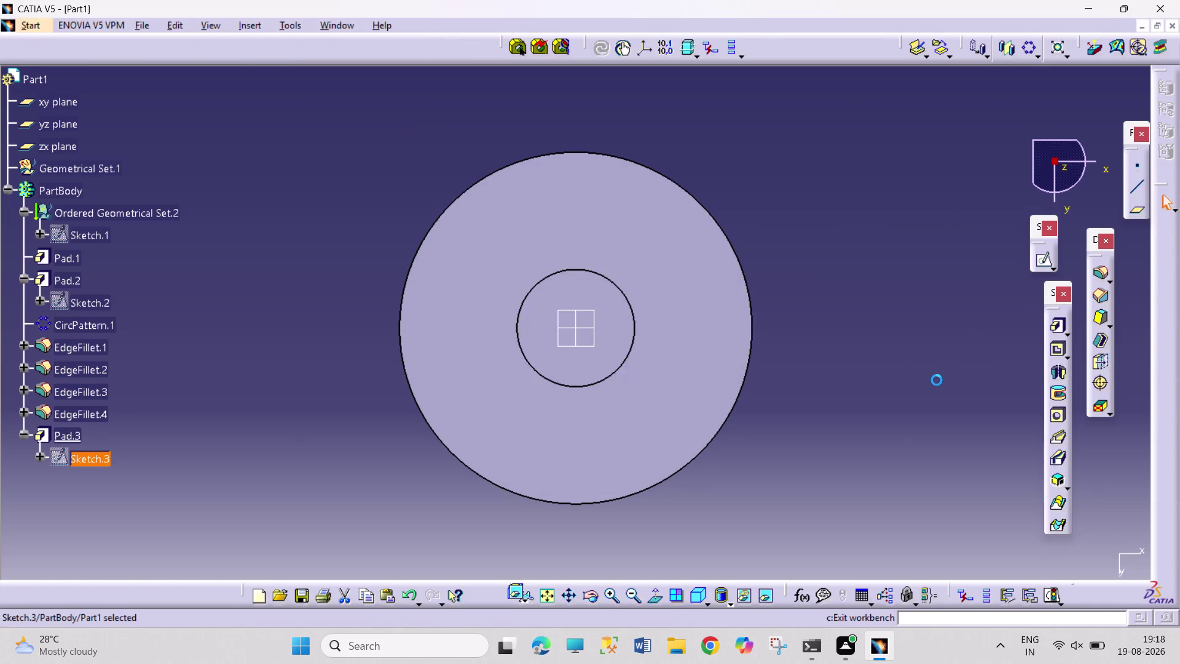
click(937, 380)
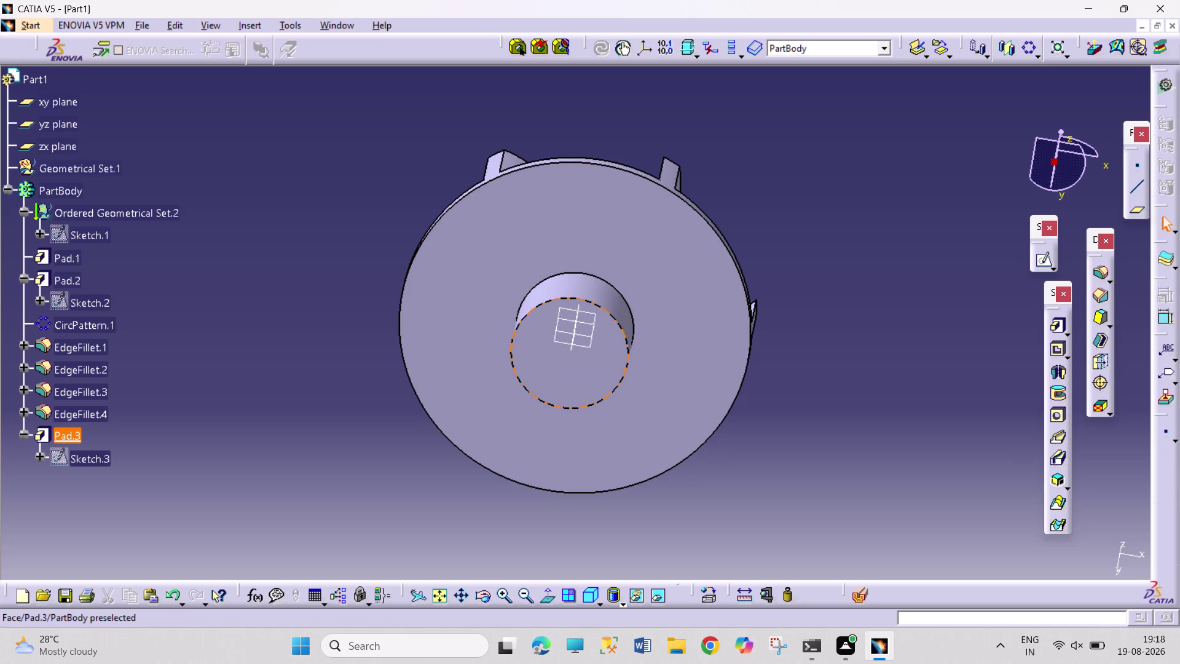
Start a sketch on the bore's bottom face and zoom to the geometry.
click(588, 372)
click(1039, 265)
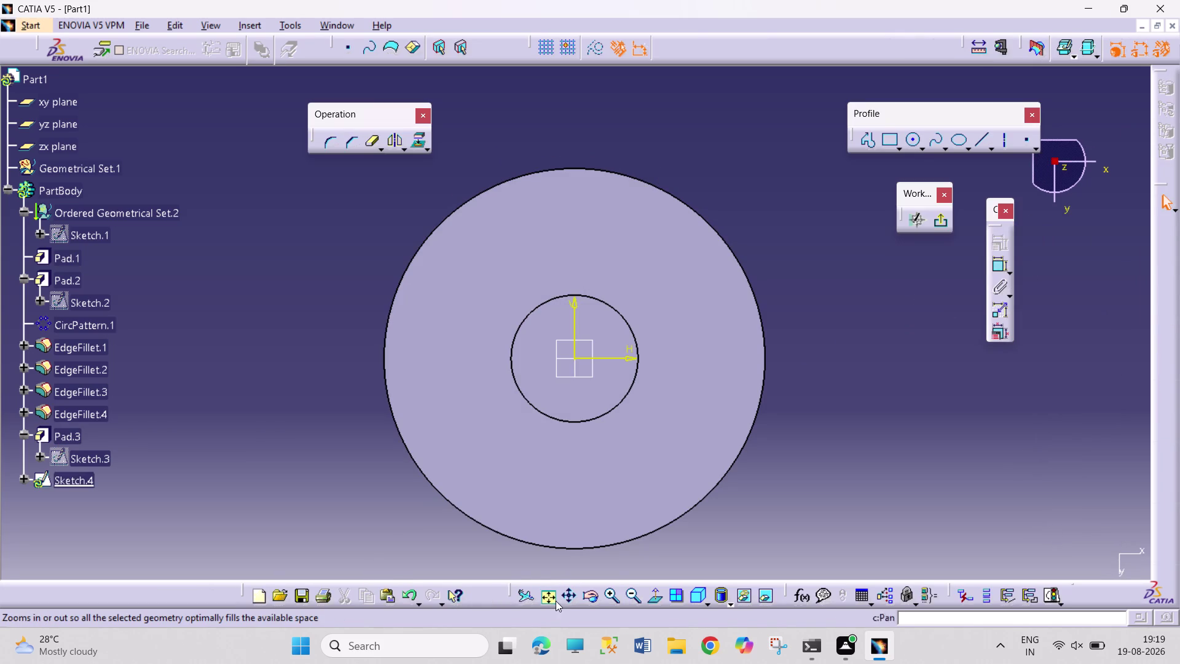
click(548, 597)
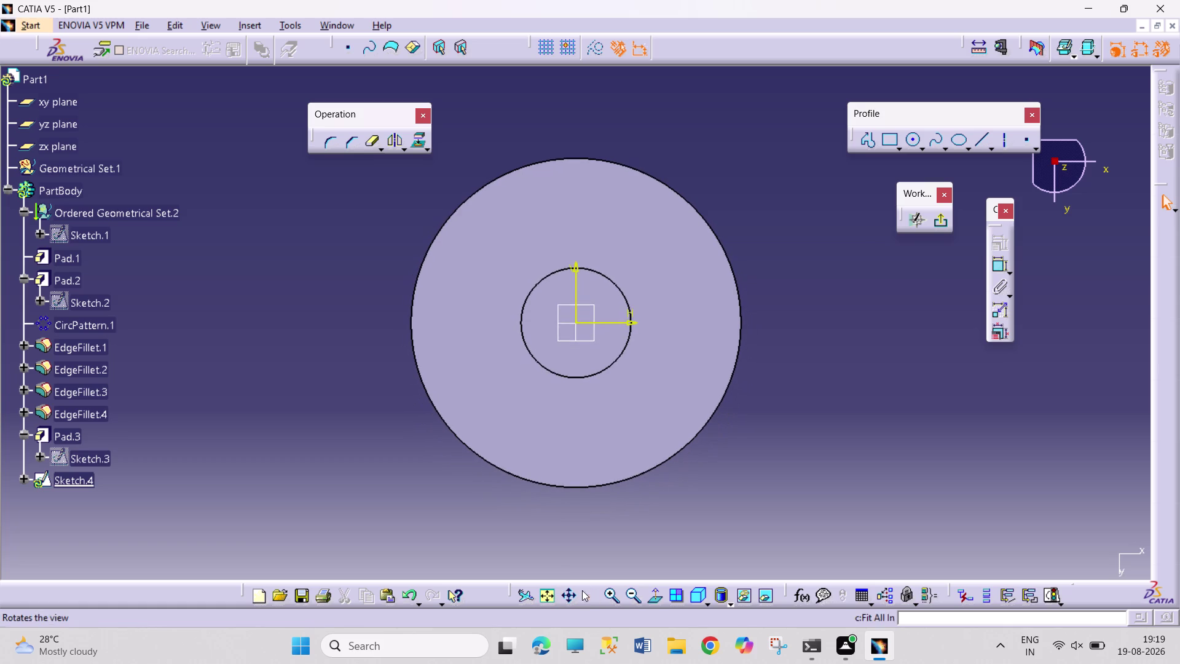
click(612, 590)
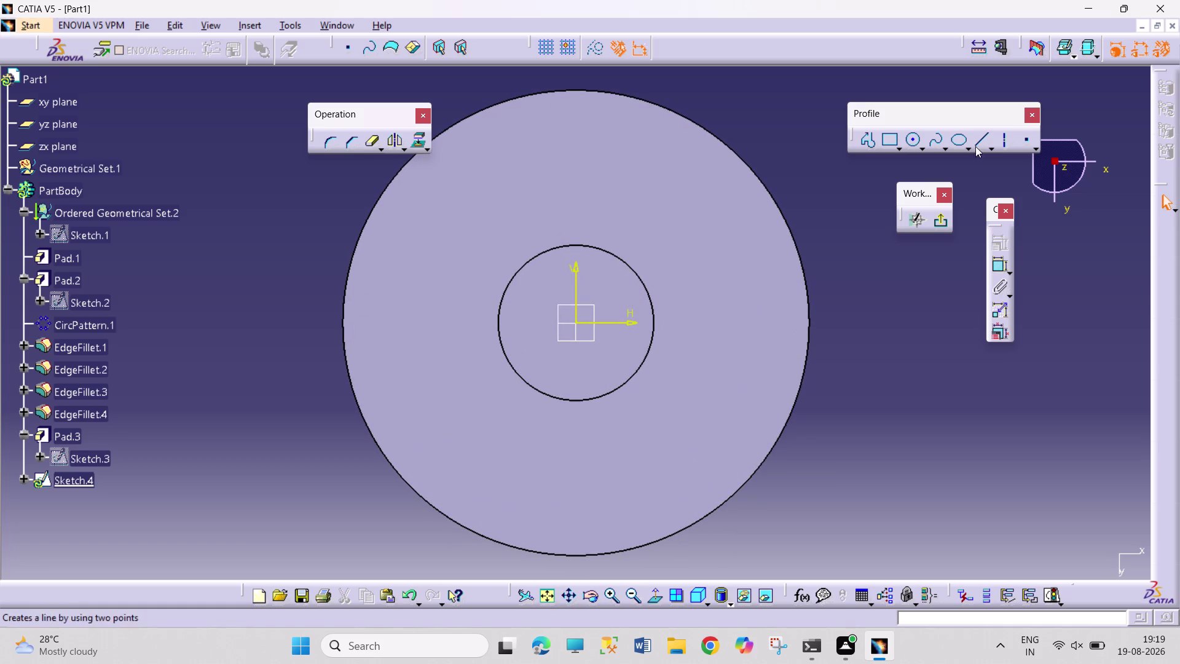
Draw a circle at the sketch origin and constrain its diameter to 14.
click(909, 141)
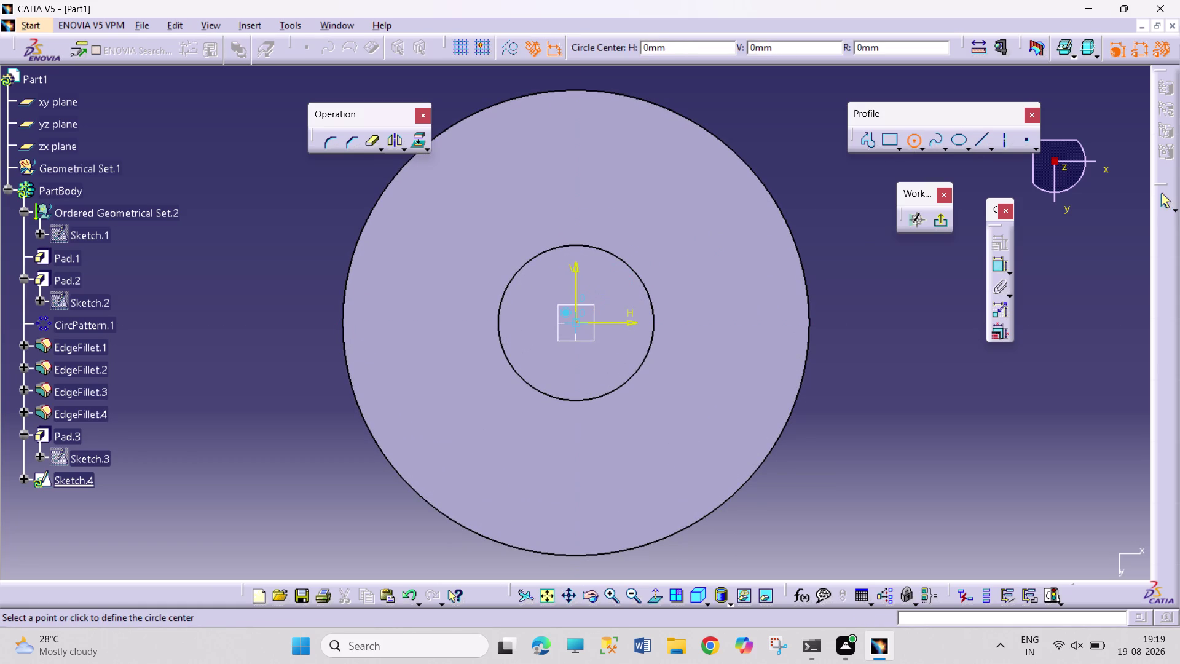
click(579, 321)
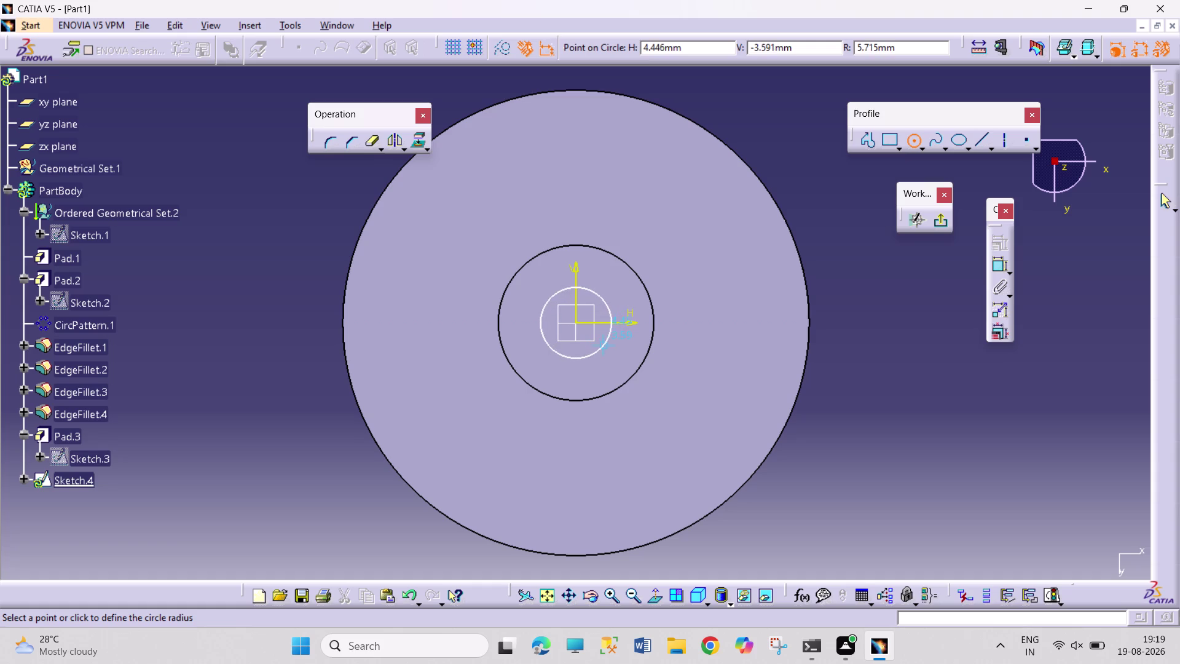
click(606, 350)
click(1004, 268)
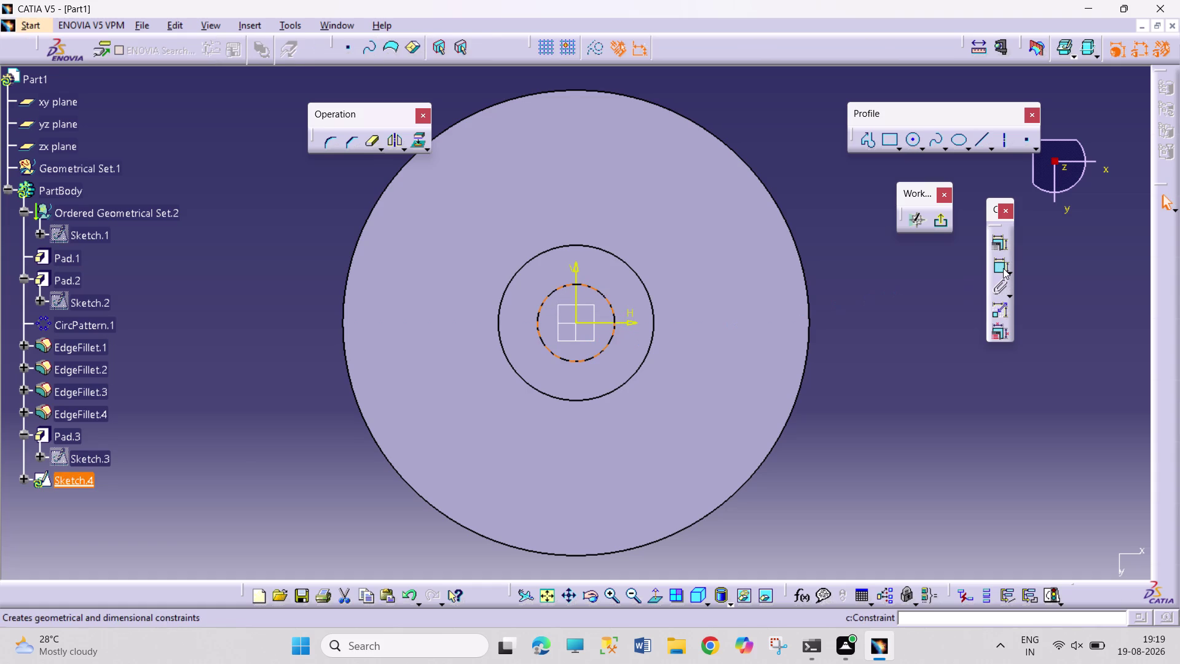
click(755, 266)
double_click(769, 261)
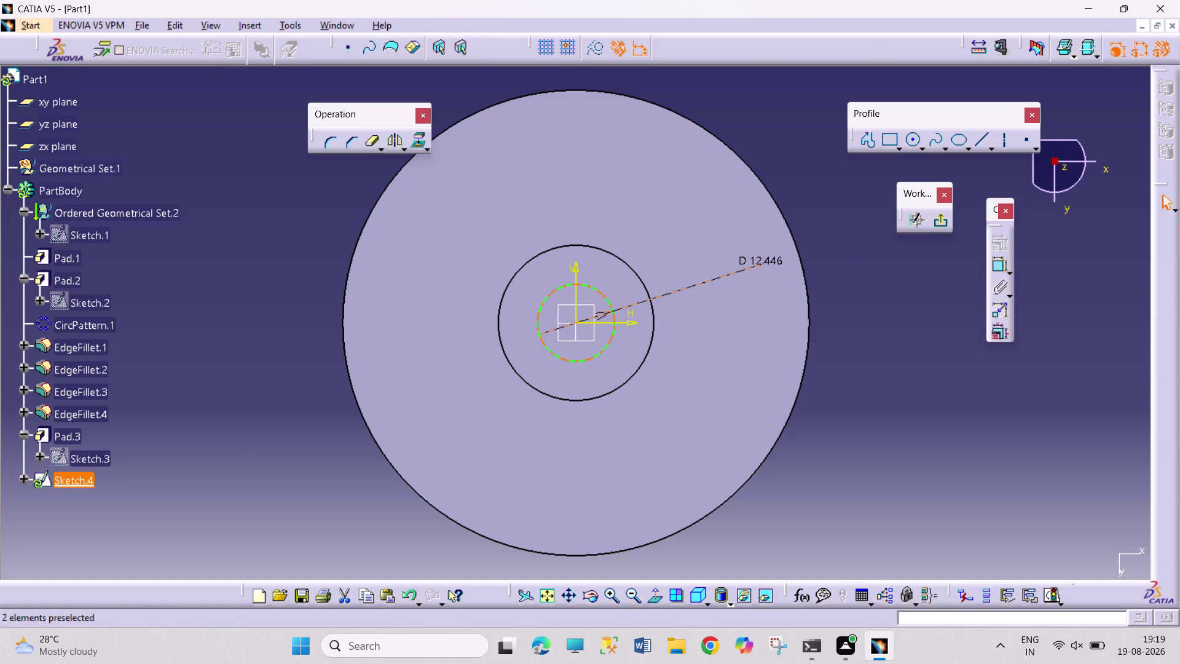
double_click(772, 263)
text(14)
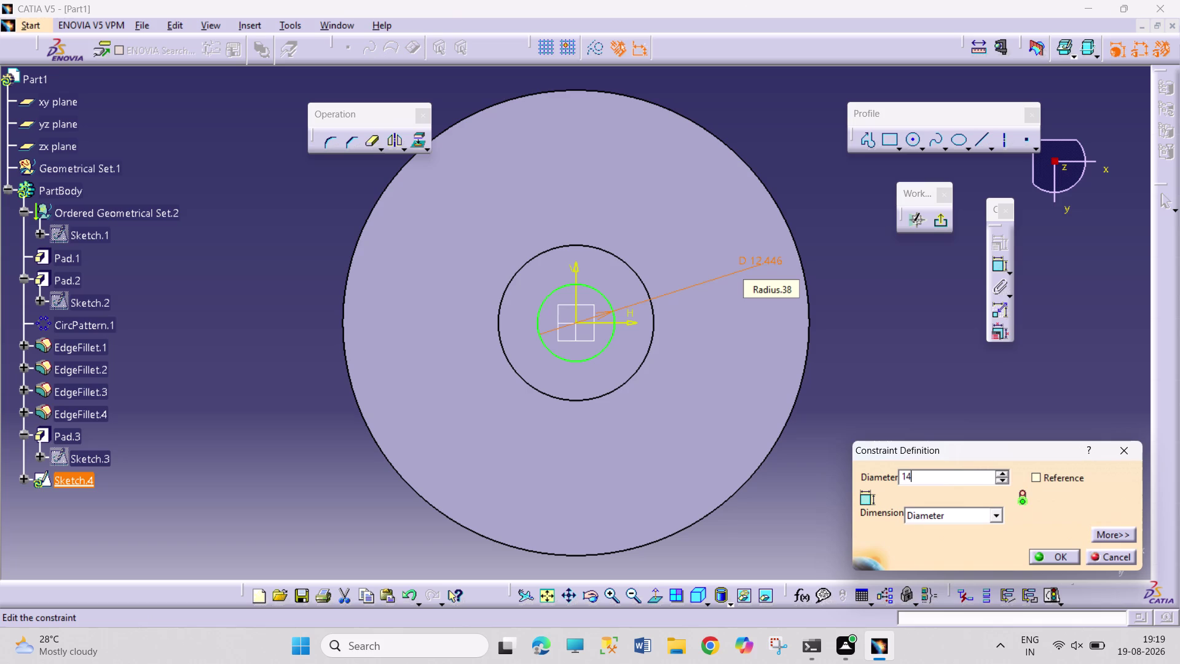
key(Return)
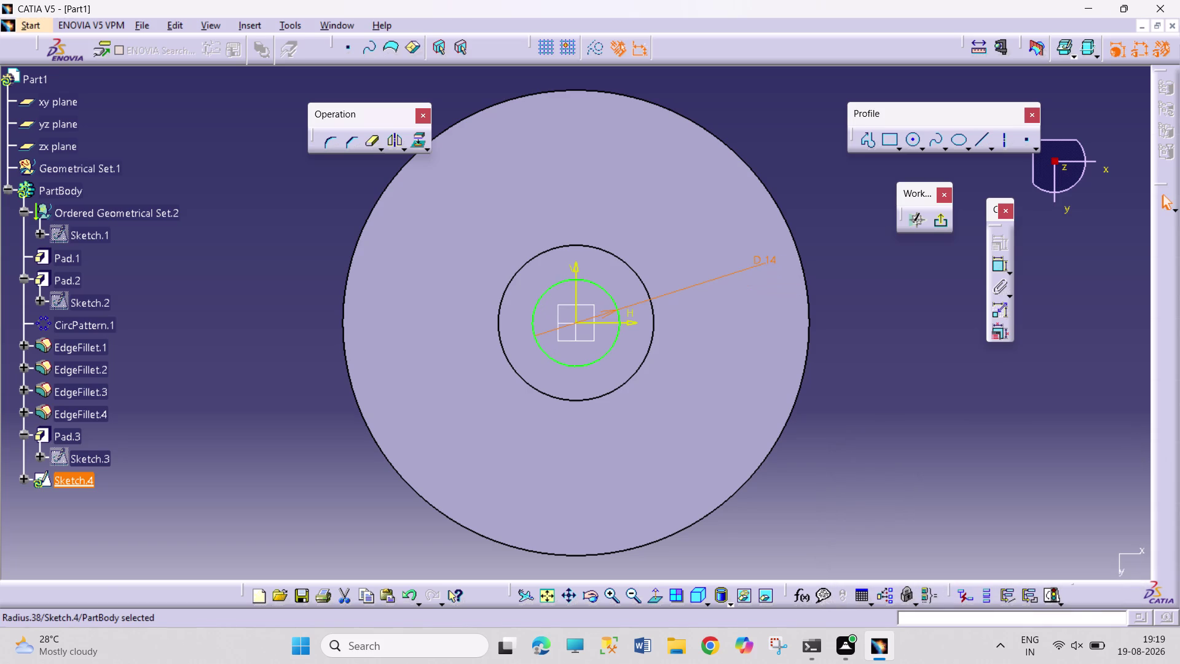
click(885, 138)
click(559, 267)
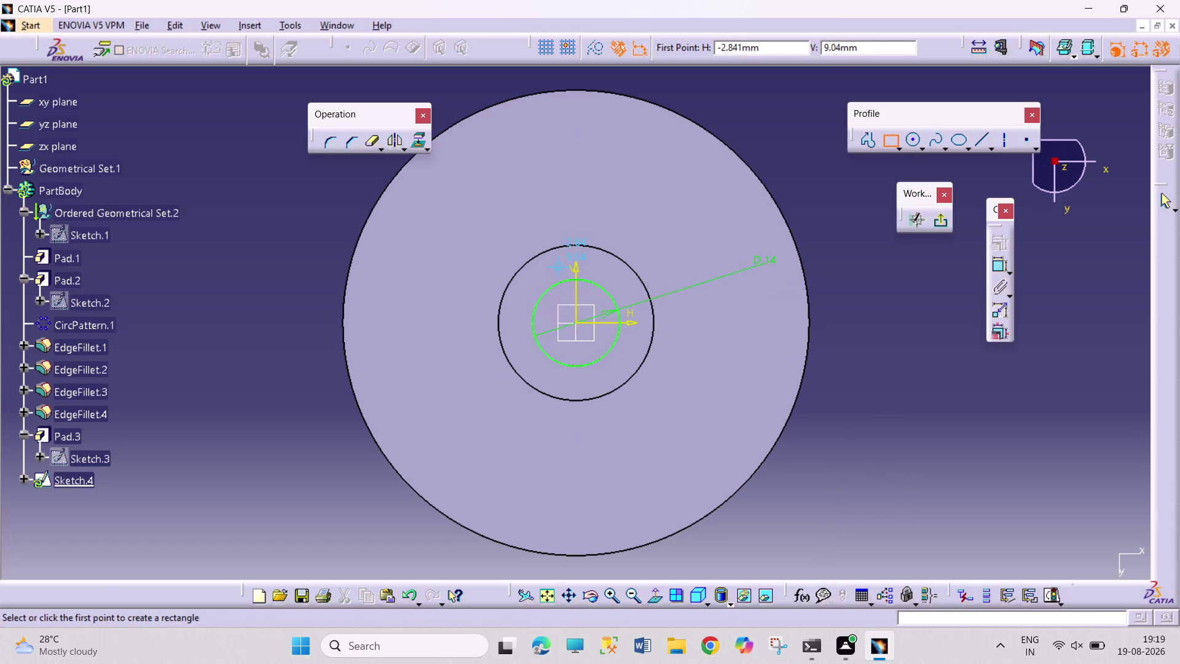
Draw a keyway rectangle above the 14 mm circle.
click(594, 299)
click(891, 402)
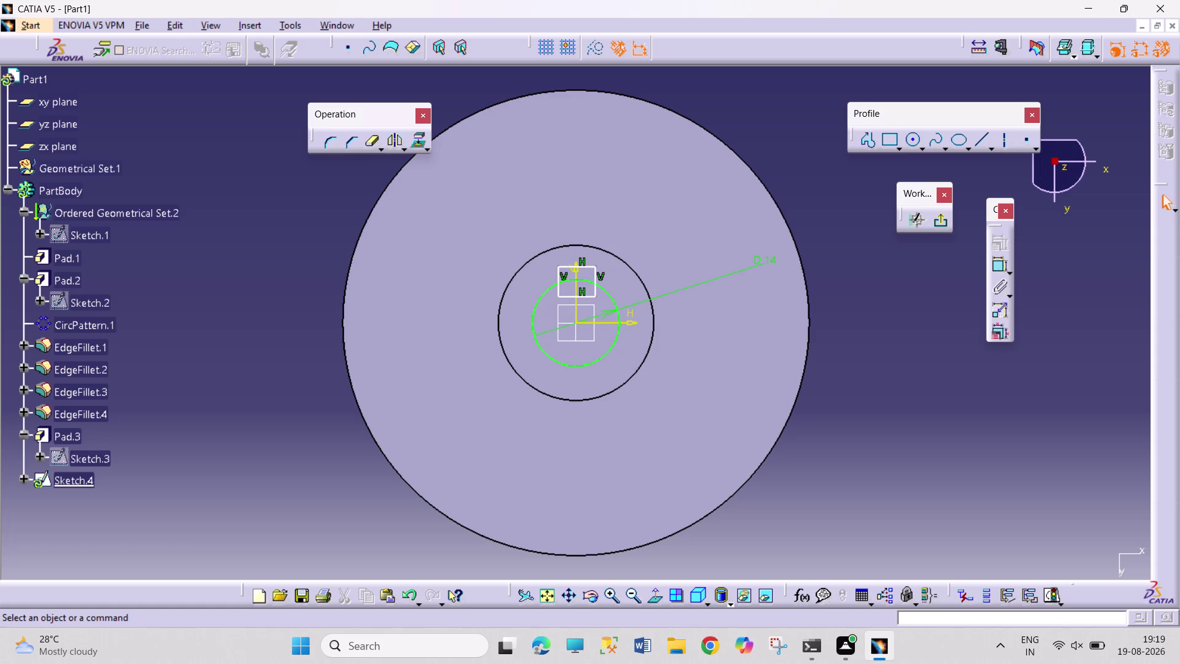
click(990, 261)
click(997, 268)
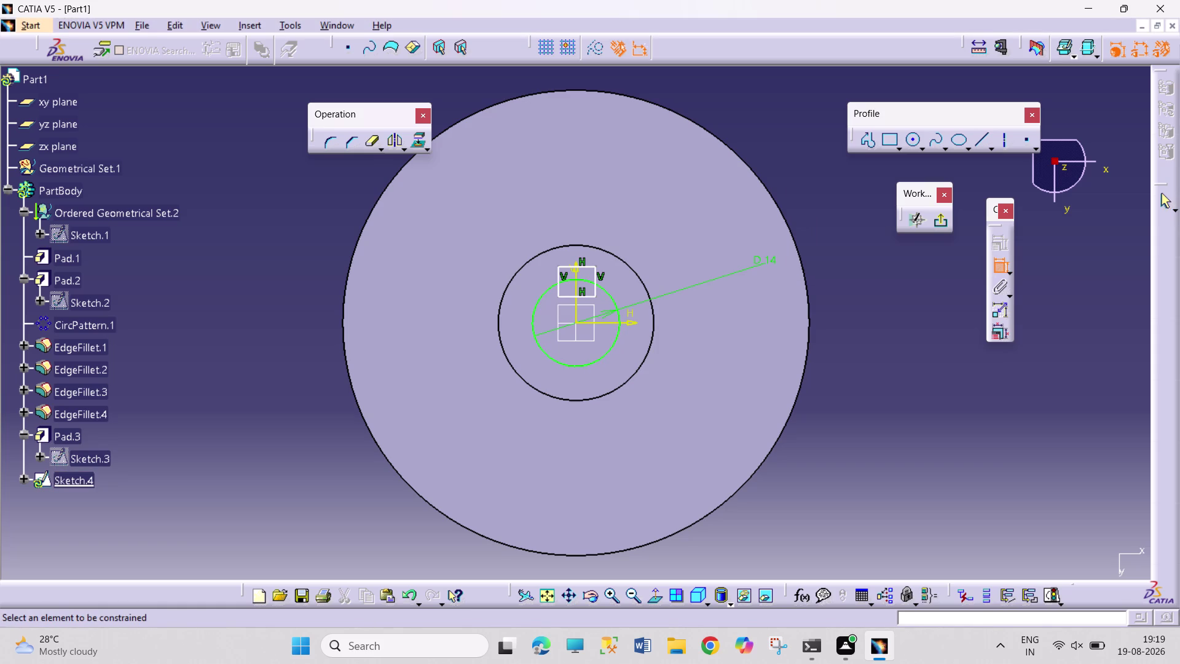
Dimension the circle to the rectangle's top edge at 16.3.
click(588, 362)
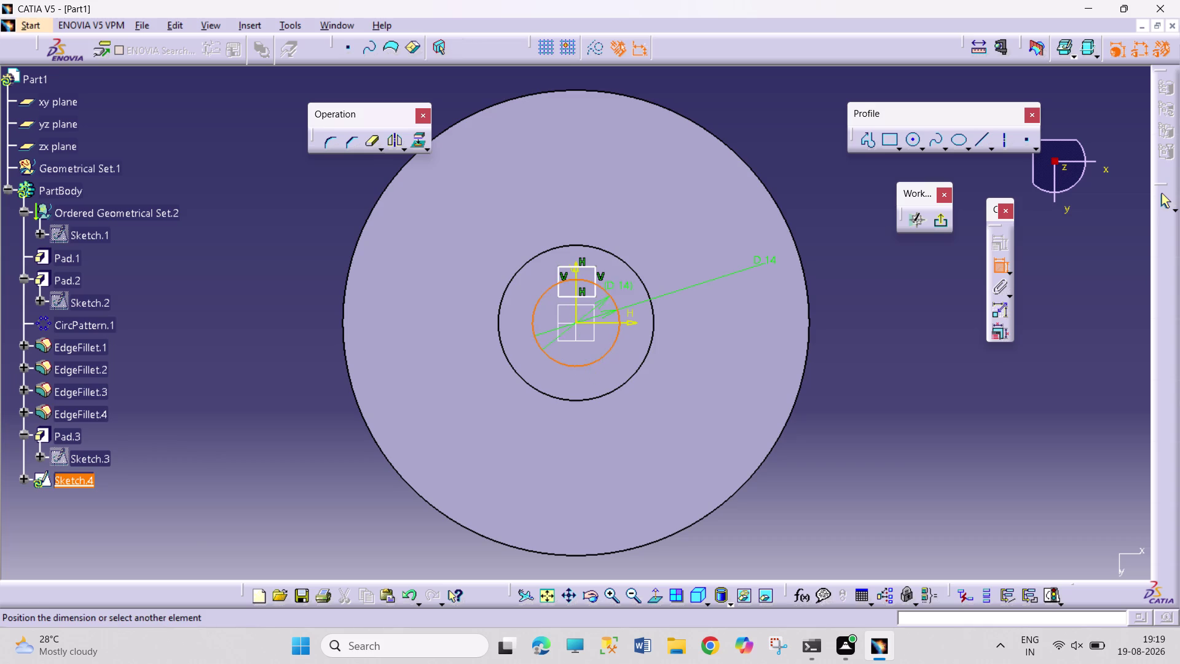
click(585, 266)
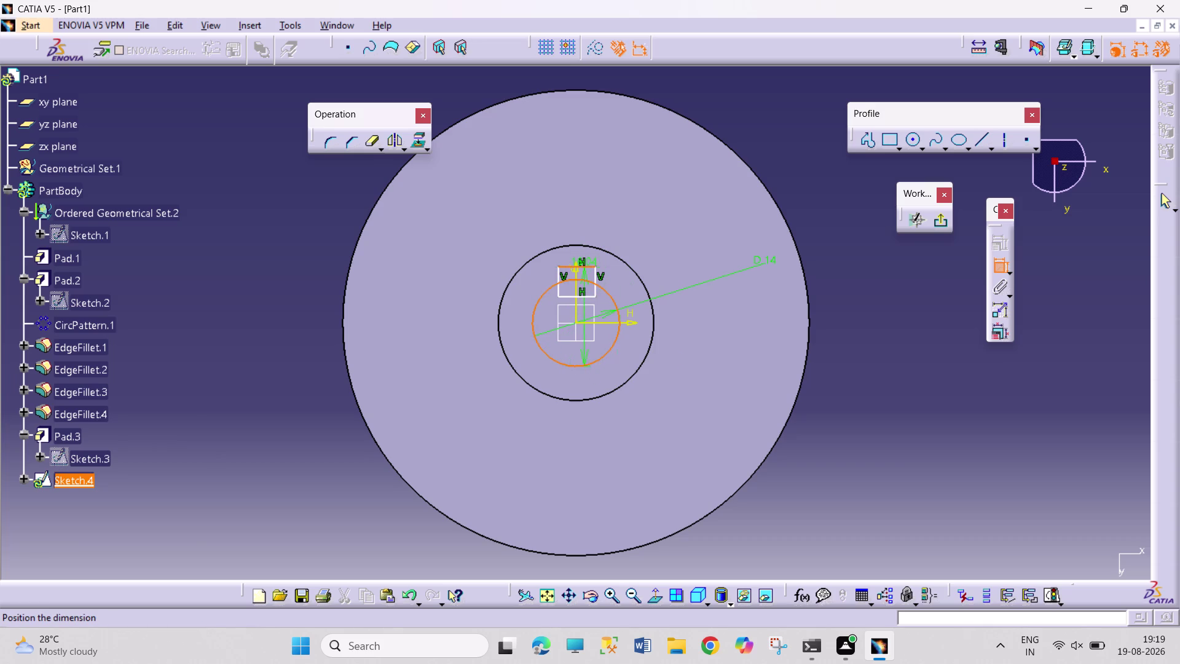
click(847, 305)
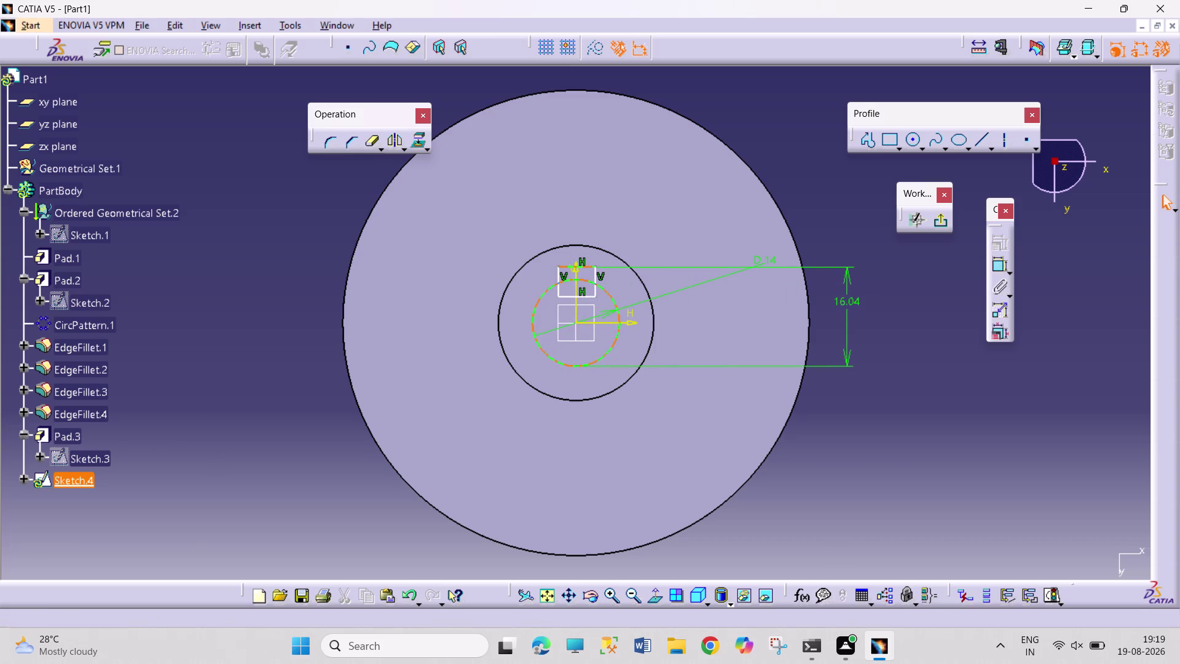
double_click(849, 301)
text(1)
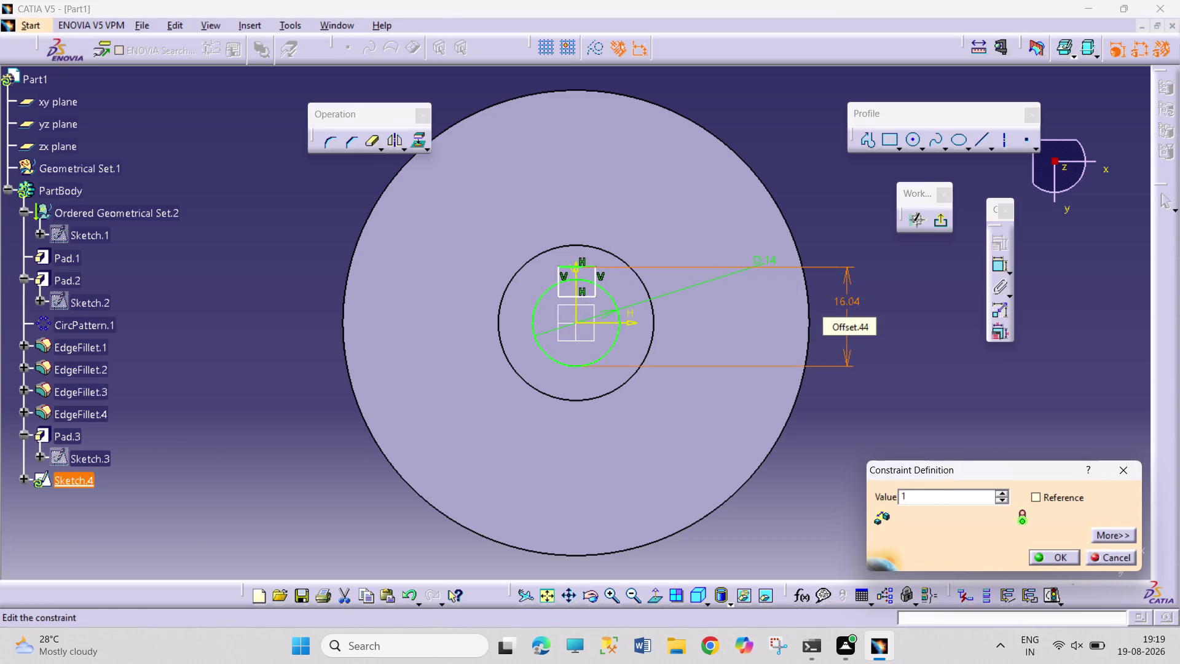
text(6.3)
key(Return)
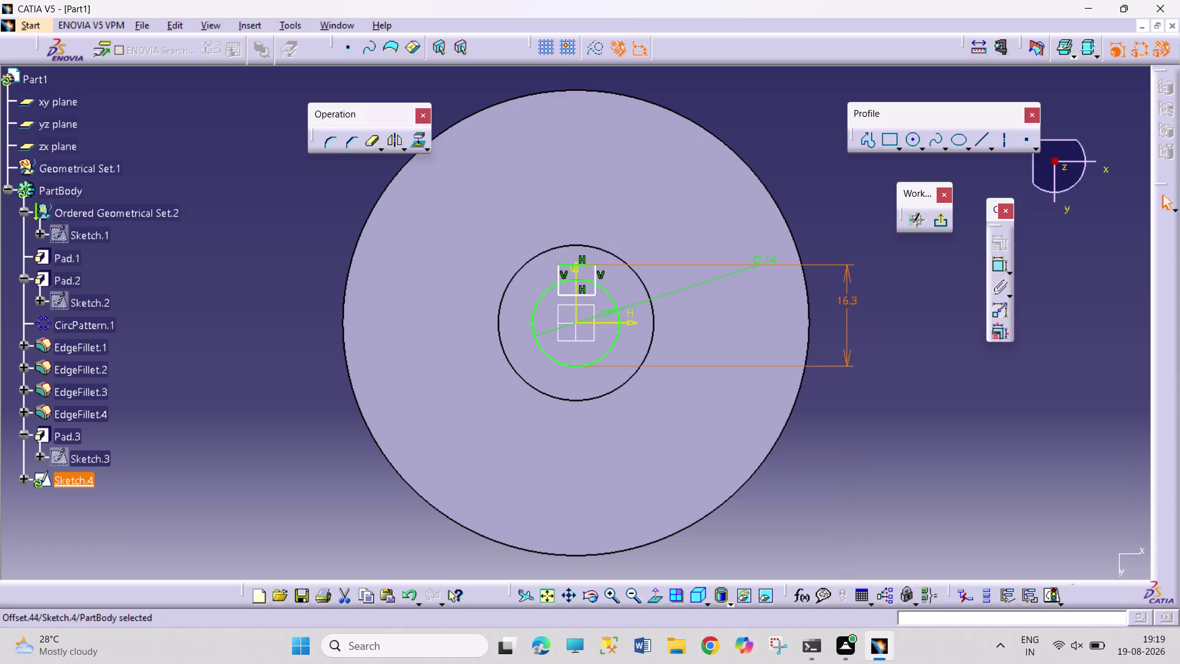
click(1002, 269)
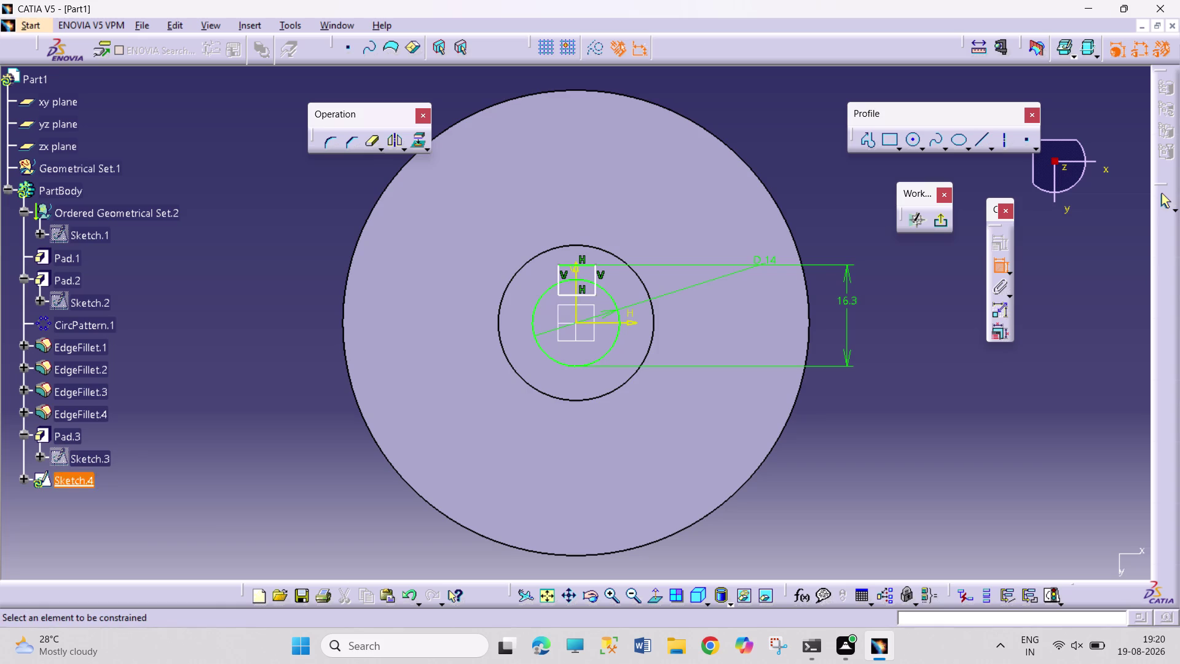
Set the keyway rectangle's top-edge width to 5.
click(584, 264)
click(672, 214)
double_click(677, 208)
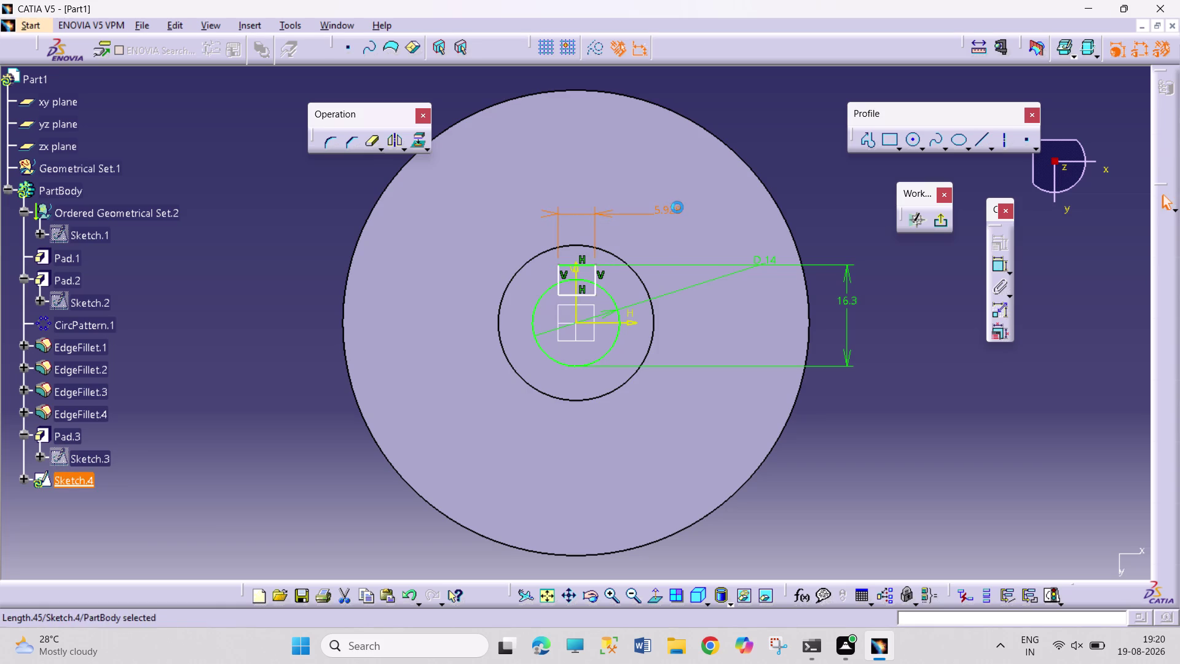
key(5)
key(Return)
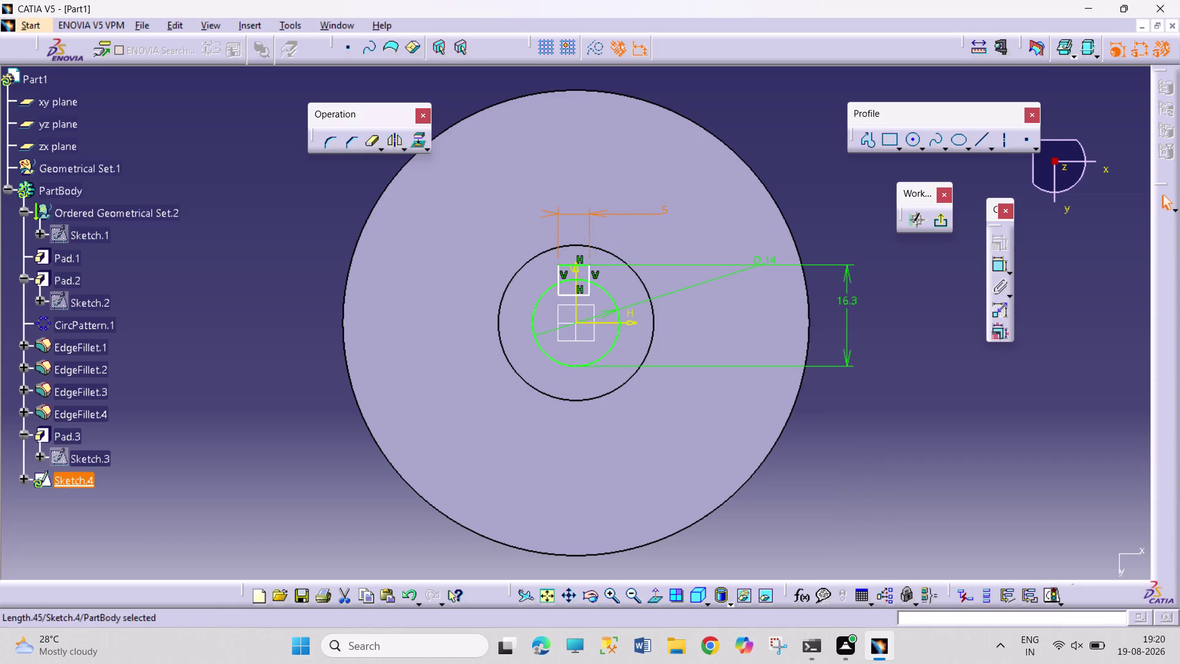
click(769, 222)
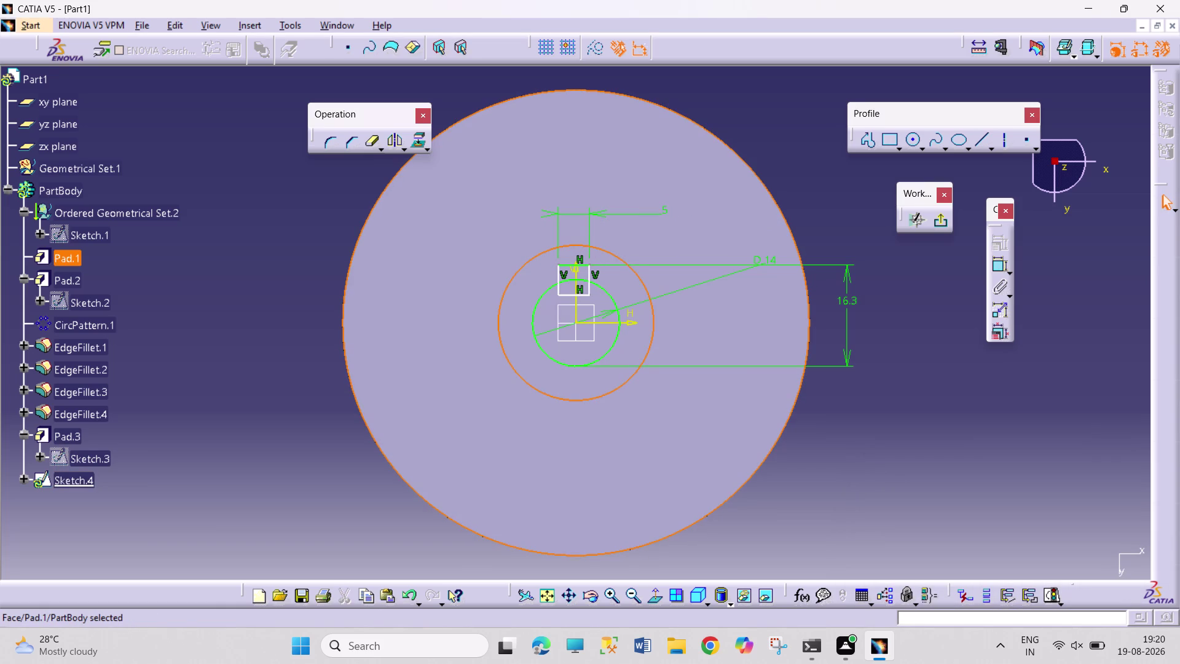
click(1002, 264)
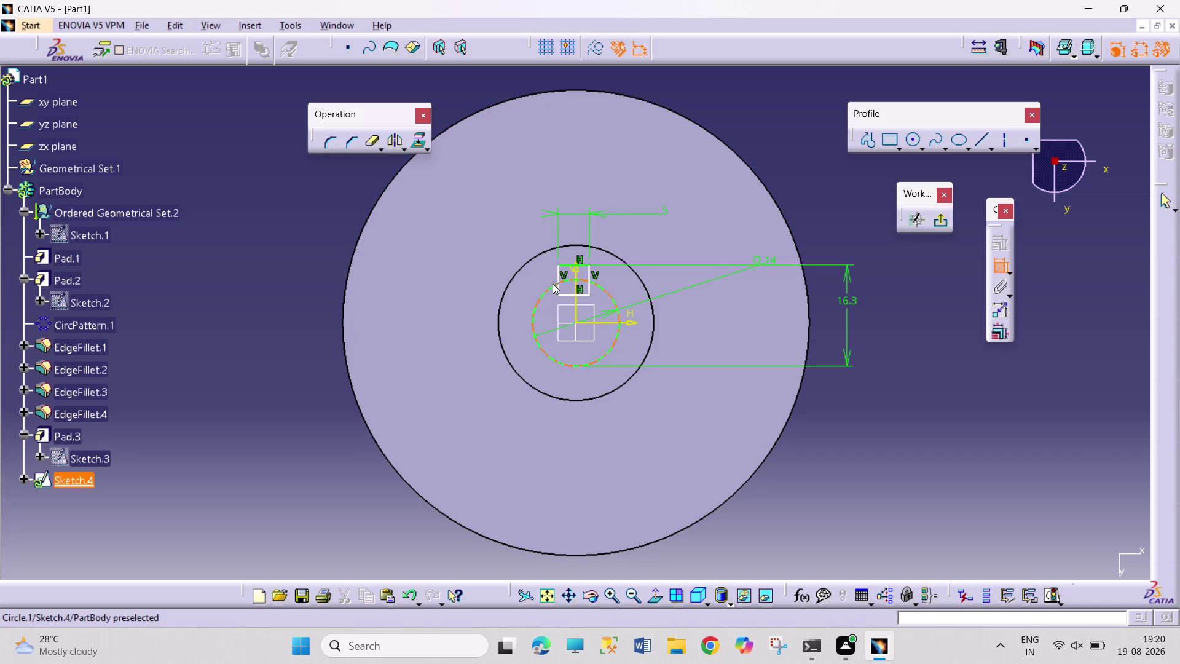
Add a 2.5 side offset dimension, move it aside, and exit the sketch.
click(558, 284)
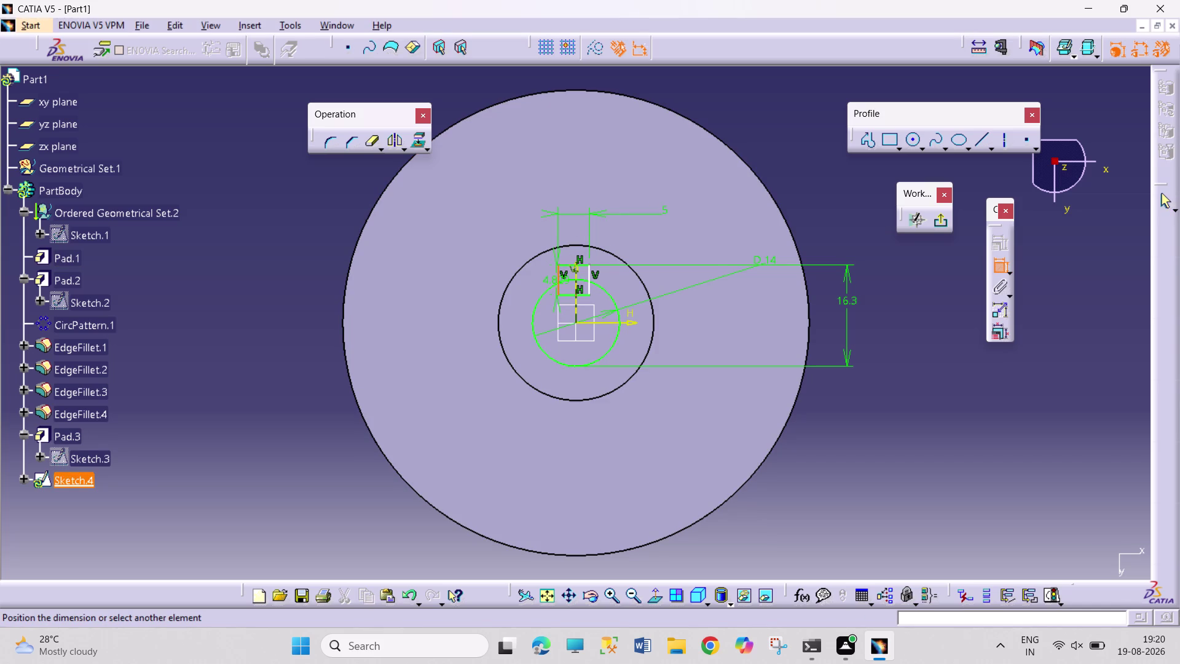
click(574, 283)
click(483, 267)
double_click(479, 258)
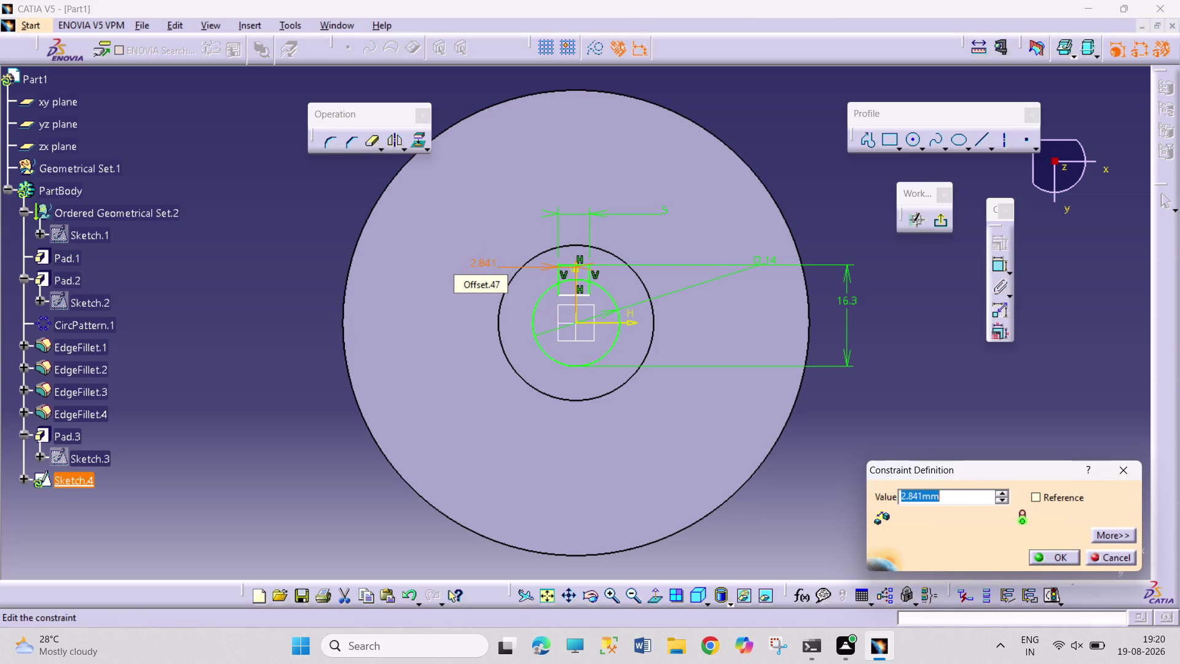
text(2.)
key(5)
key(Return)
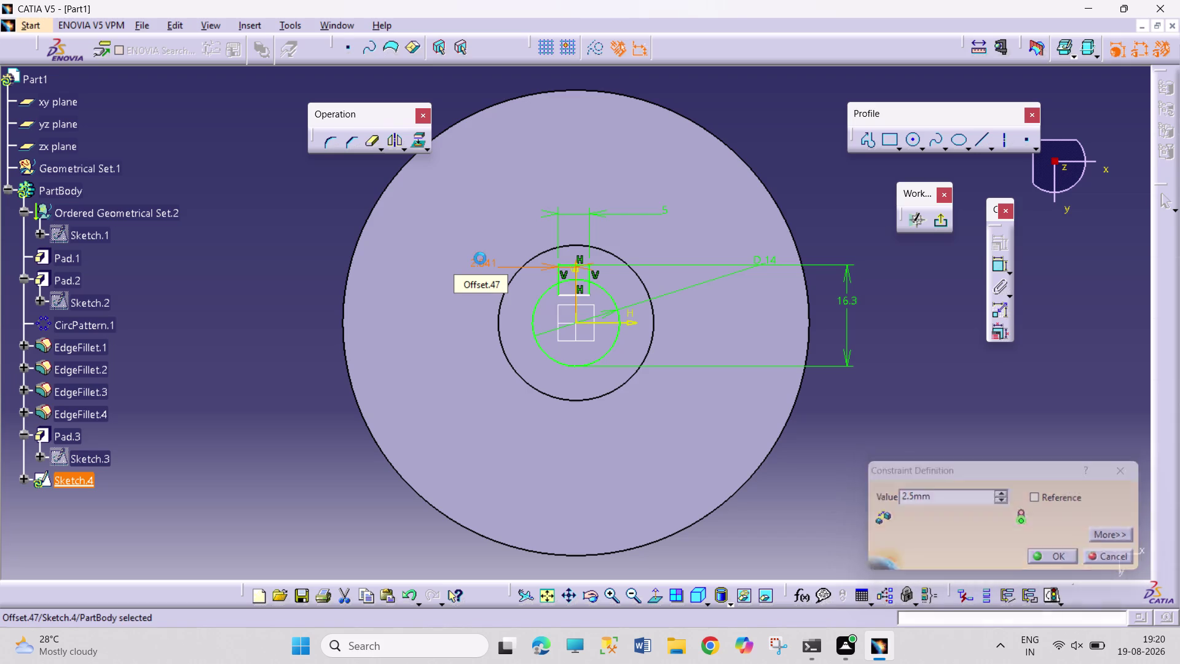
drag(872, 455, 881, 477)
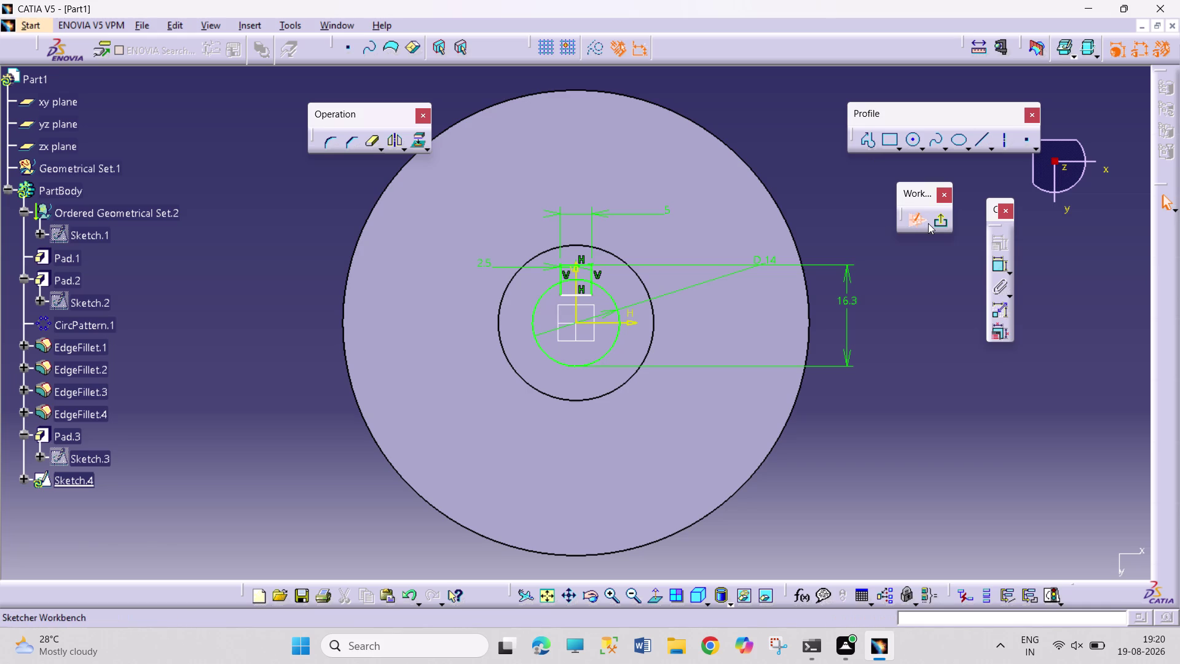
click(364, 141)
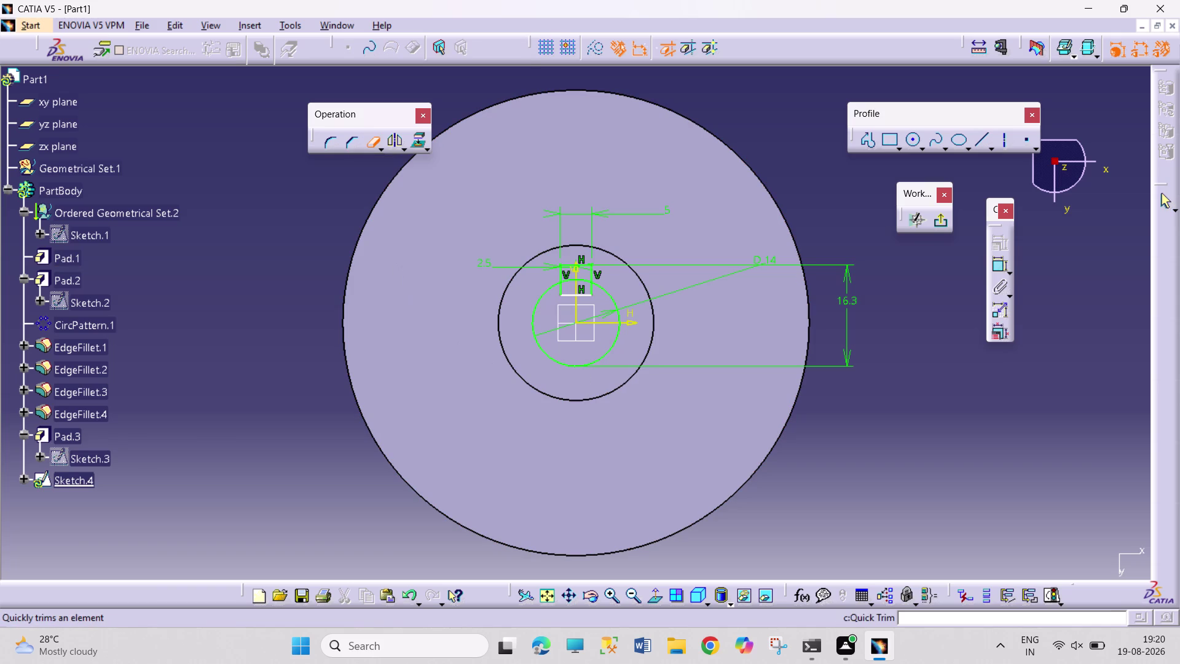
Quick-trim the arc inside the keyway and the rectangle's lower edges into one keyed outline.
click(583, 294)
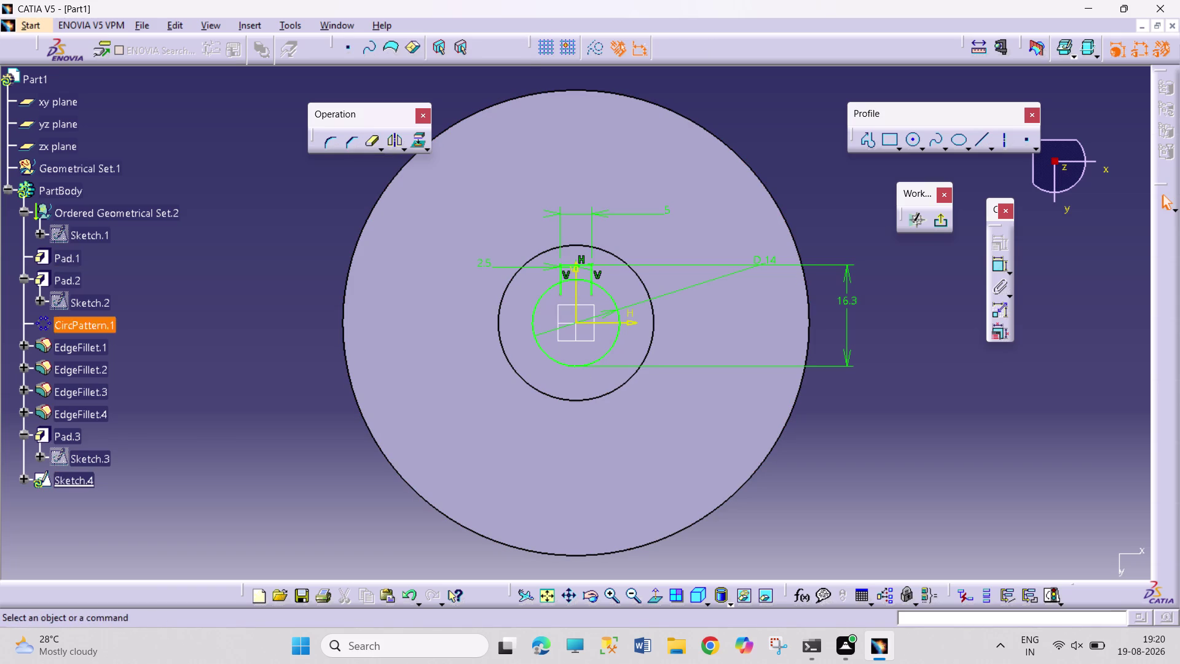
click(375, 144)
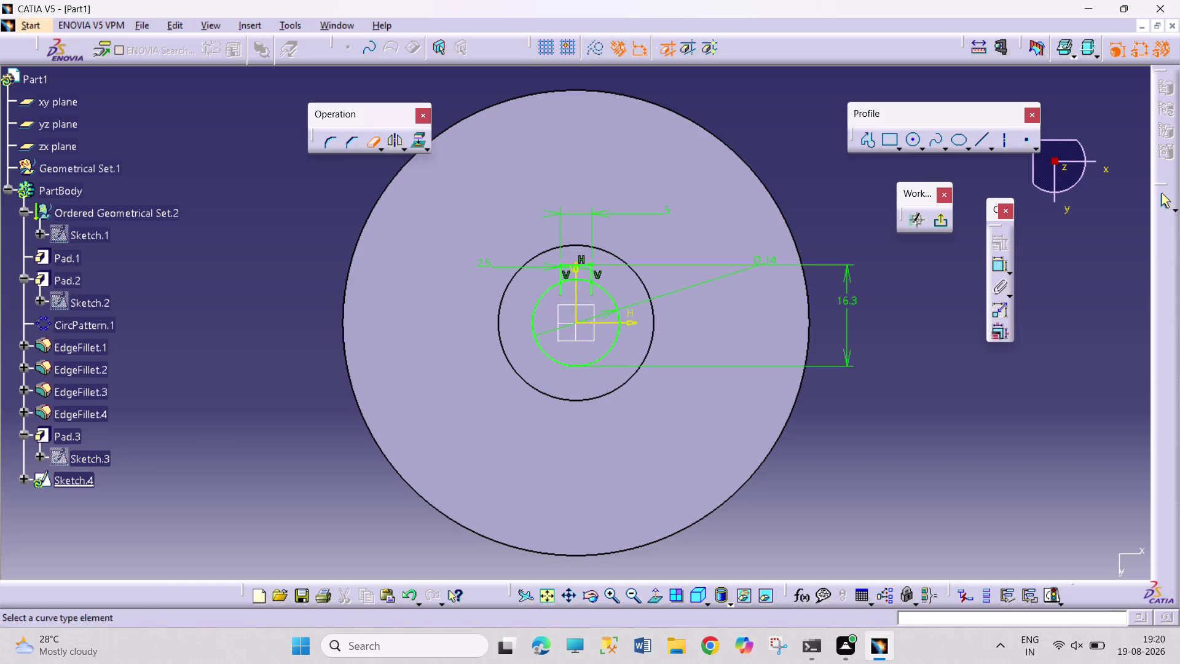
click(562, 291)
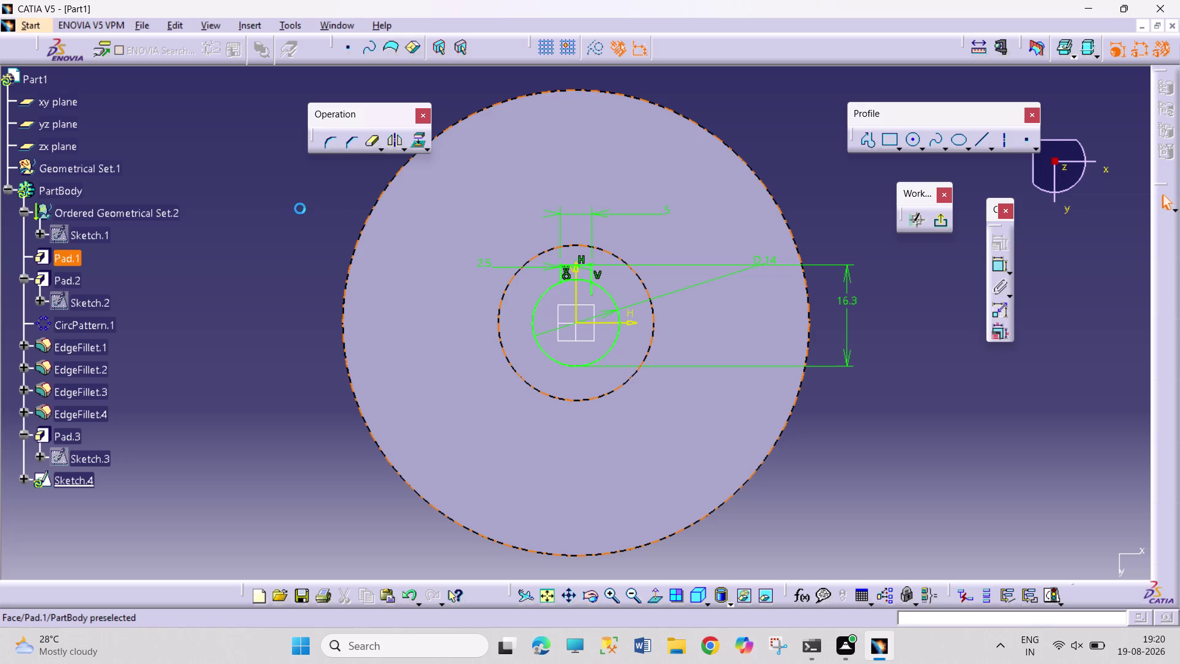
click(371, 144)
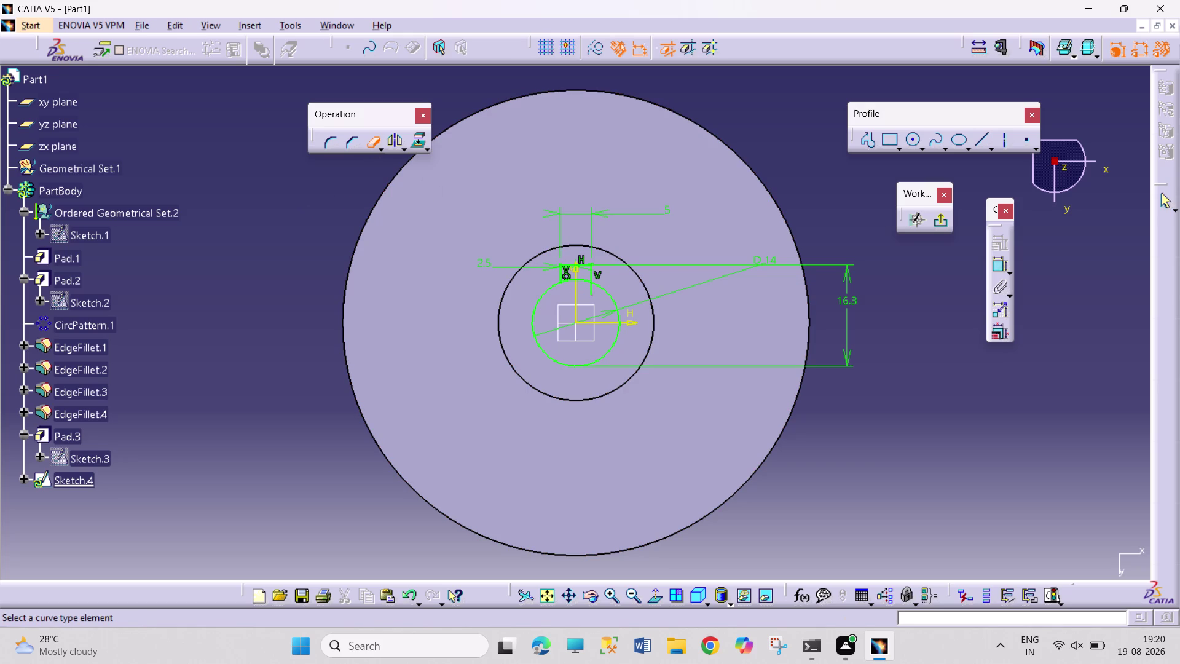
drag(592, 289, 576, 290)
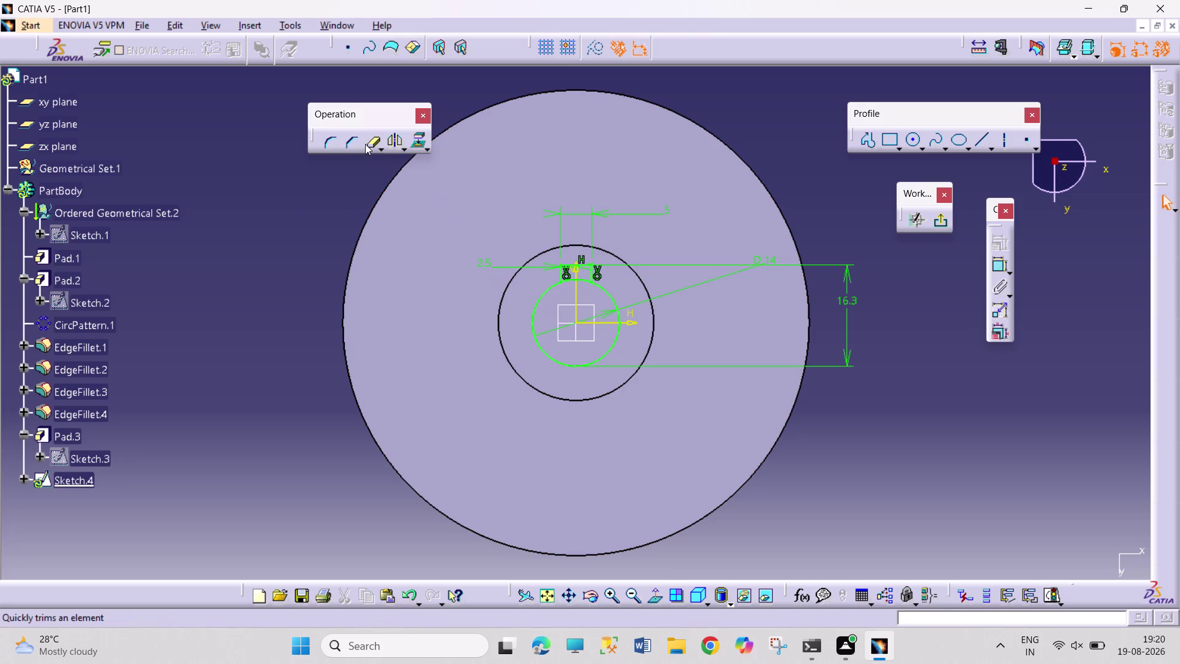
click(366, 143)
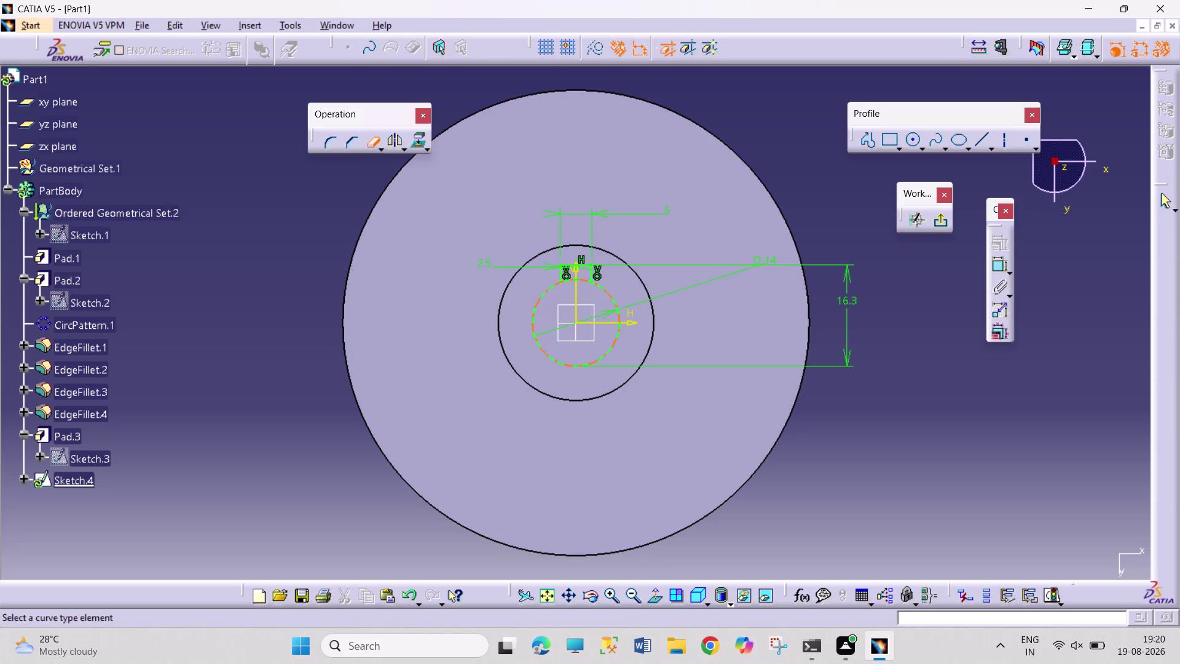
click(571, 282)
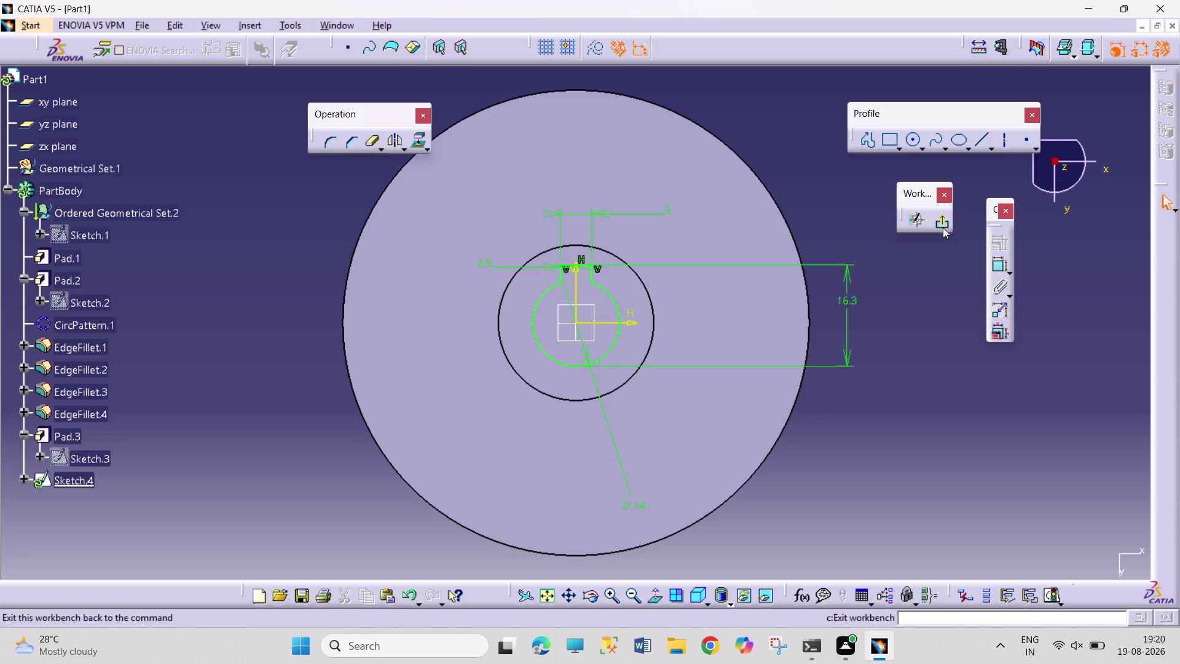
click(626, 384)
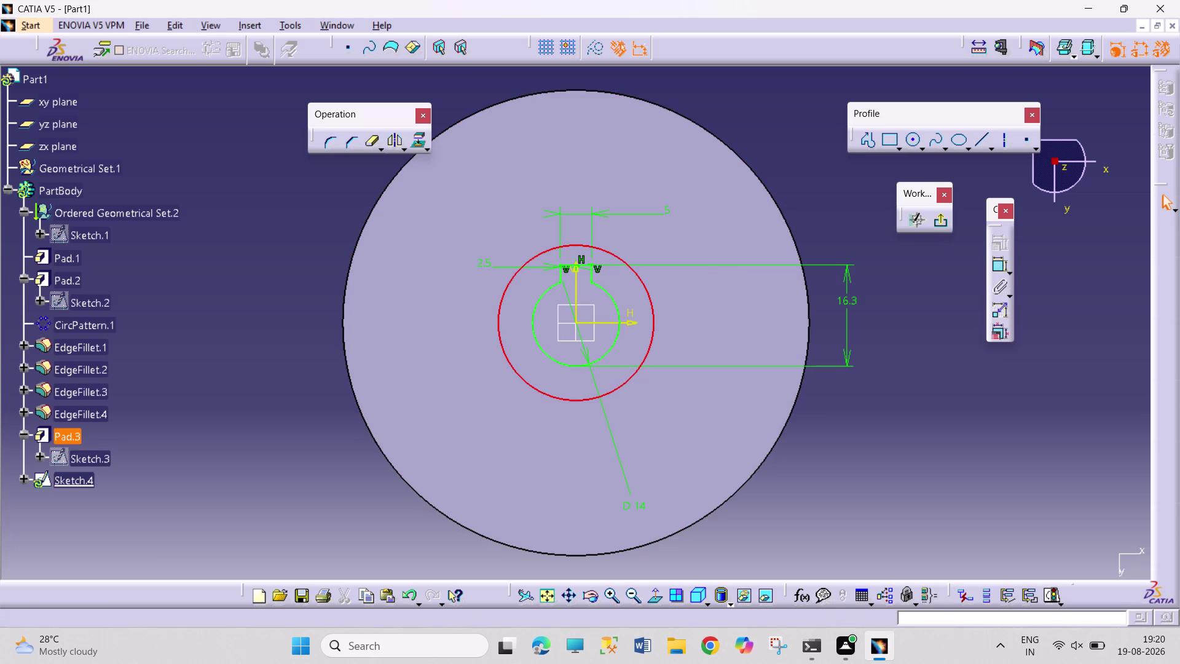
Make the bore circle concentric with the hub circle, then exit Sketch.4.
click(604, 351)
click(997, 241)
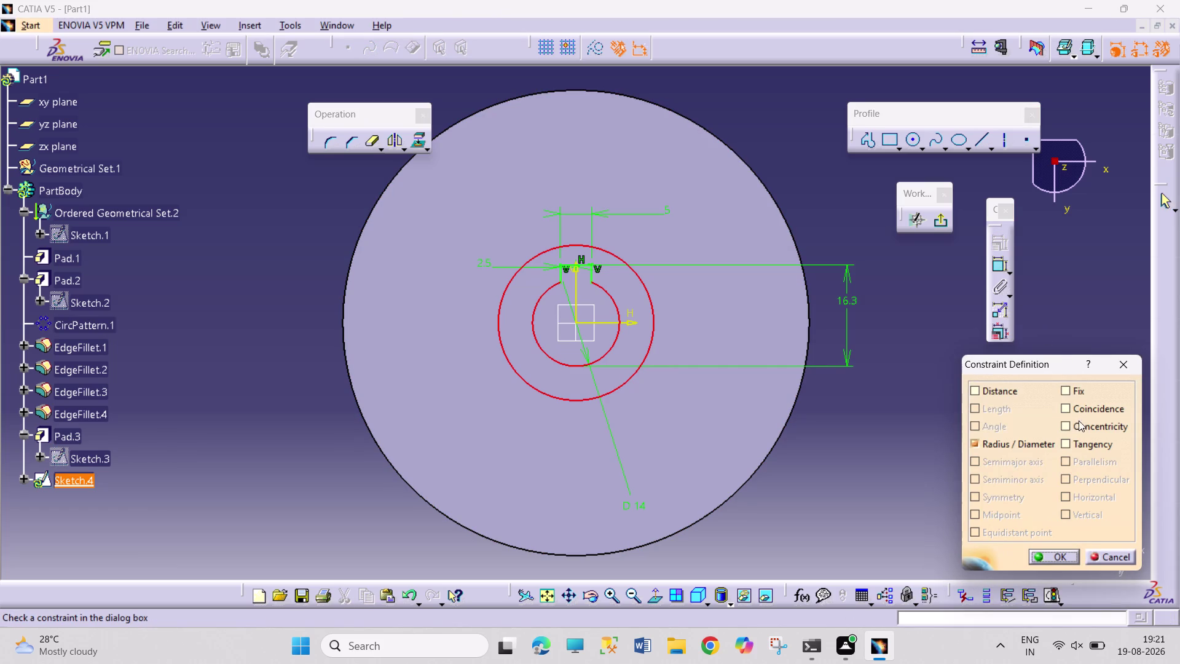
click(1075, 426)
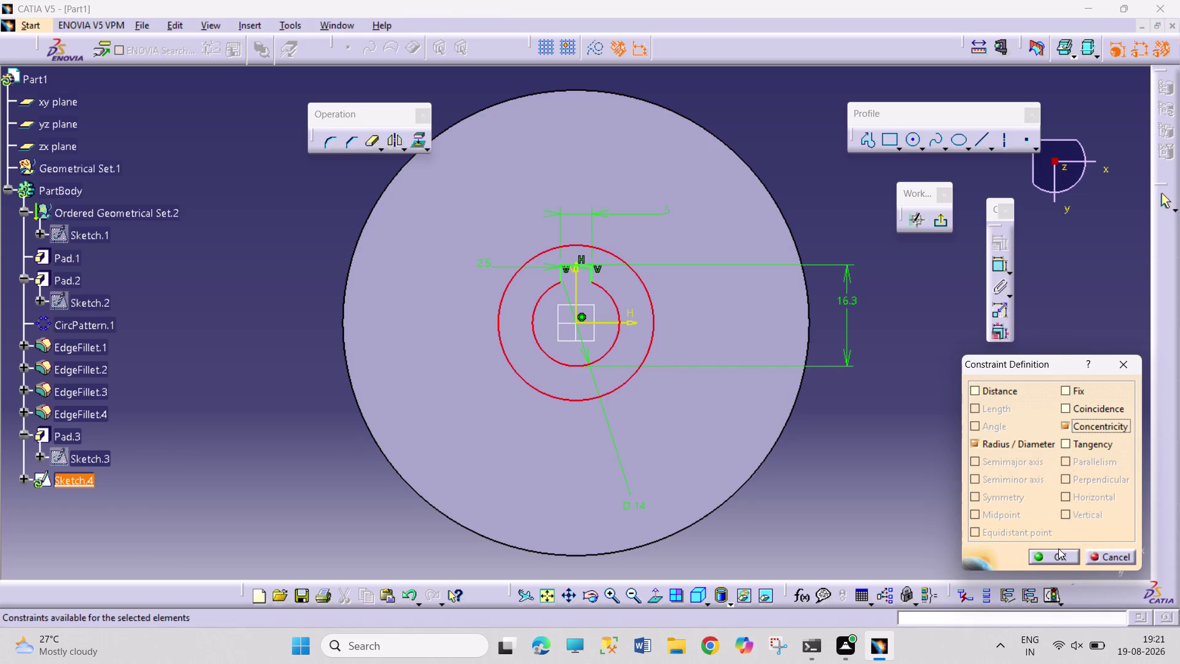
click(1060, 547)
click(1059, 553)
click(942, 223)
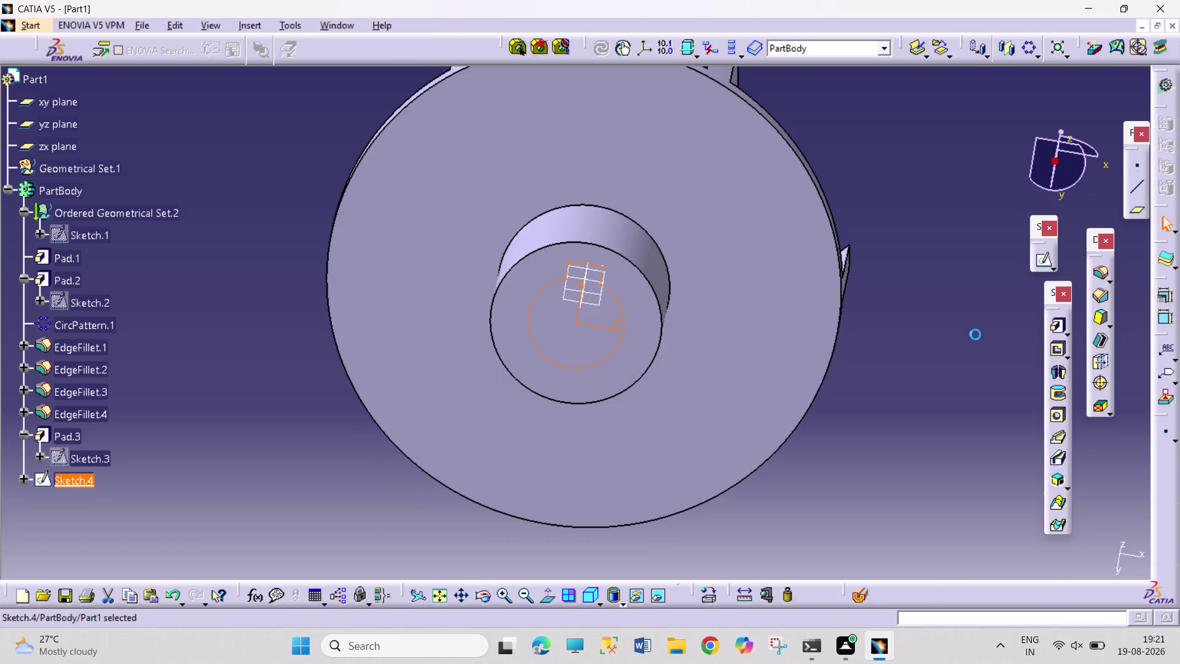
Pocket Sketch.4 51 mm deep through the hub with the side flipped.
click(1056, 352)
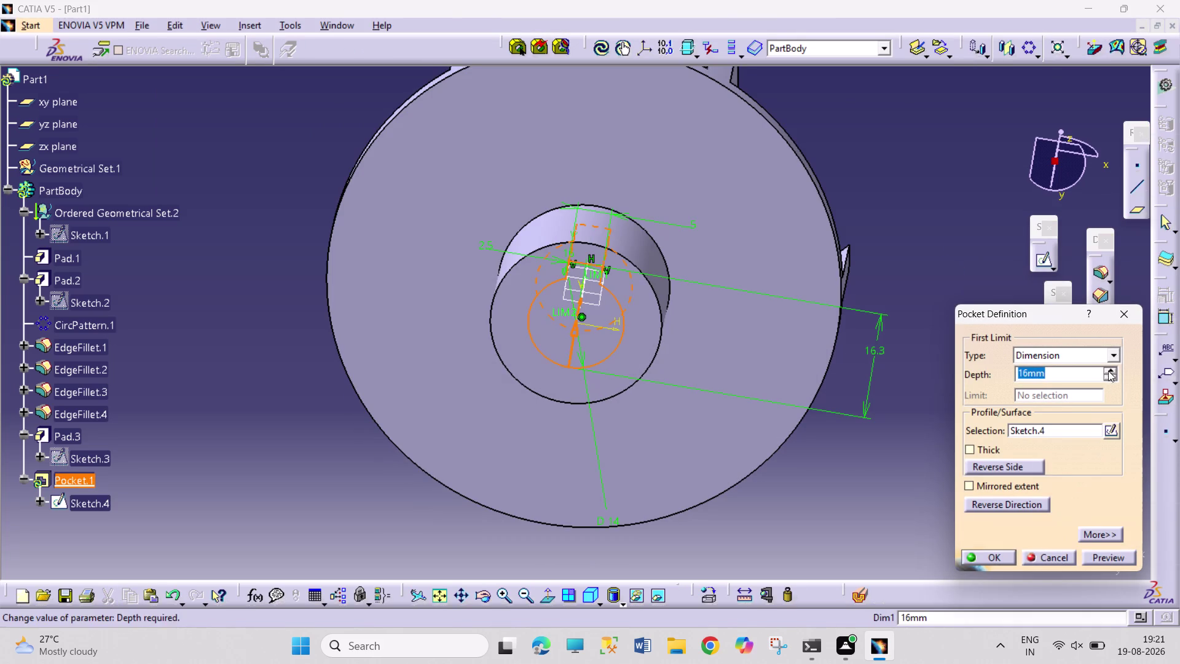
click(1110, 370)
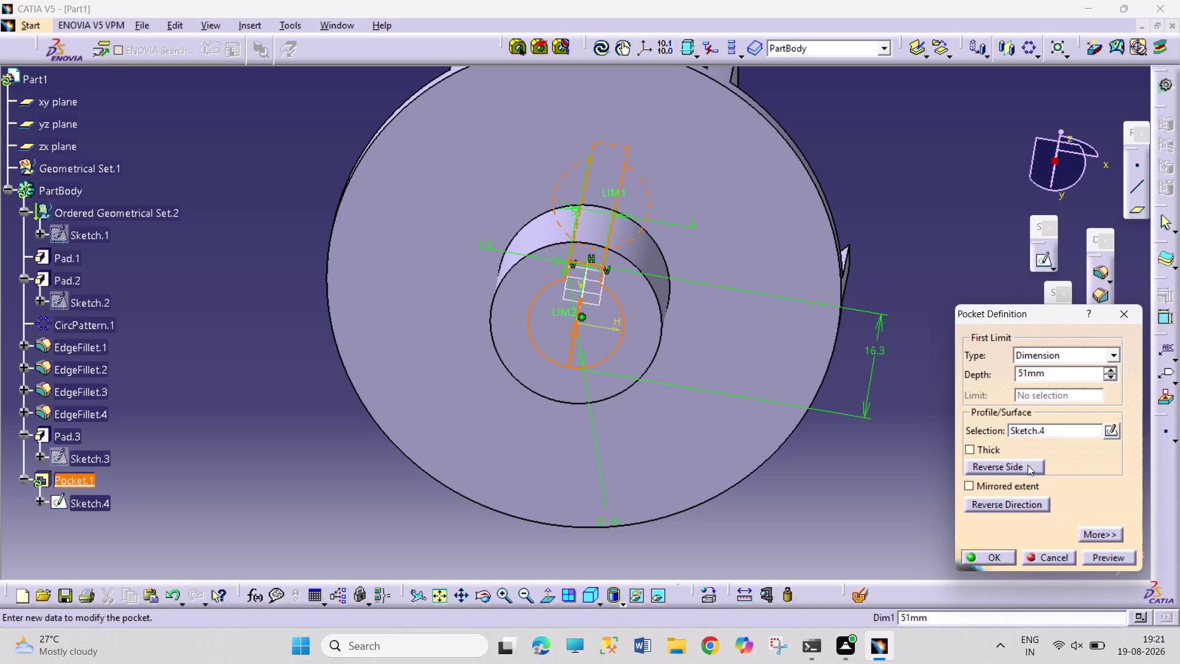
click(999, 554)
click(892, 502)
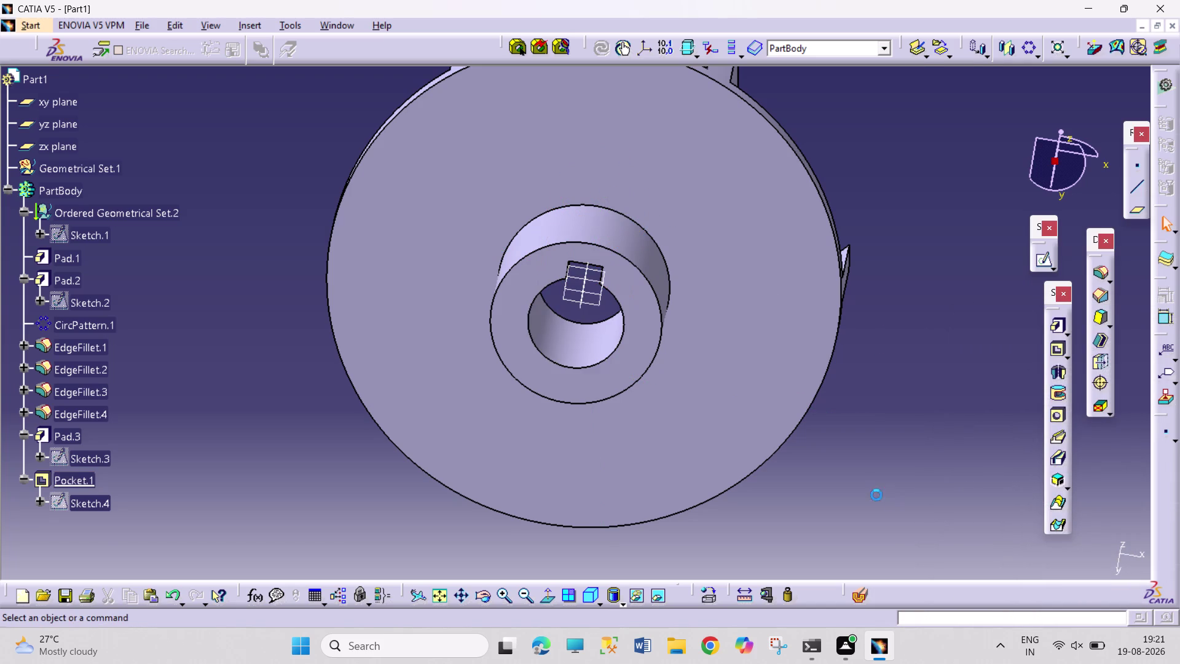
Orbit the model to inspect the keyed bore cut through the hub.
click(485, 590)
drag(677, 537, 564, 403)
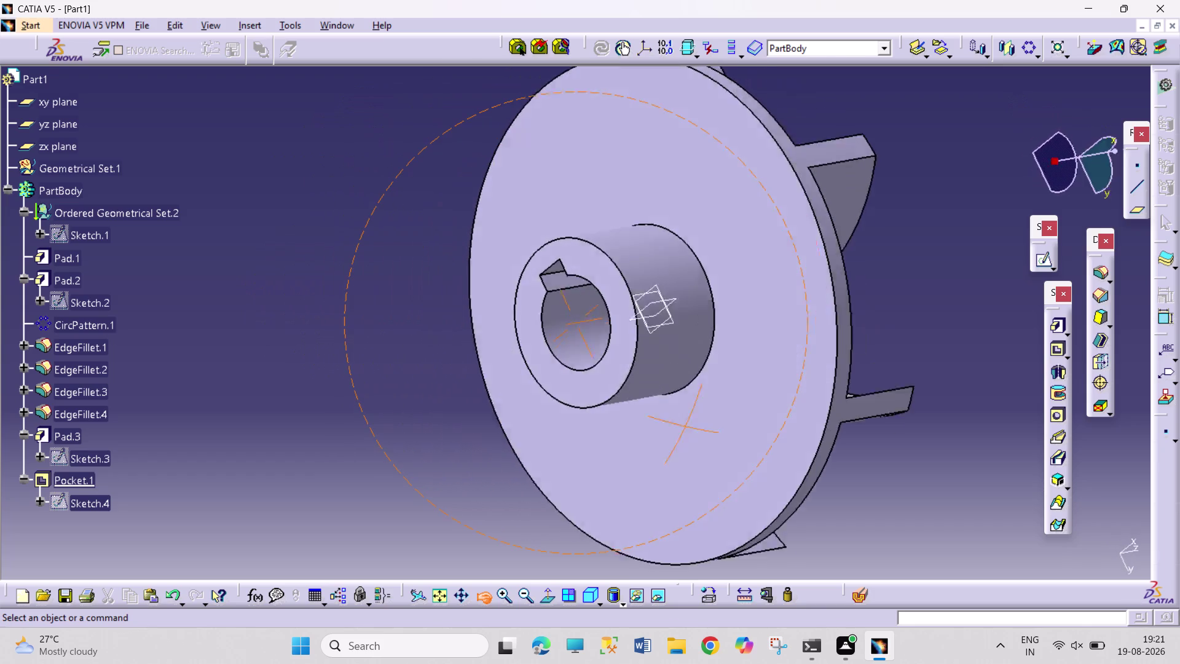
drag(564, 404, 429, 392)
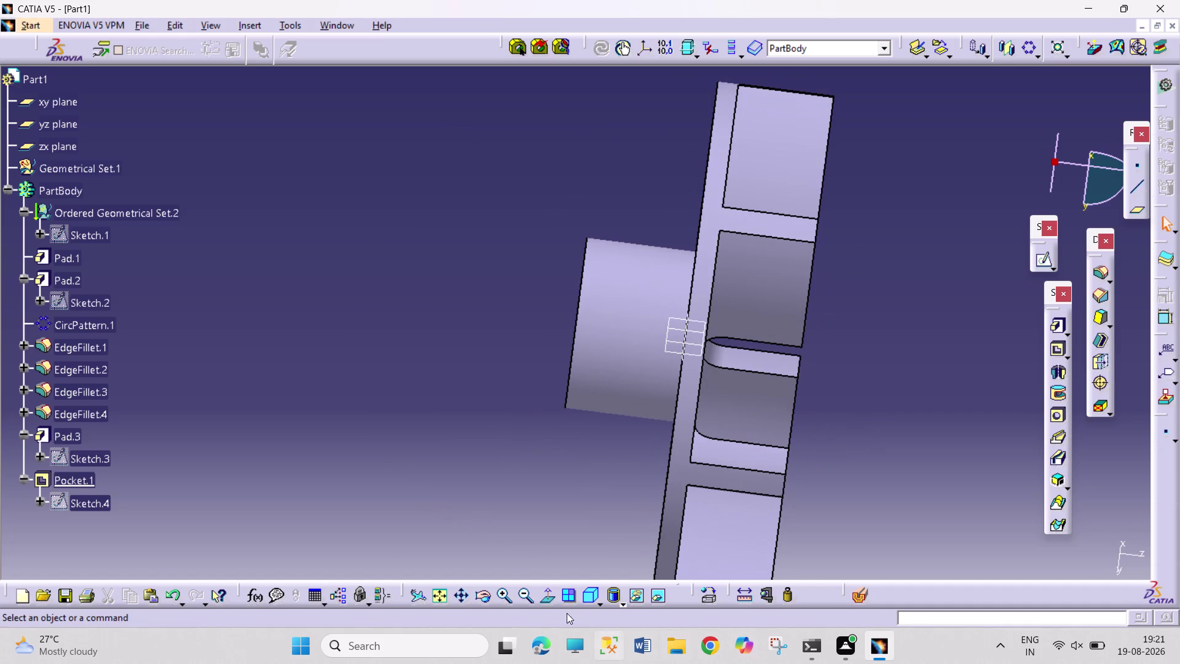
click(482, 601)
drag(500, 496, 691, 467)
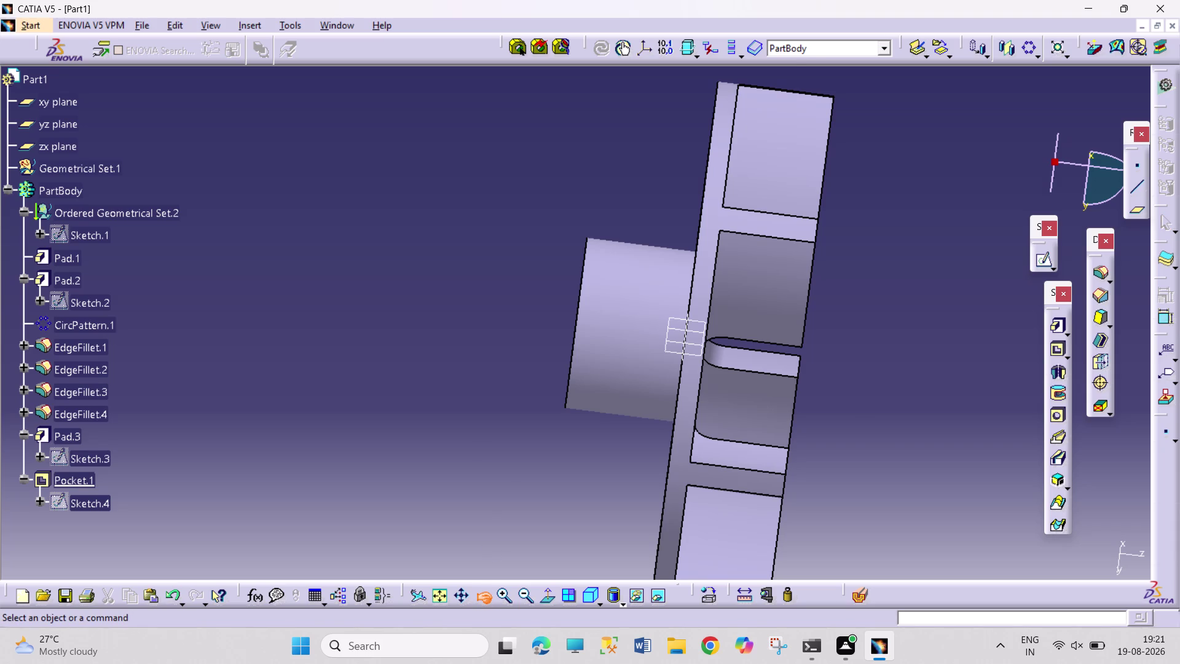
drag(692, 467, 695, 477)
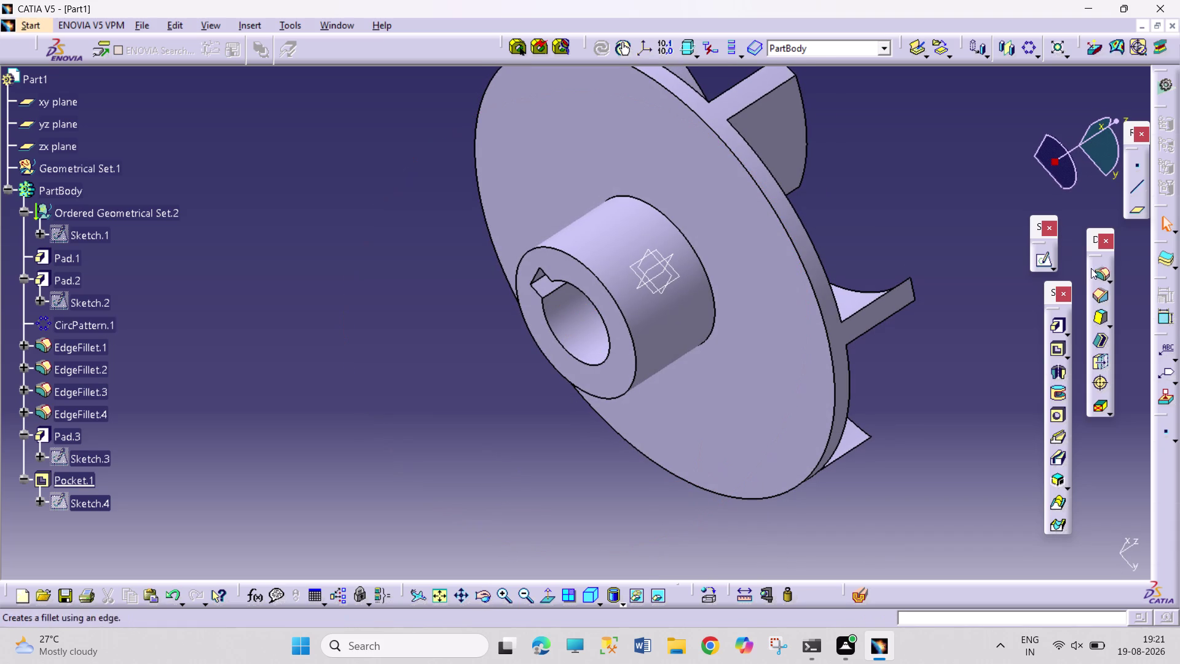
click(1097, 269)
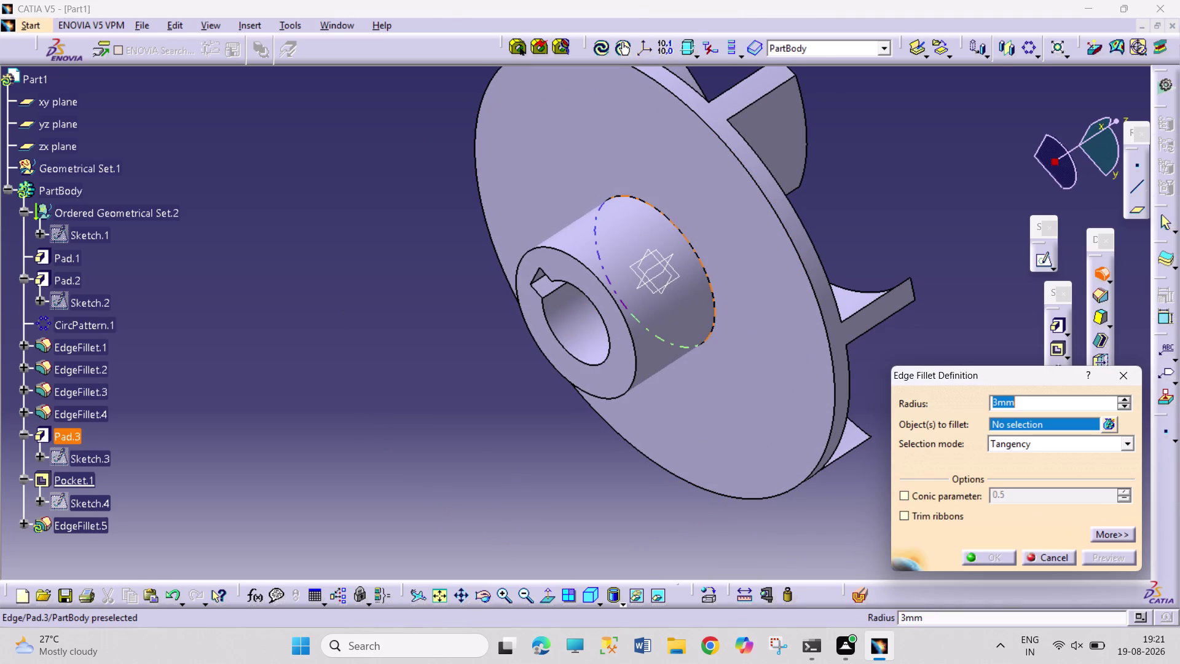
Fillet the edge where the hub meets the disc with a 3 mm radius.
click(717, 310)
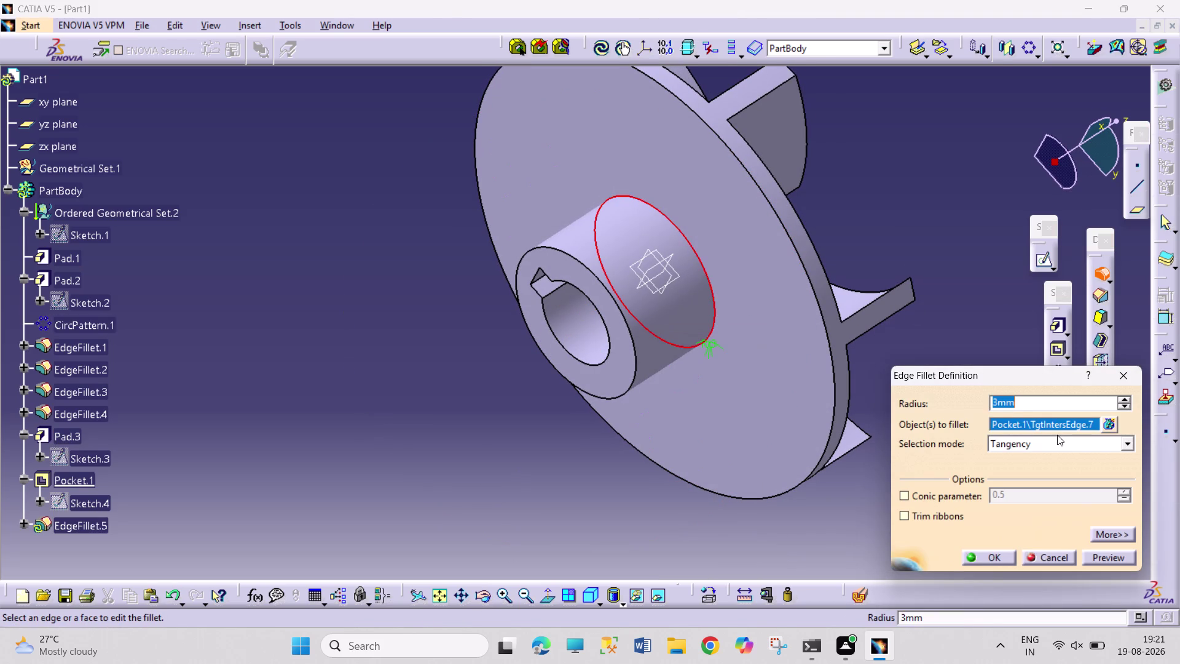
key(6)
key(Return)
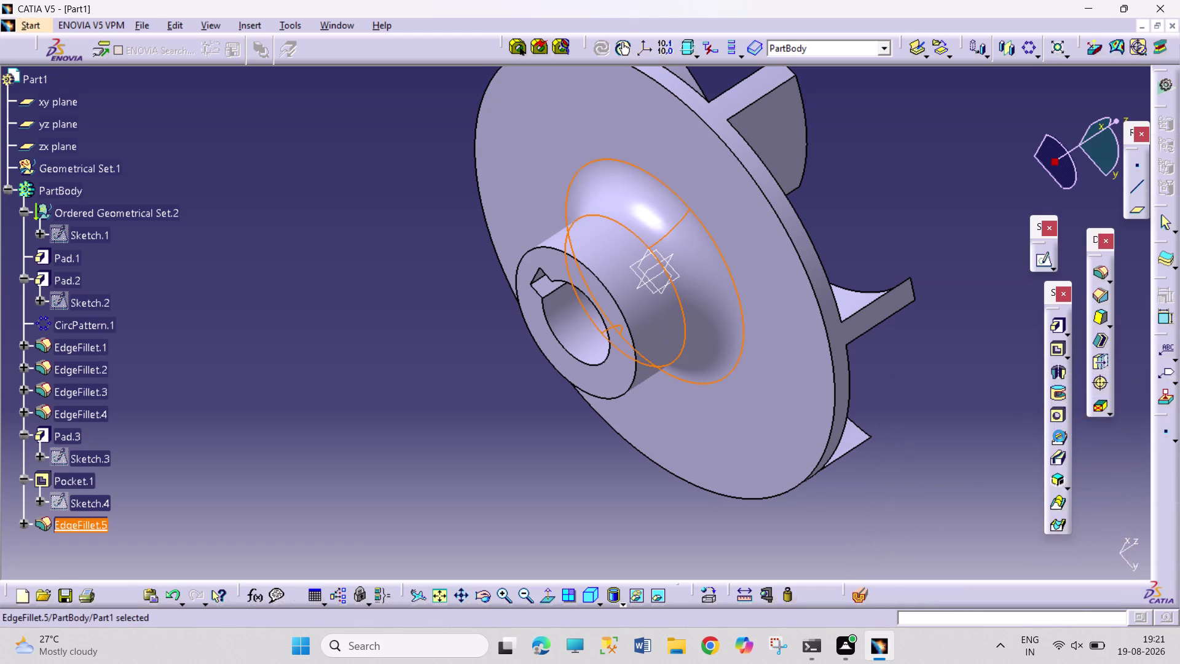
click(920, 364)
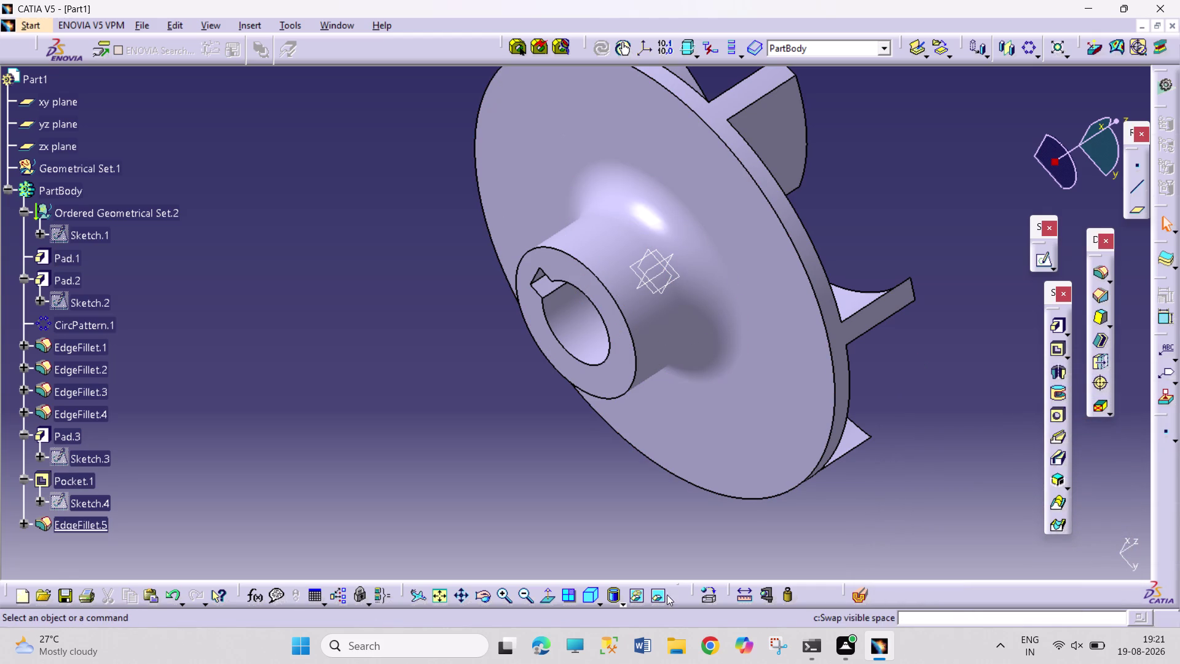
click(622, 605)
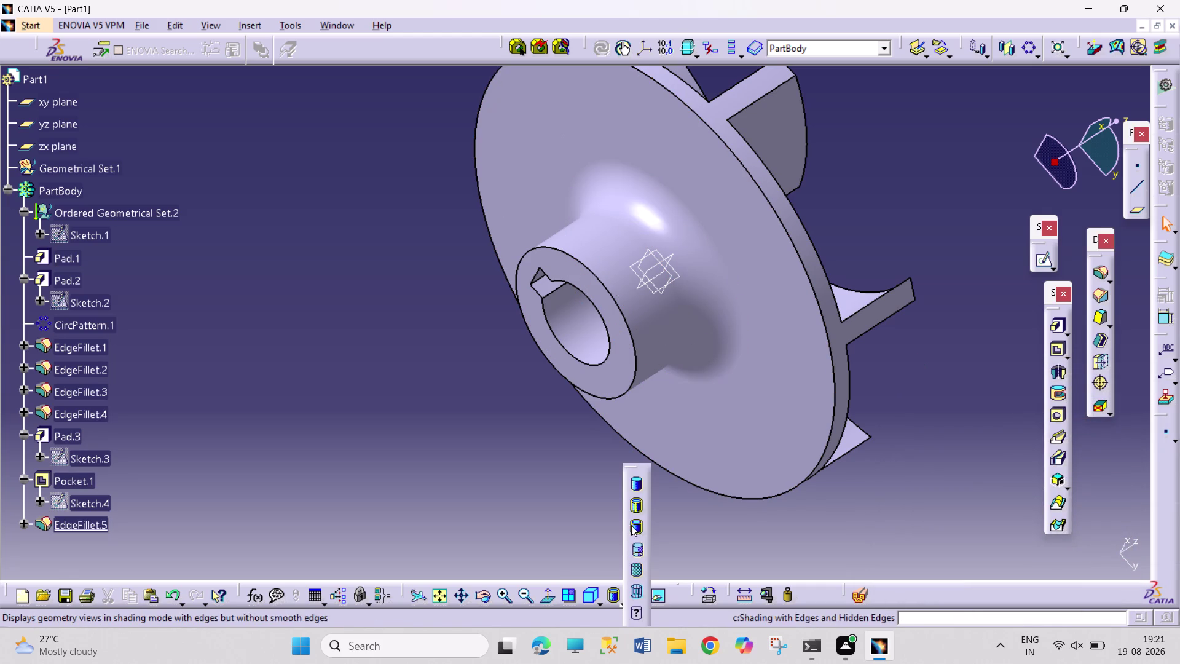
click(632, 509)
click(827, 491)
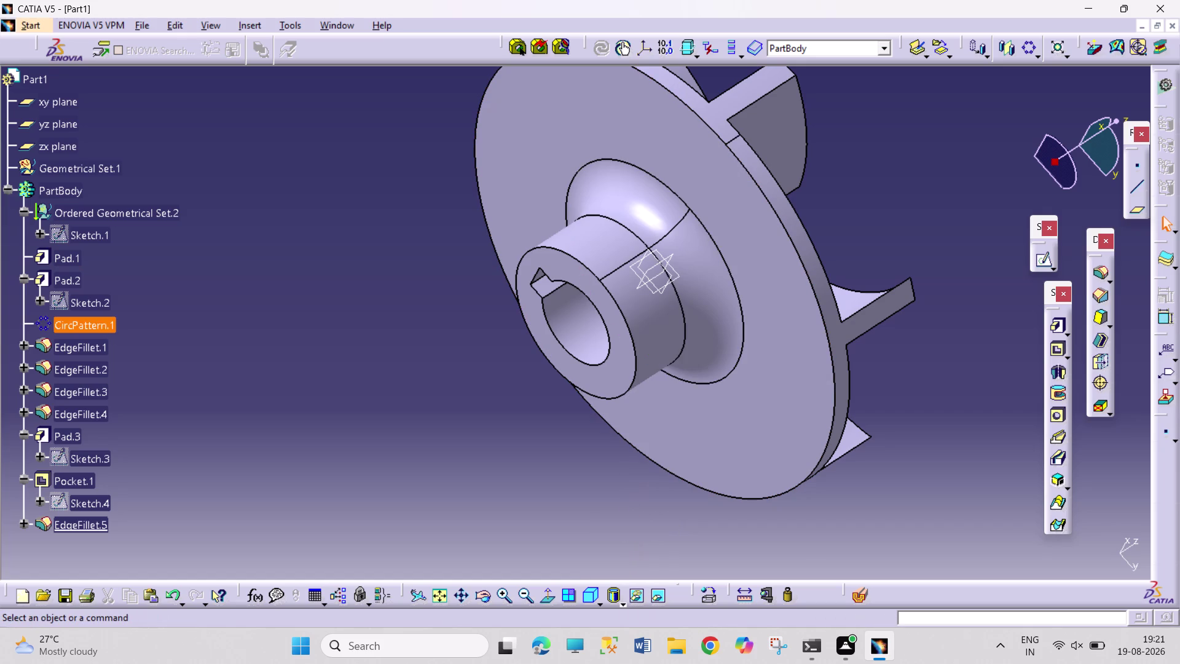
click(478, 592)
drag(537, 513, 342, 397)
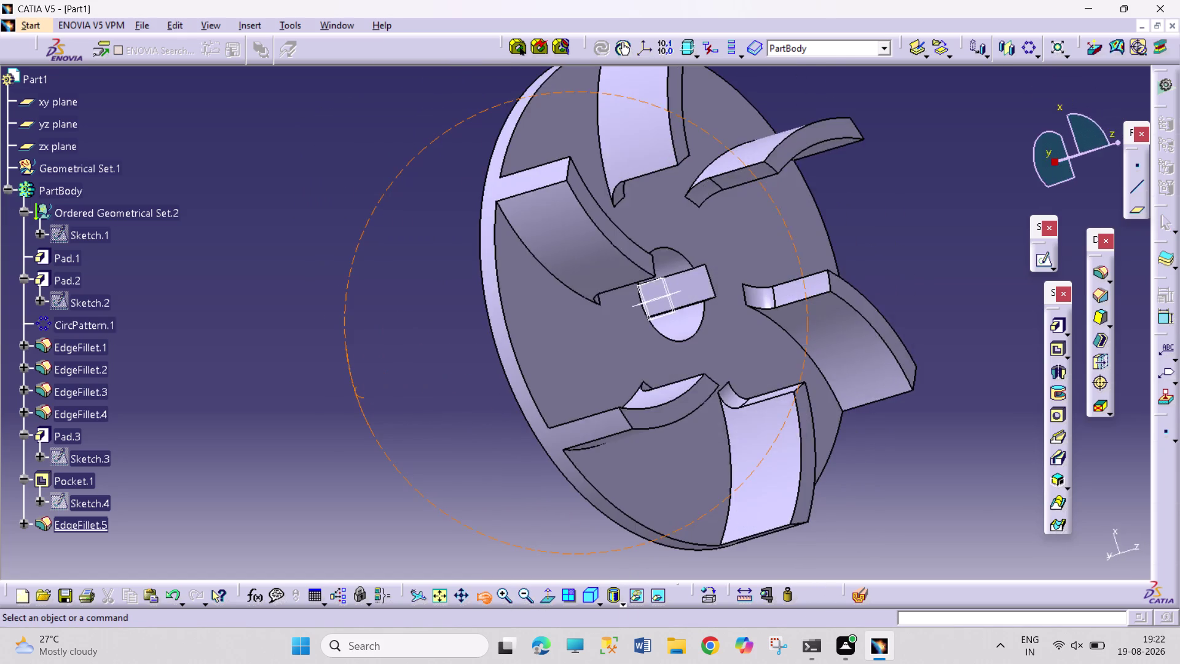
drag(342, 396, 341, 399)
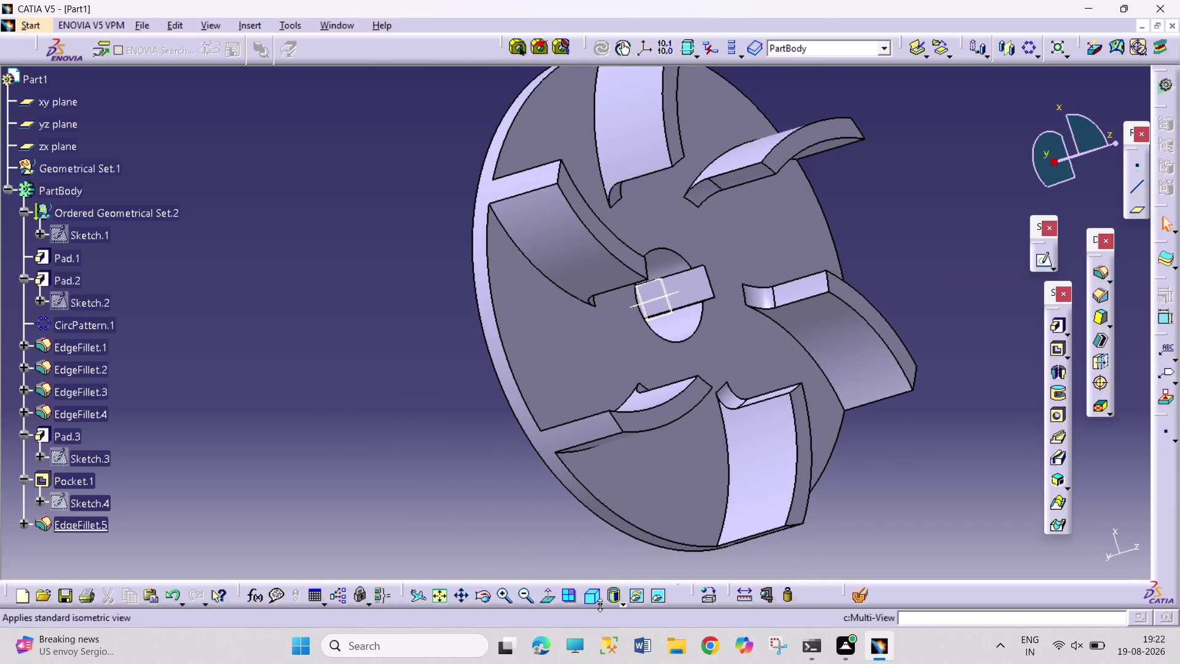
click(625, 606)
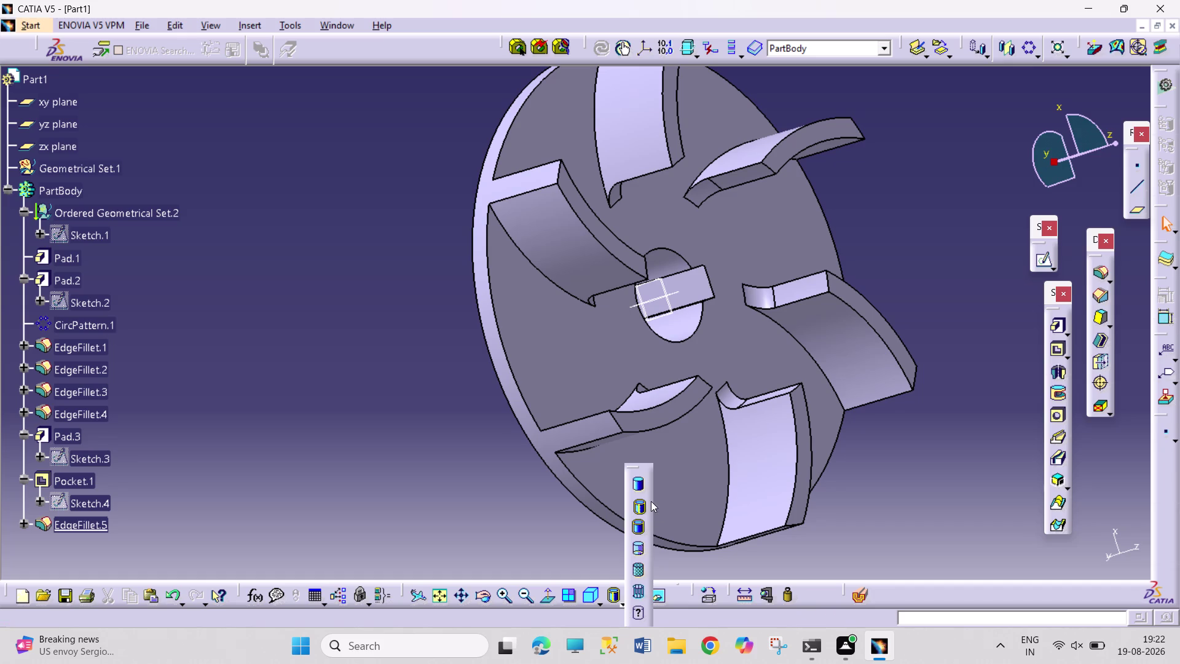
click(644, 486)
click(501, 479)
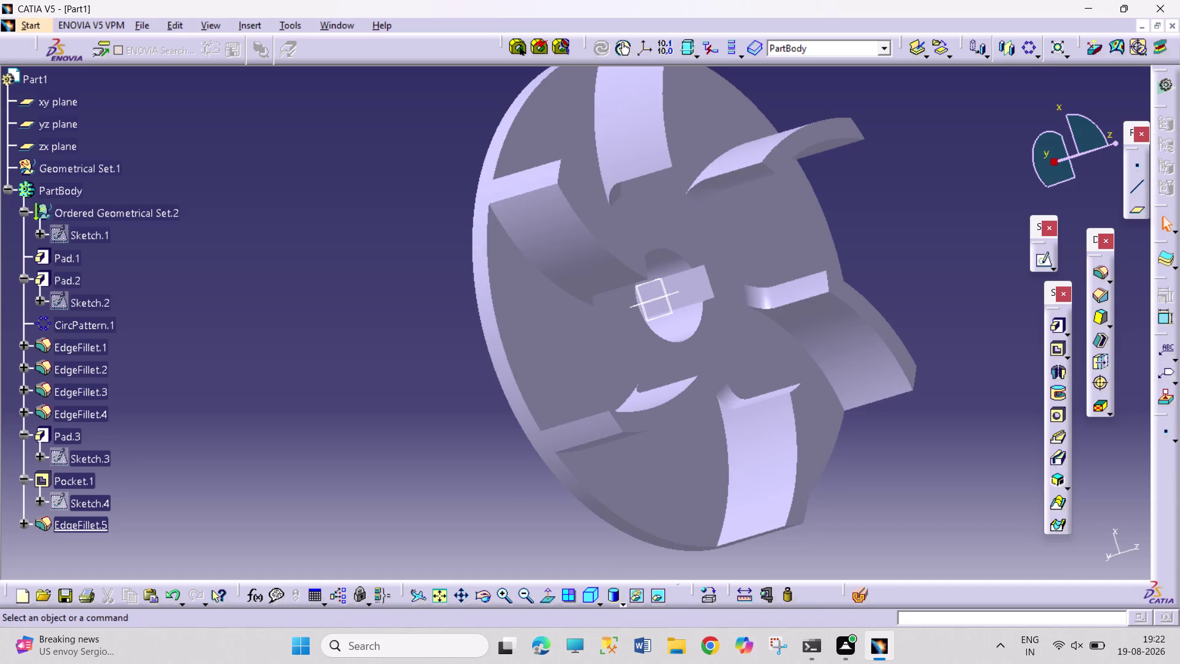
click(621, 607)
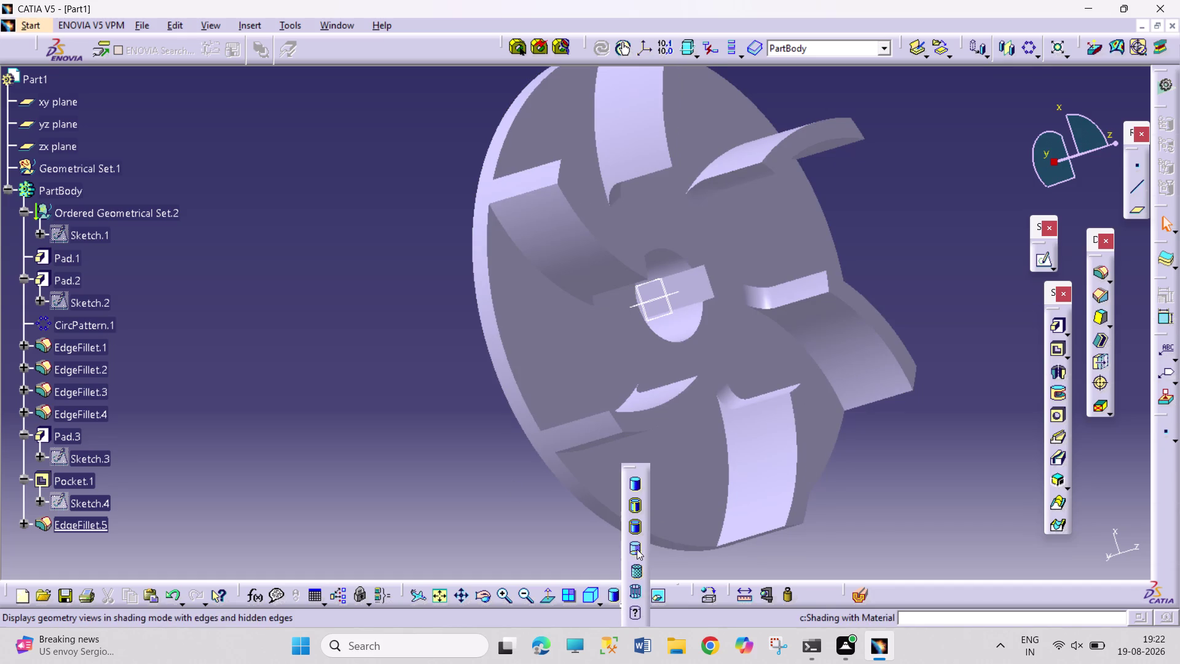
click(637, 536)
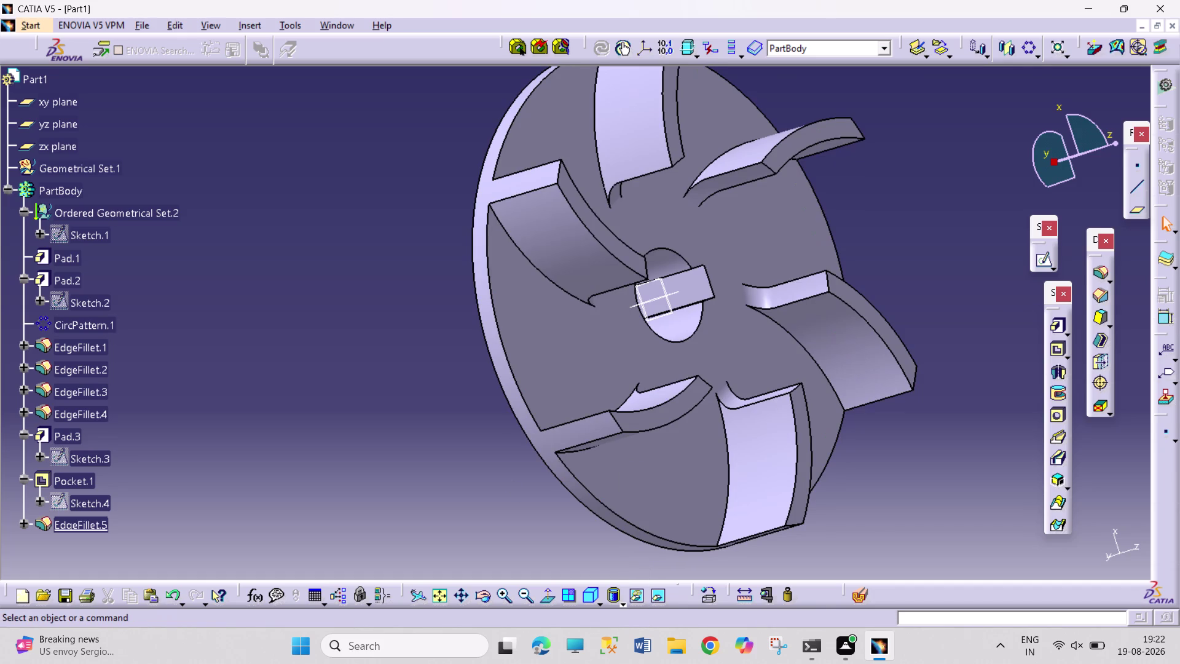
click(565, 527)
click(484, 590)
drag(479, 502, 736, 358)
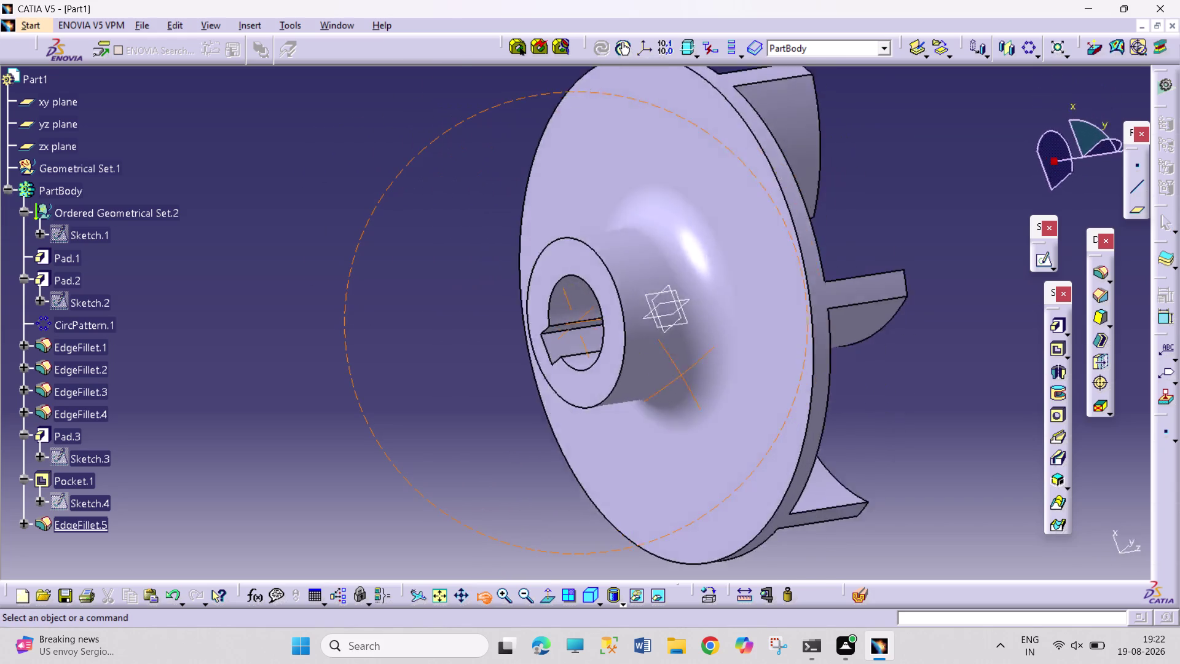
drag(736, 359, 669, 491)
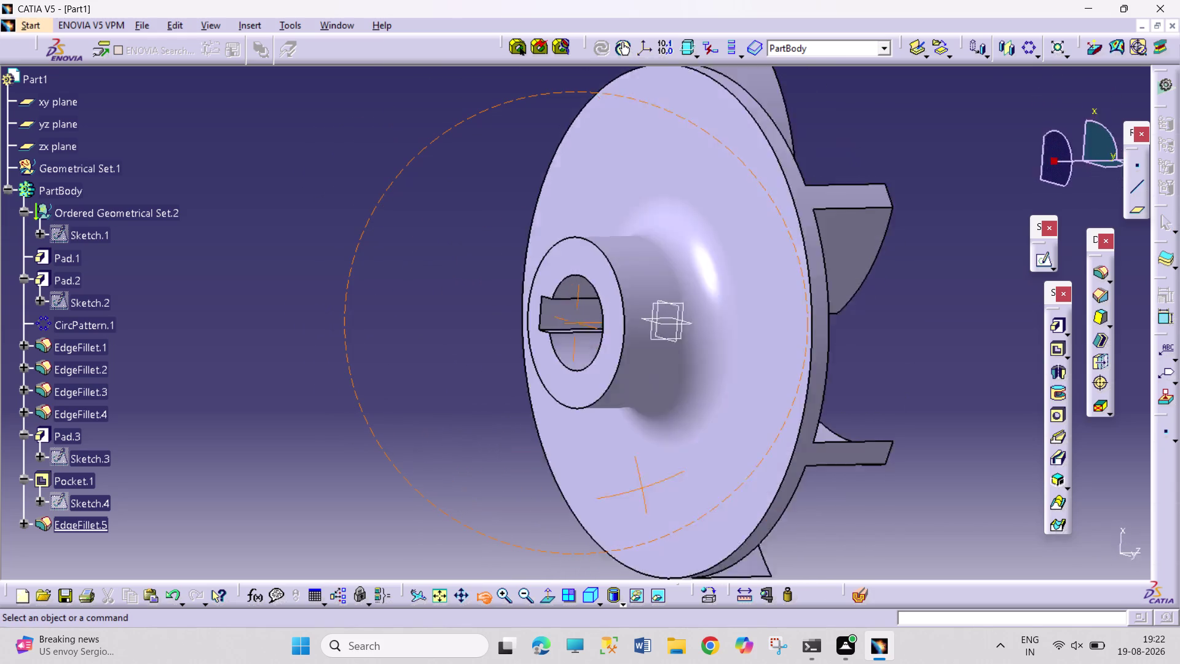
drag(669, 490, 786, 469)
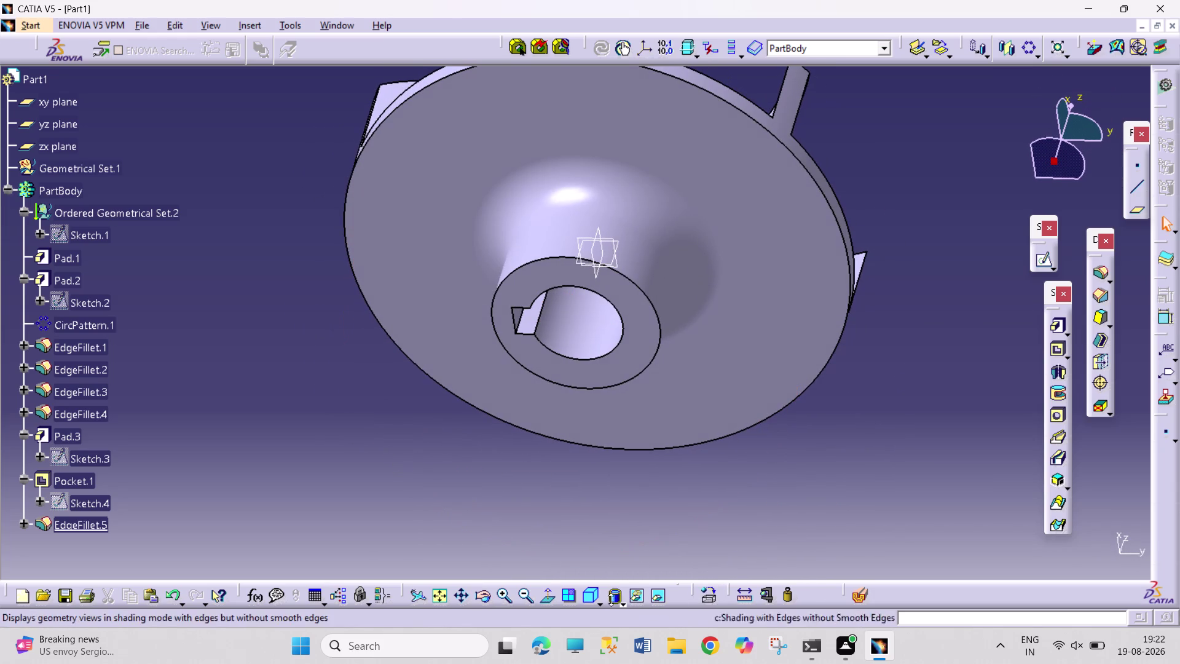
click(623, 601)
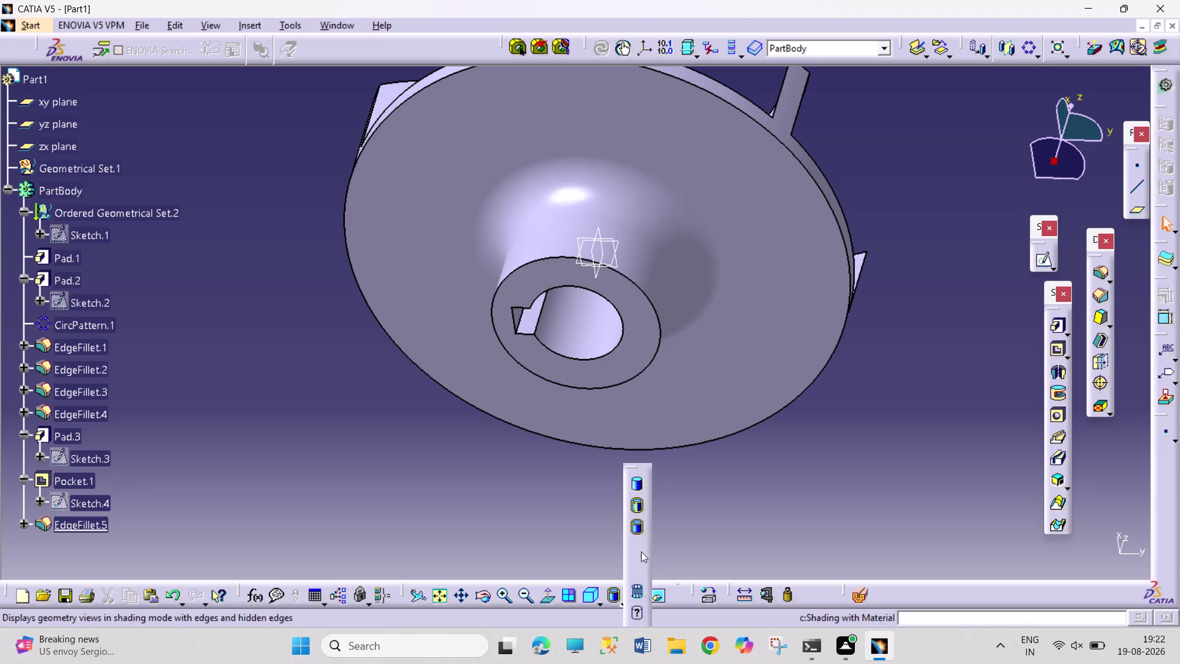
click(641, 545)
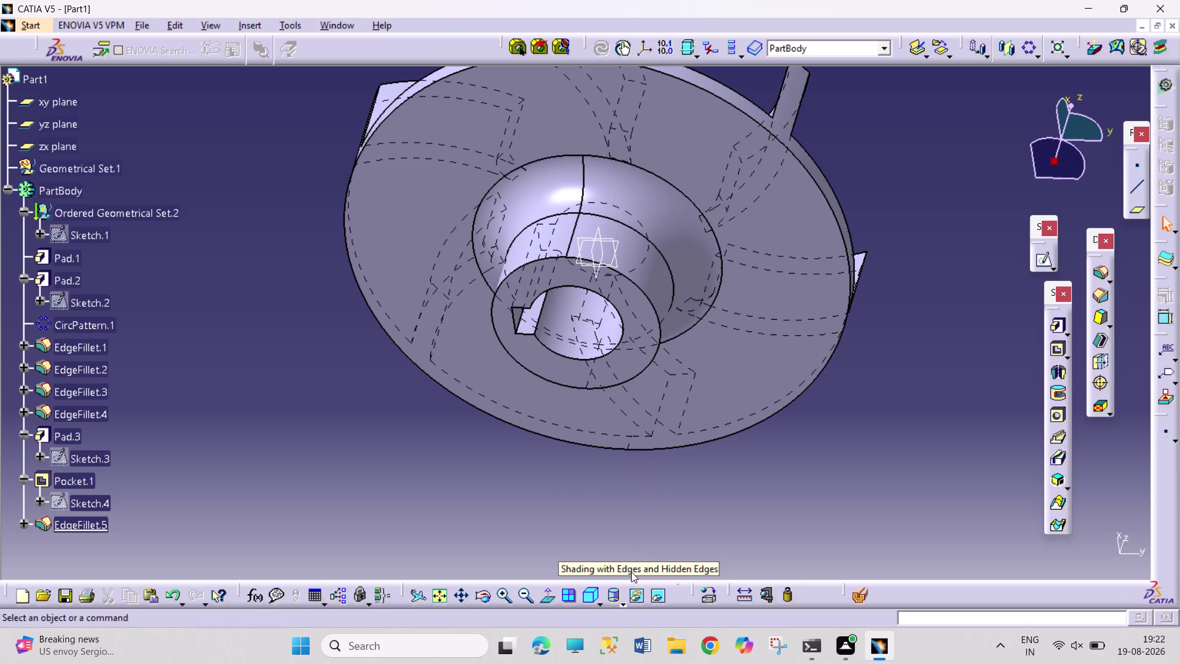
click(624, 605)
click(636, 510)
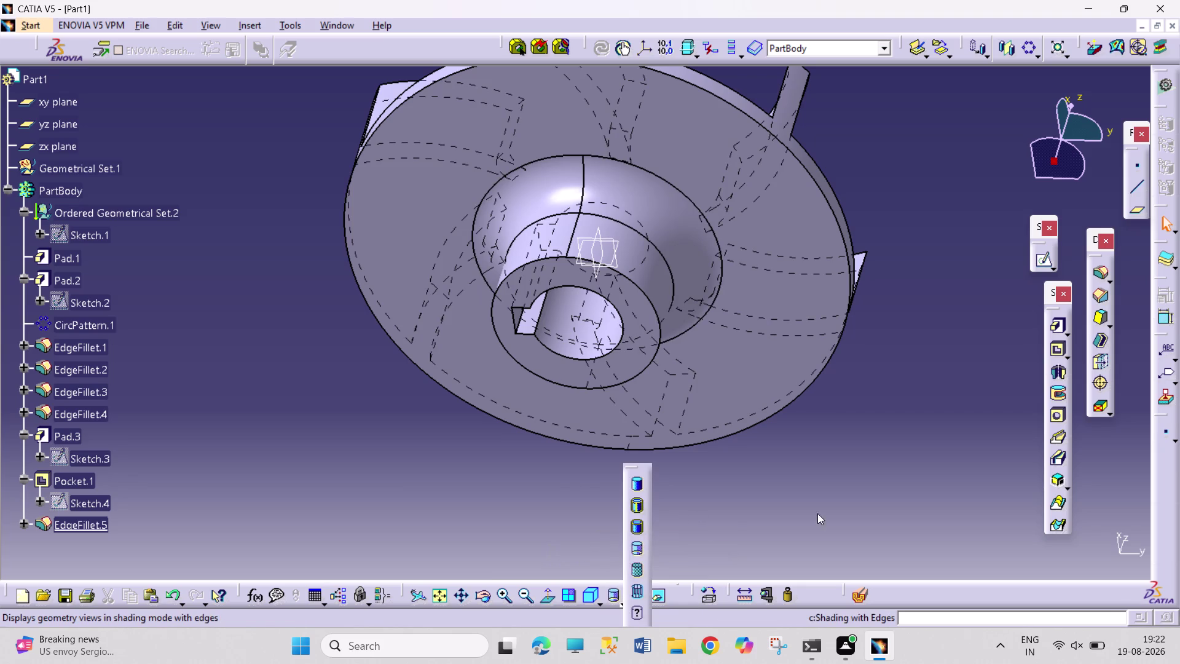
click(865, 512)
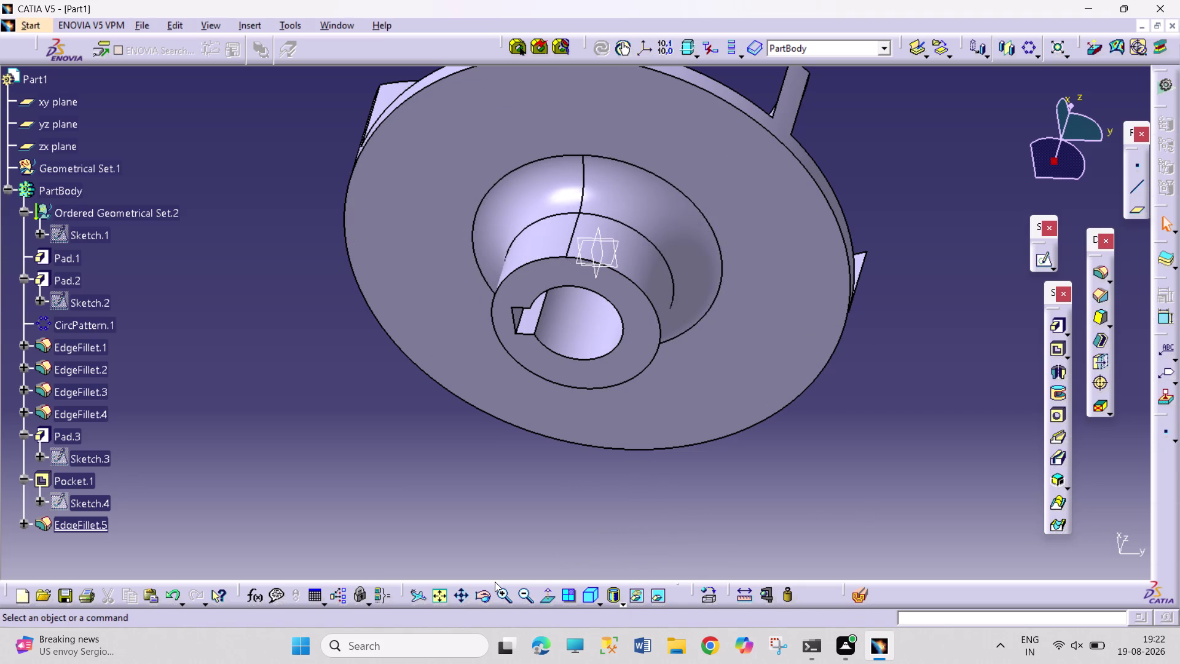
key(ctrl+s)
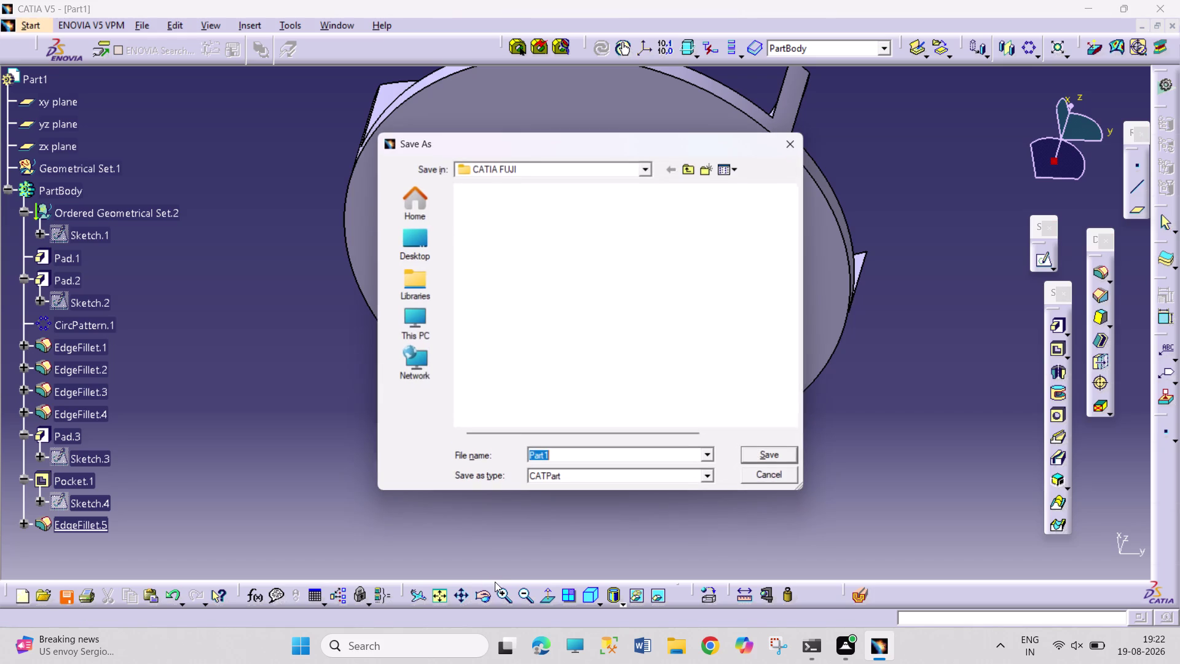
Save the part under the name 'IMPELLER 1.1'.
text(i)
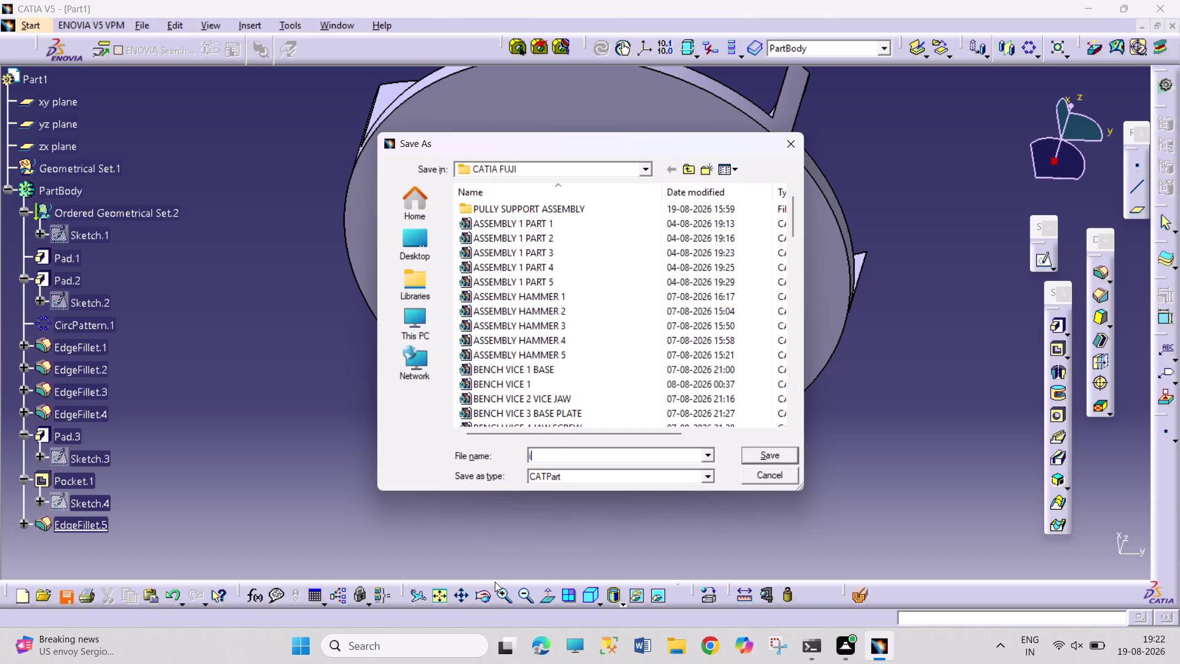
text(mpe)
text(ll)
text(er)
key(BackSpace)
key(BackSpace)
key(BackSpace)
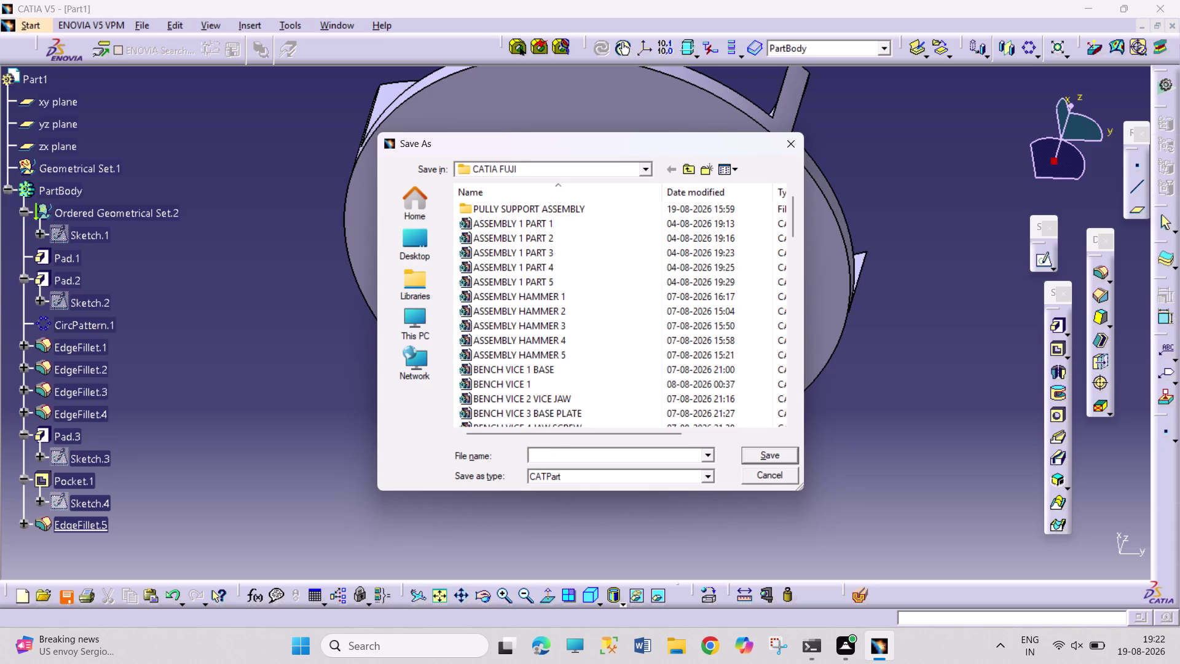
text(IMPE)
text(LLER)
key(space)
text(1.1)
key(Return)
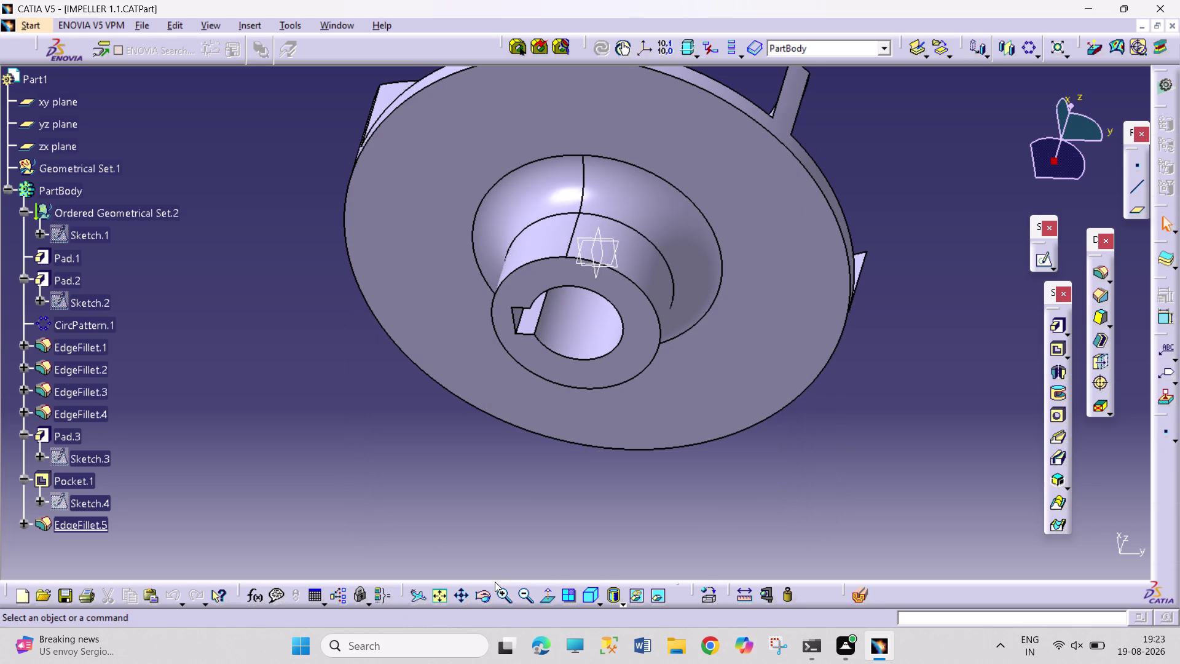
click(37, 27)
click(93, 61)
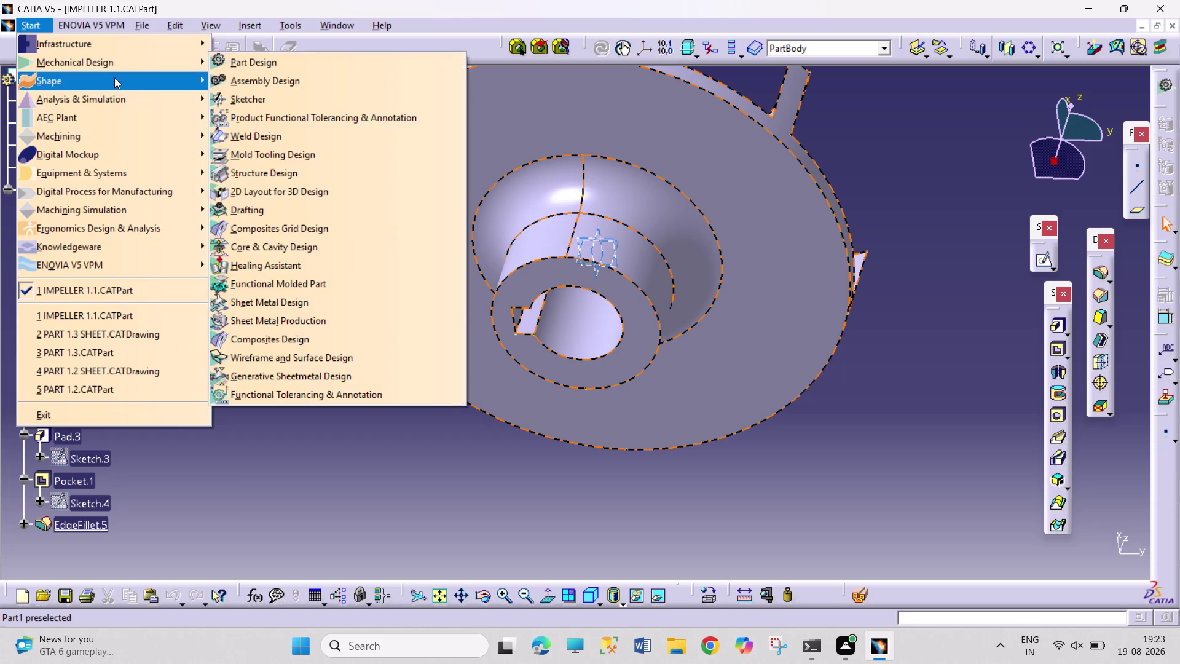
Create a new Drafting drawing with an empty A4 ISO sheet.
click(134, 64)
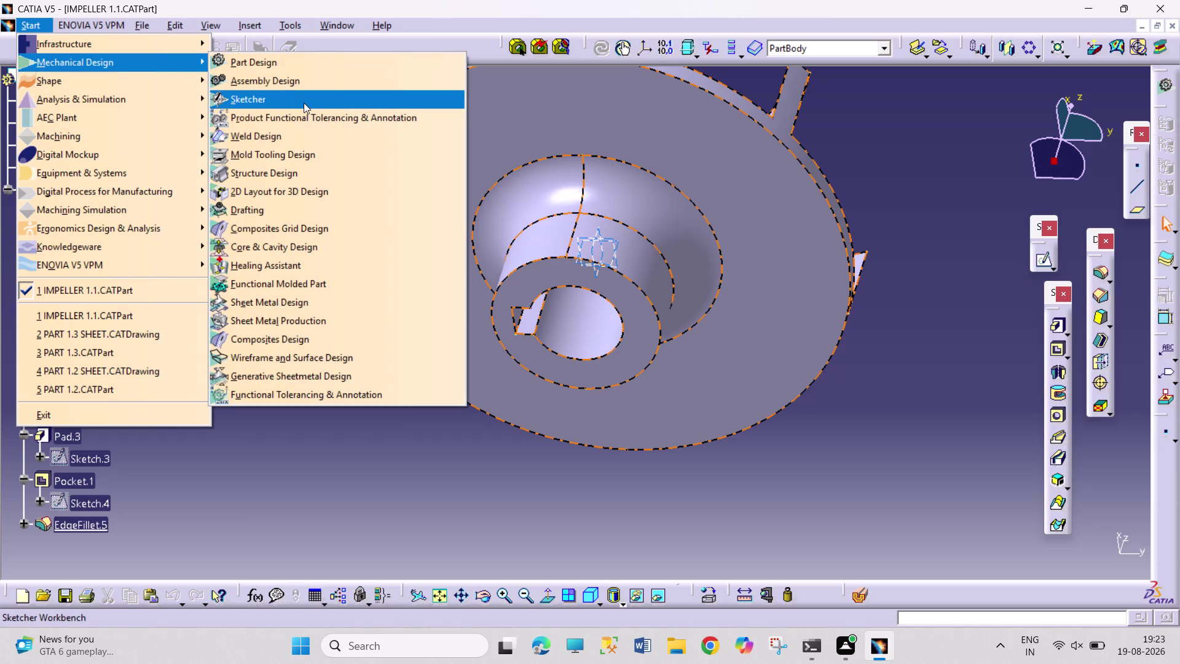
click(380, 208)
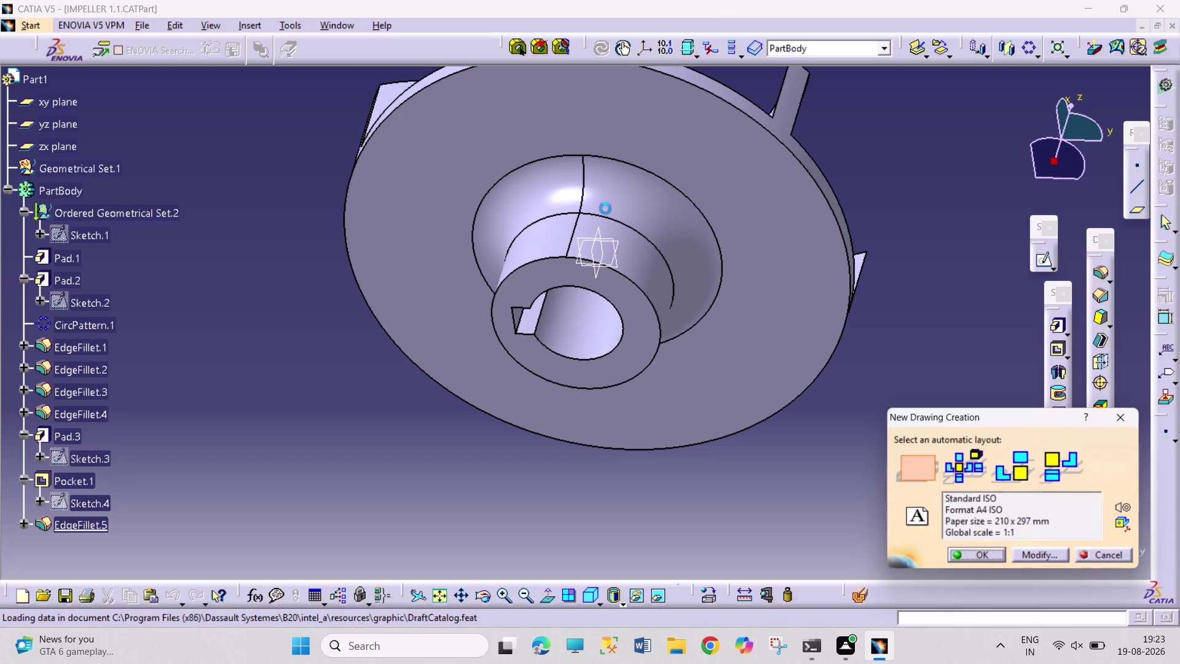
click(973, 555)
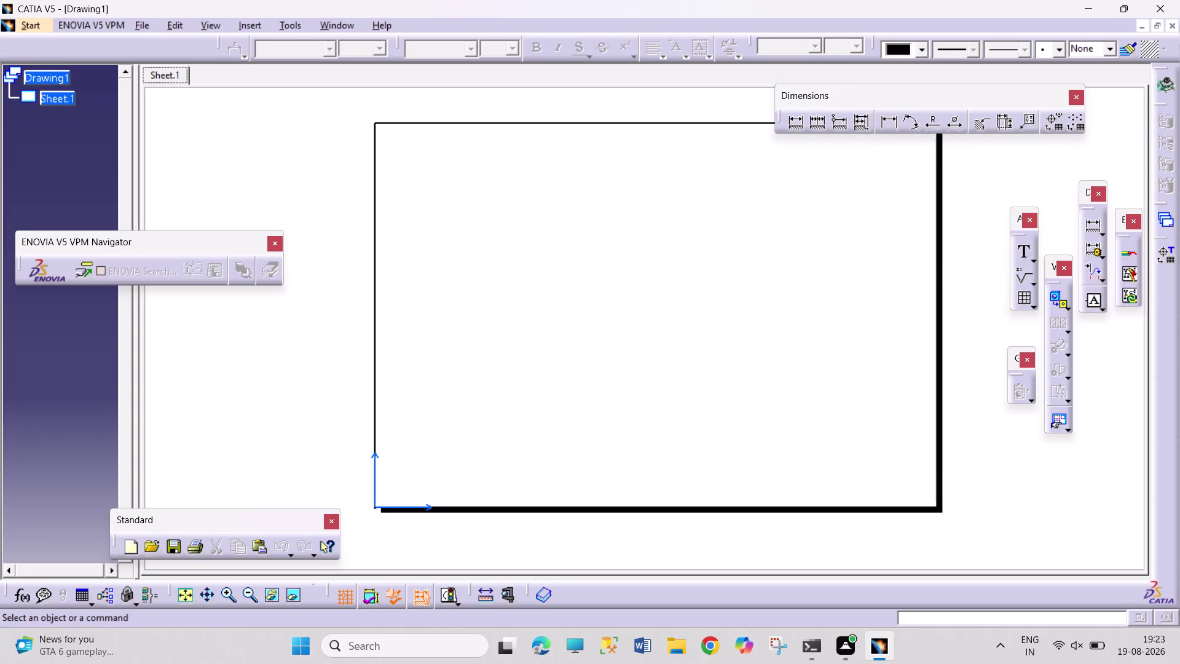
Add the Drawing Titleblock Sample 1 frame and title block to the sheet background.
click(175, 26)
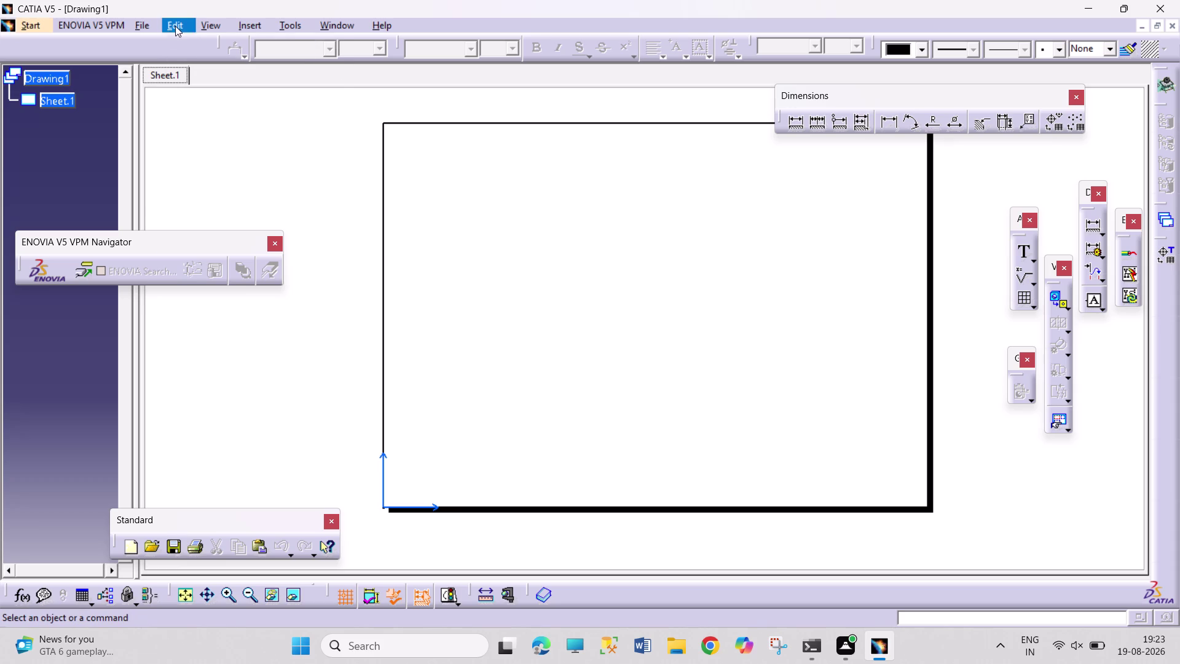
click(292, 422)
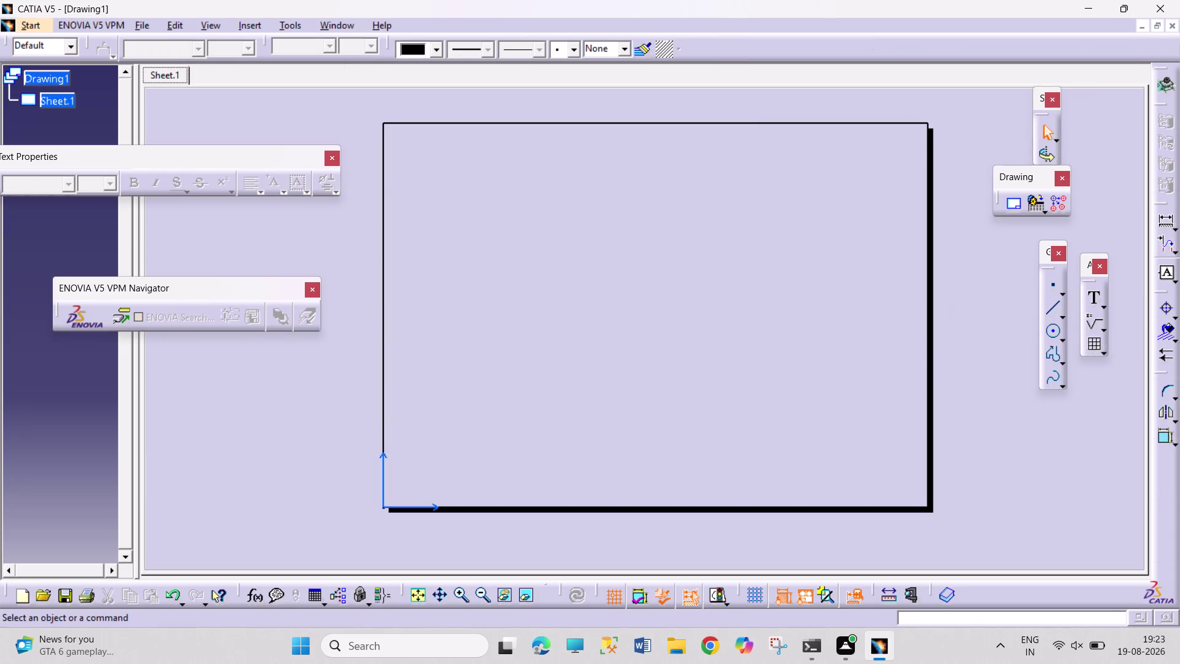
click(1014, 208)
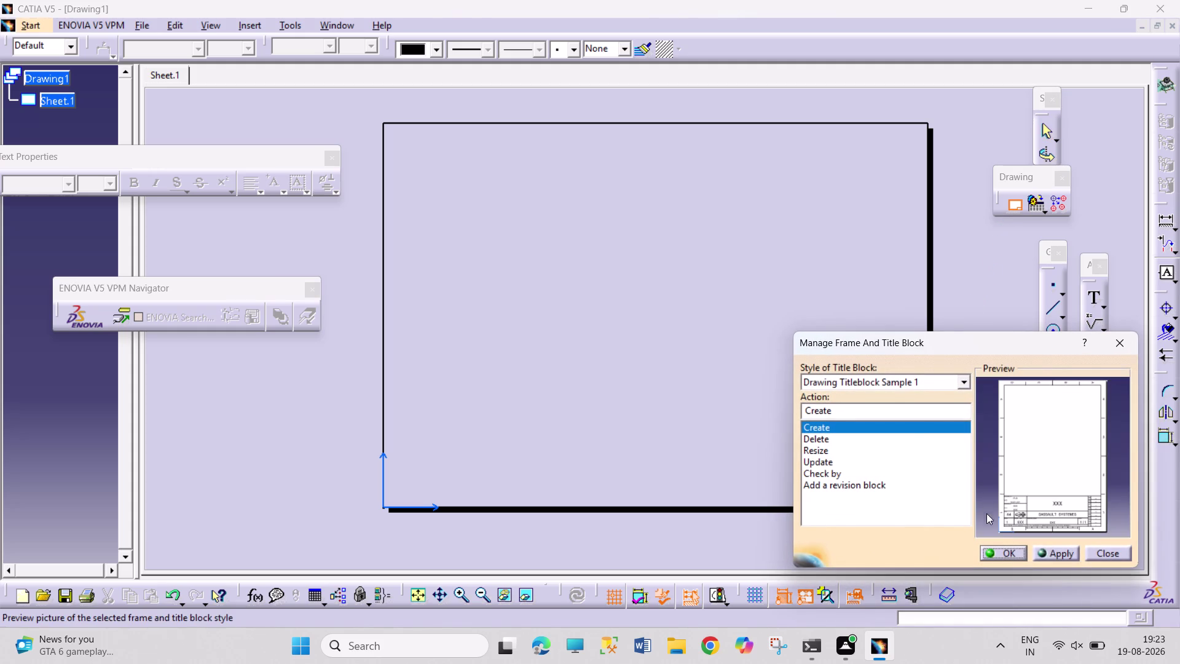
click(989, 551)
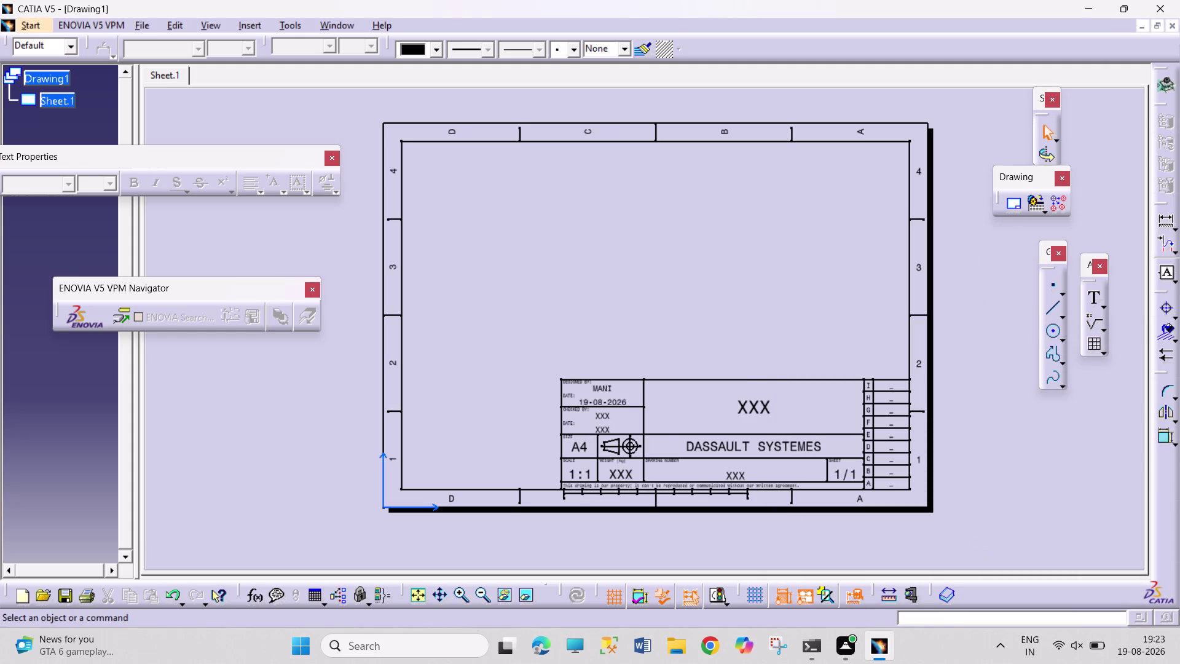
Set the title block's drawing title to 'IMPELLER'.
double_click(747, 409)
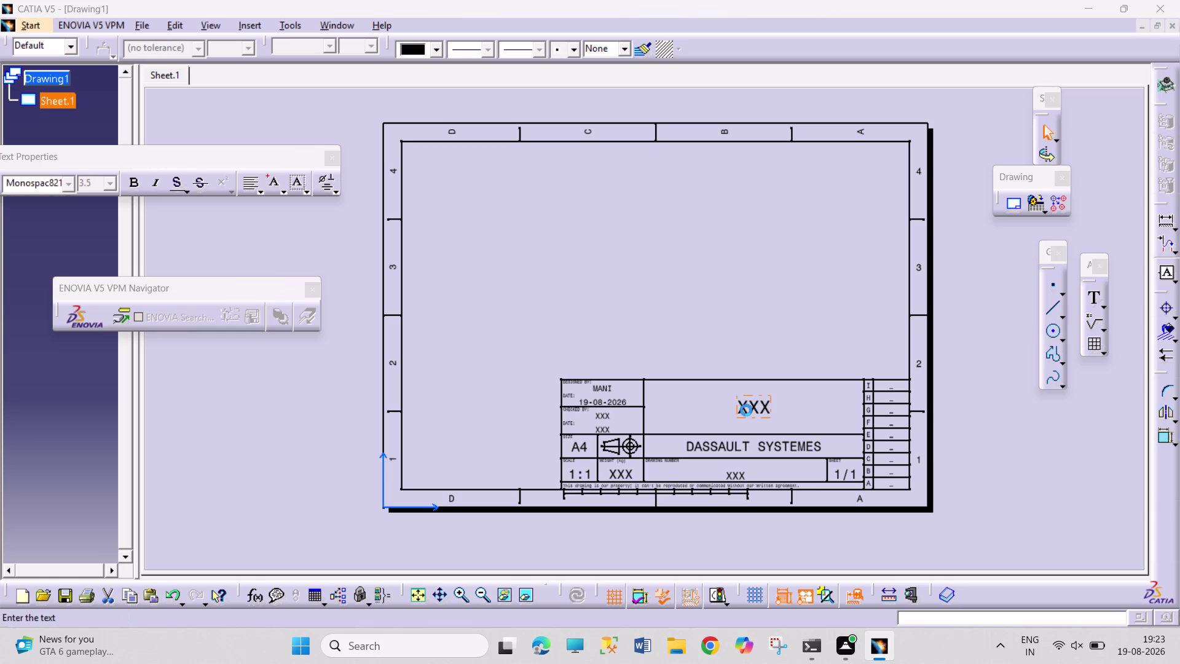
text(IM)
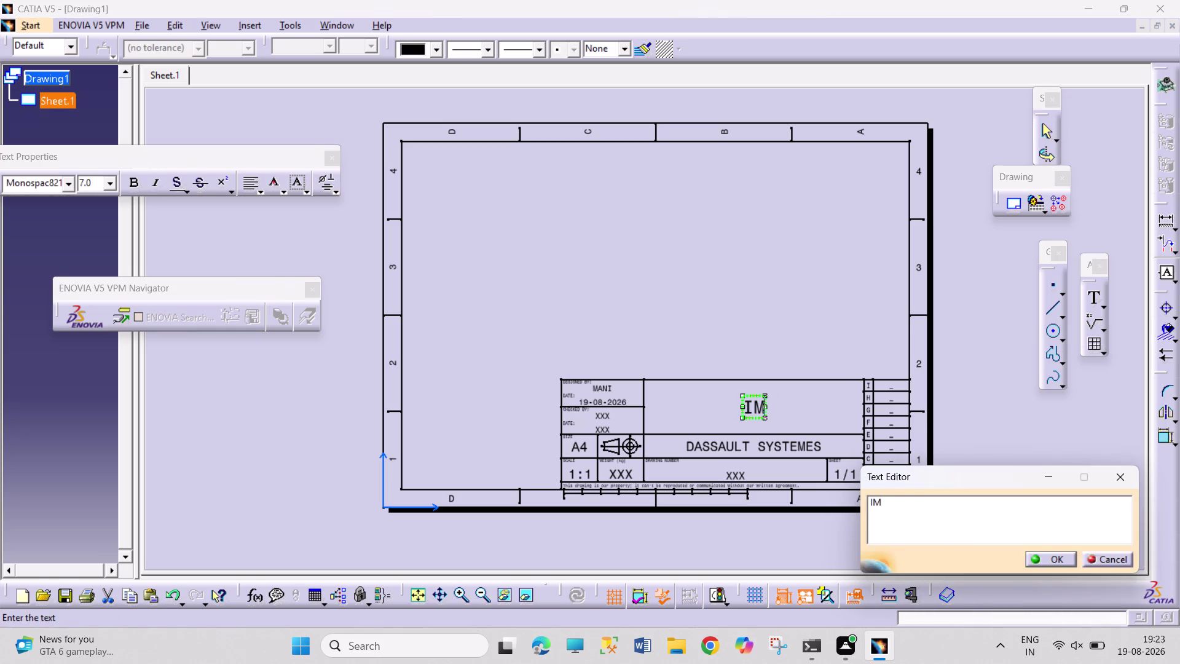
key(p)
text(EL)
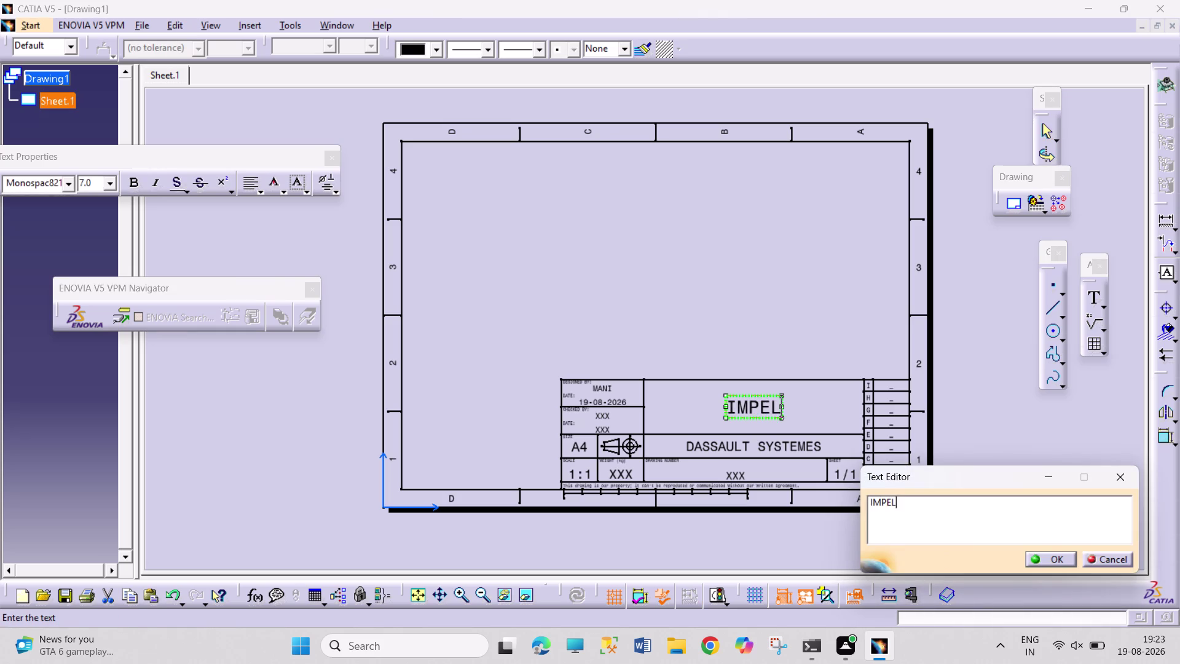
text(LER)
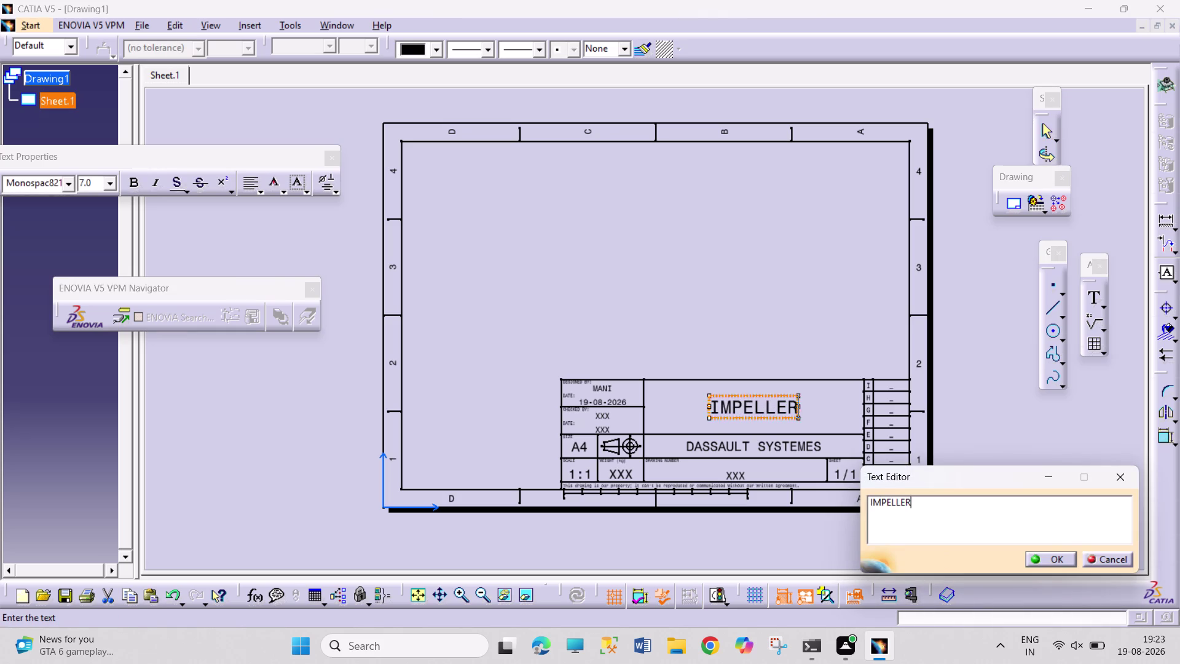
double_click(606, 389)
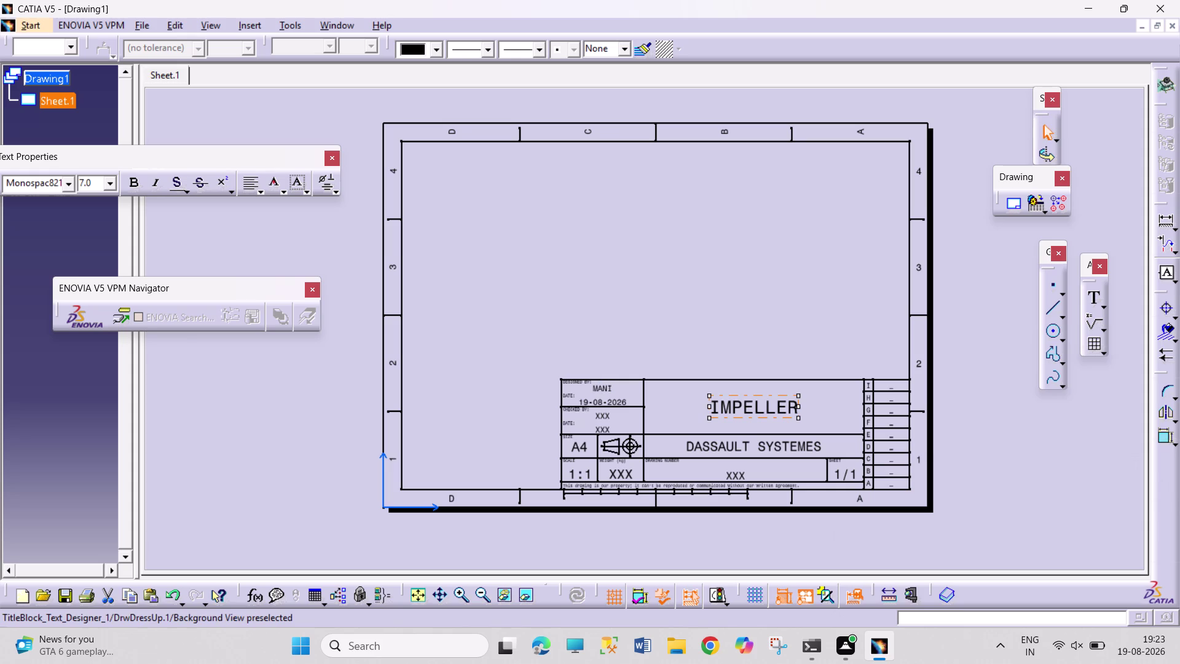
Enter 'PRAVEEN KUMAR' as the designer name in the title block.
double_click(602, 387)
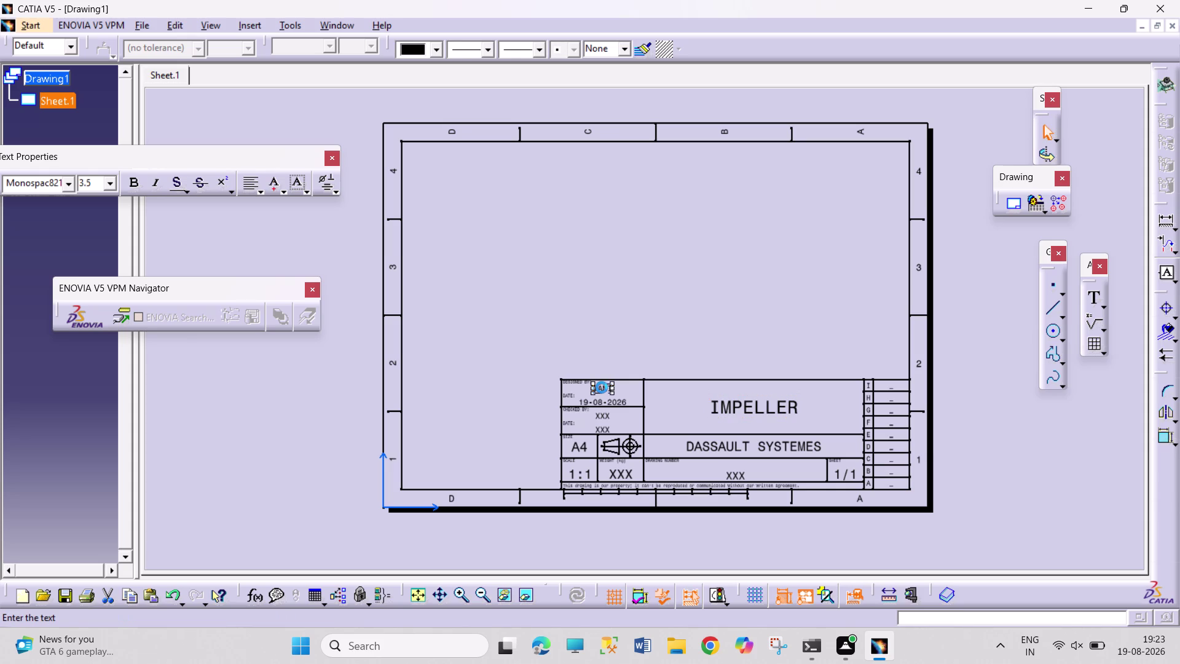
text(P)
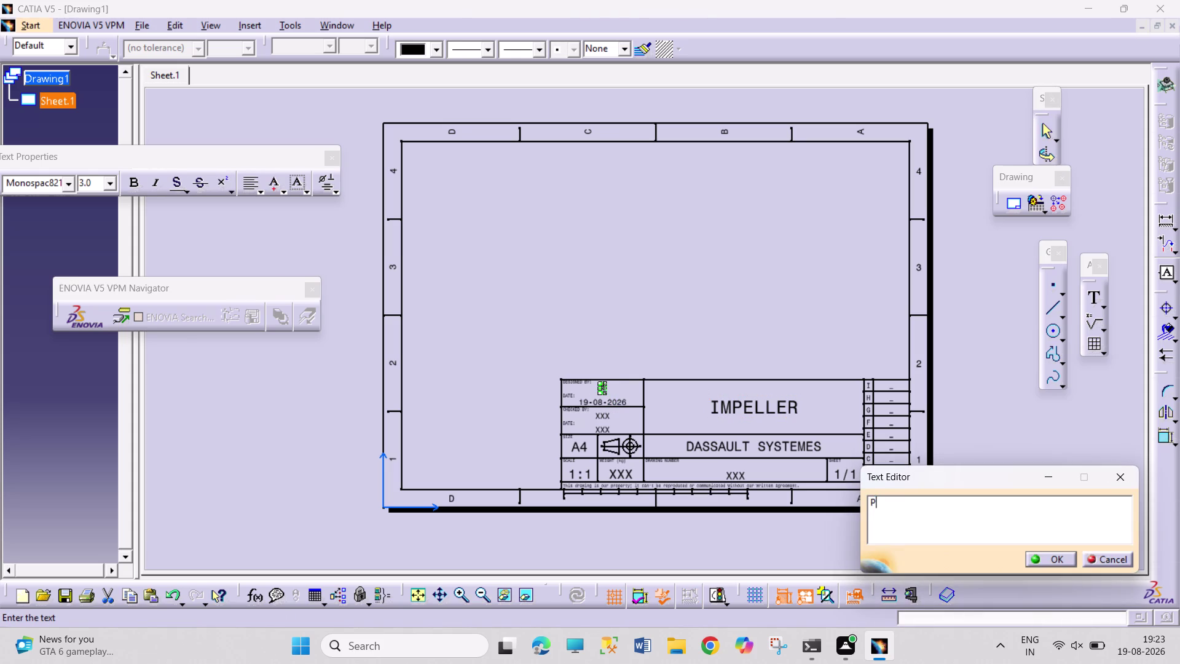
text(RAVEE)
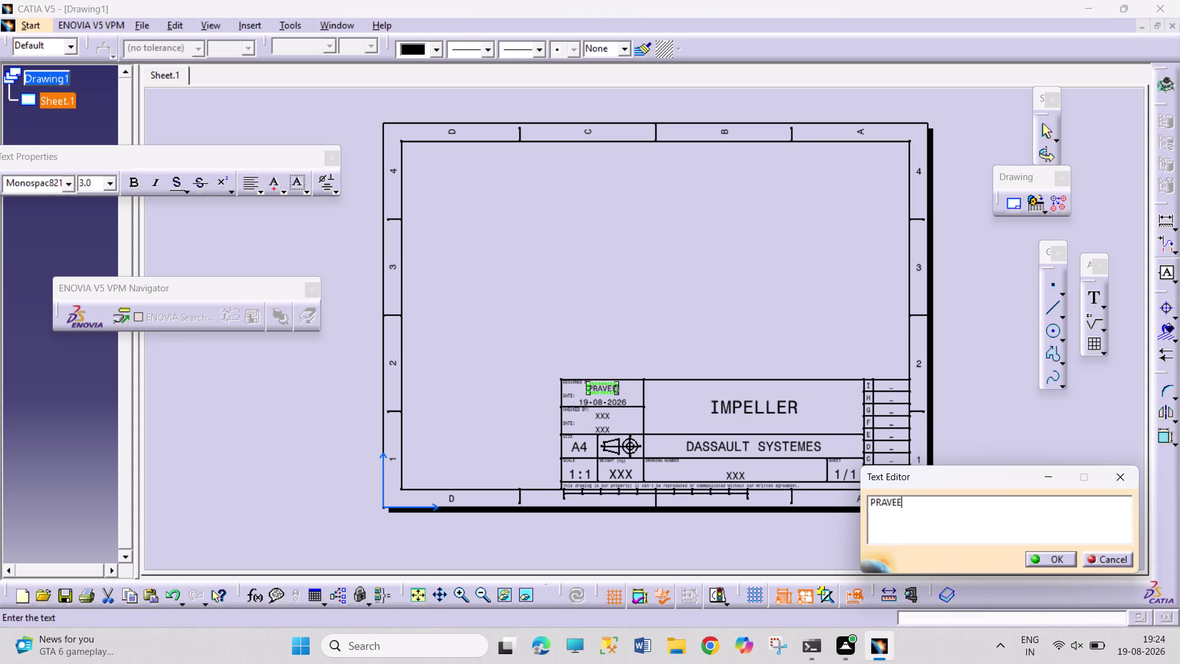
text(N KU)
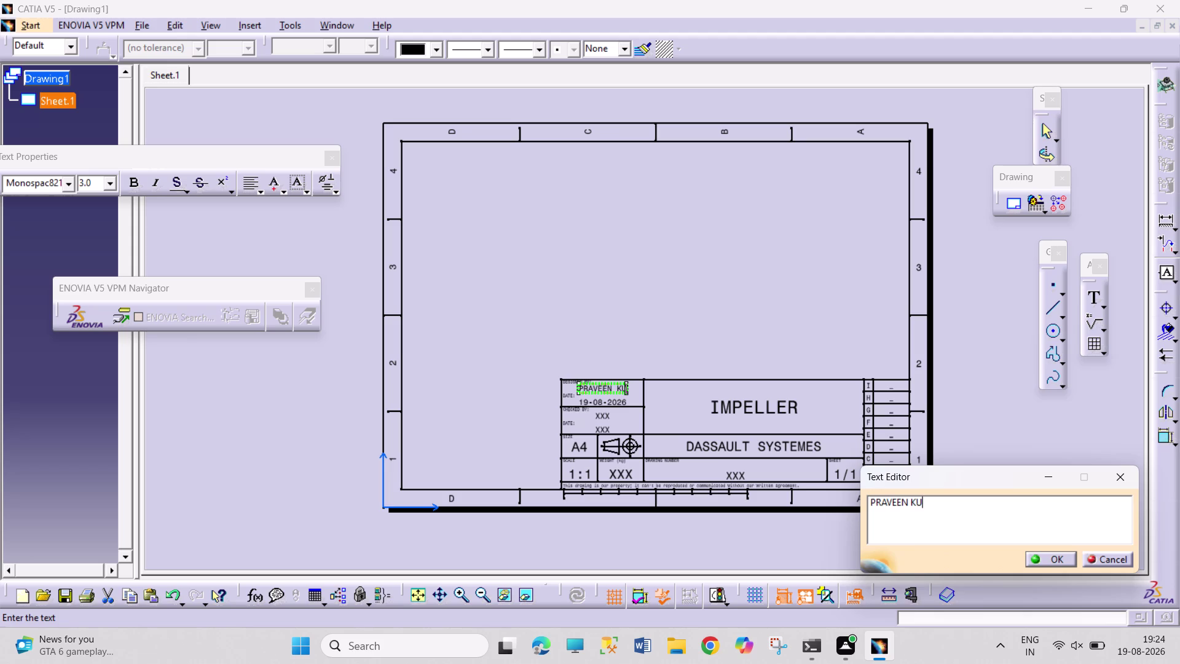
text(M)
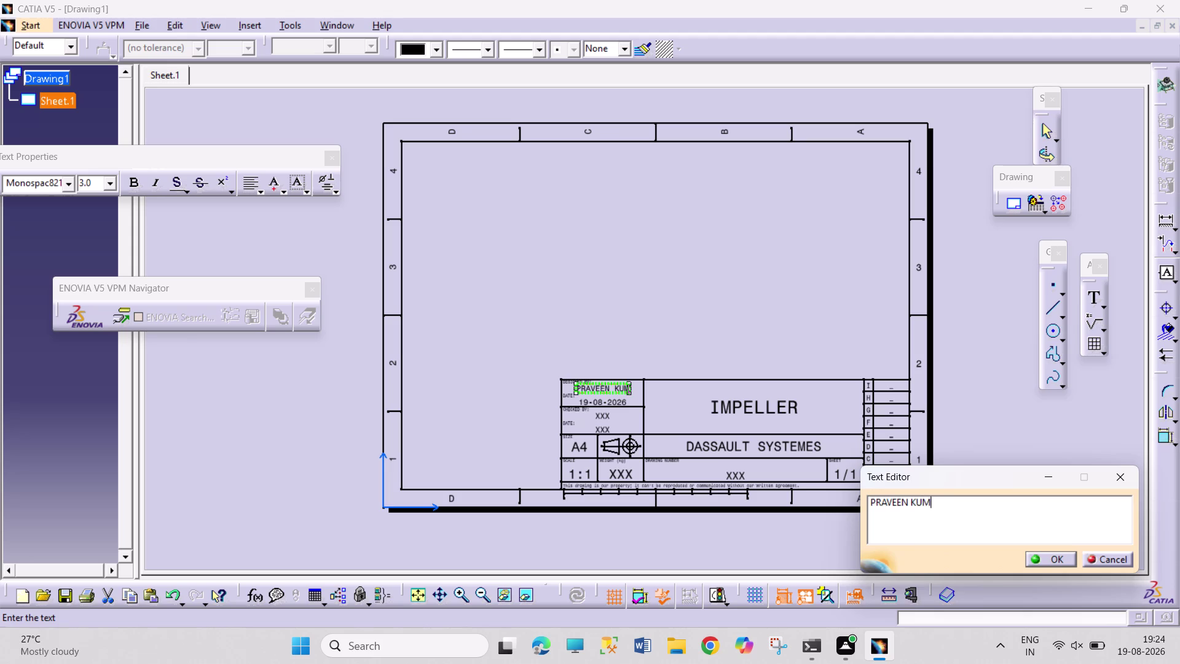
text(AR)
key(Return)
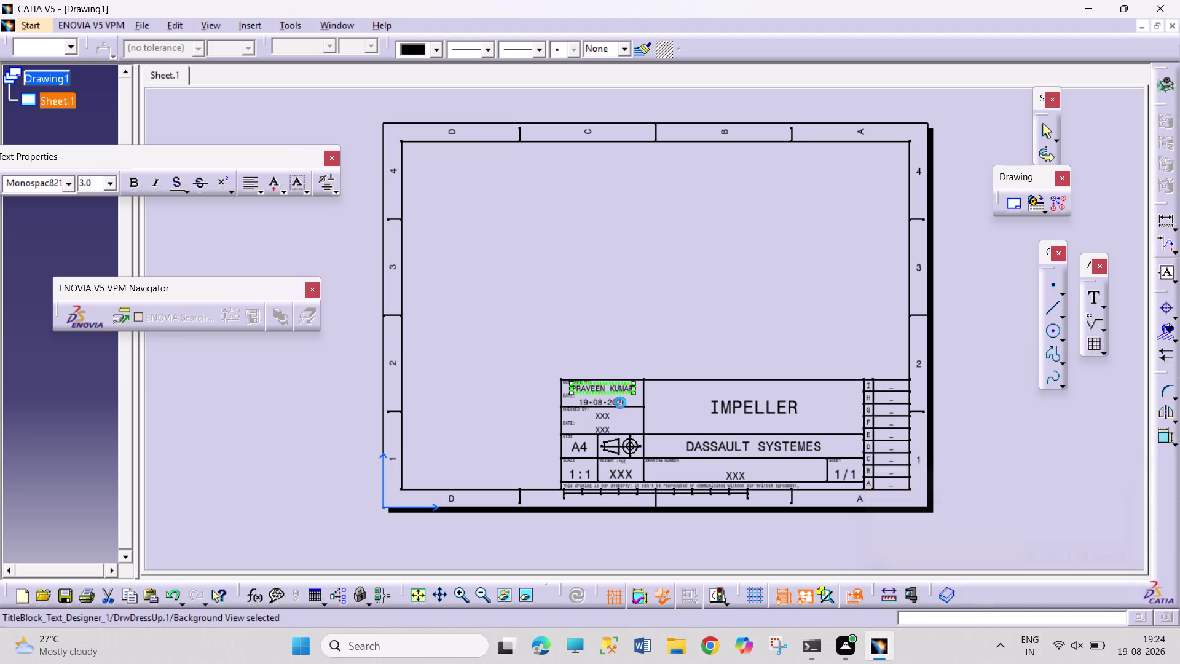
click(985, 475)
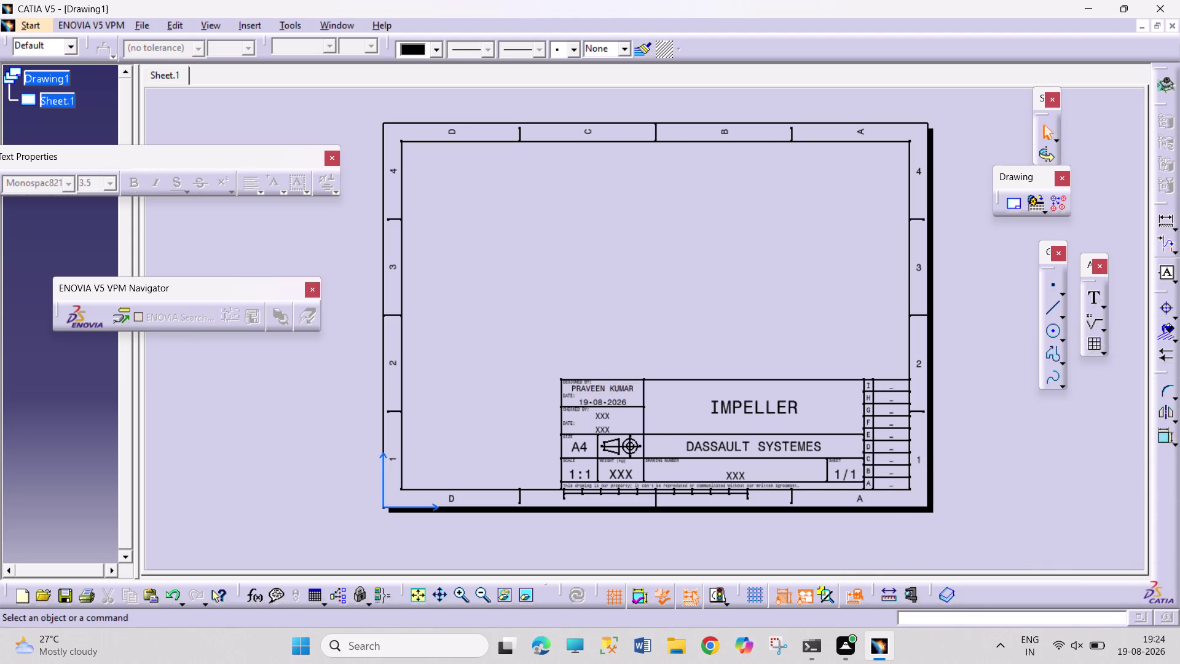
Insert the initial 'T.' before the designer's name.
double_click(633, 390)
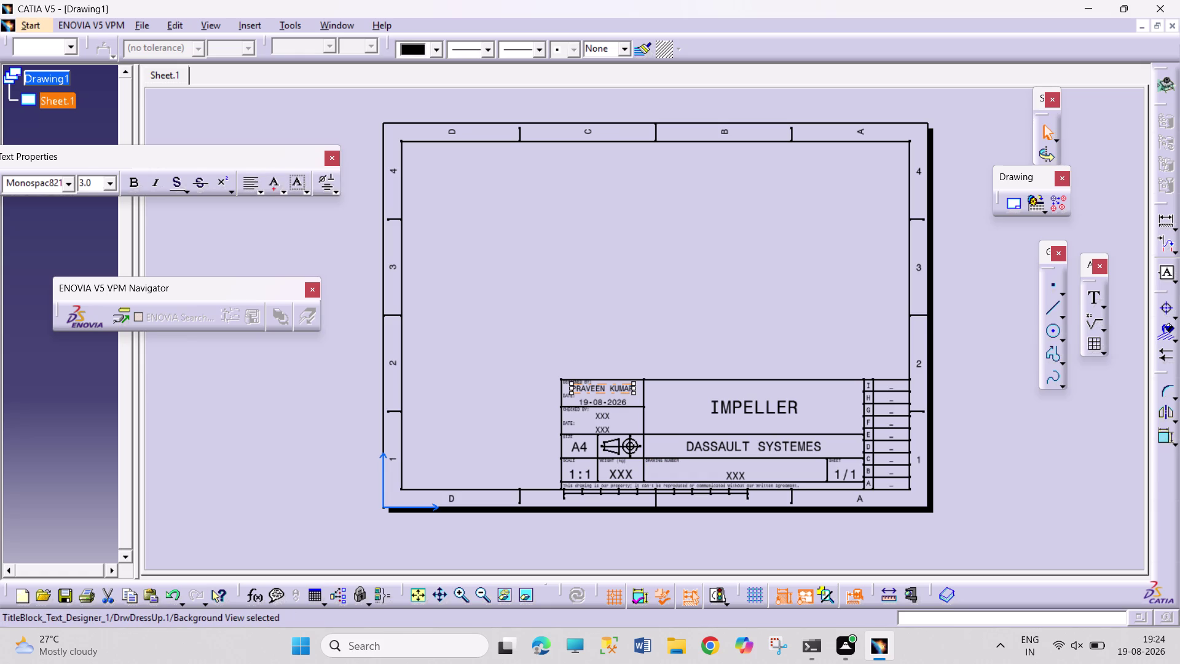
double_click(605, 389)
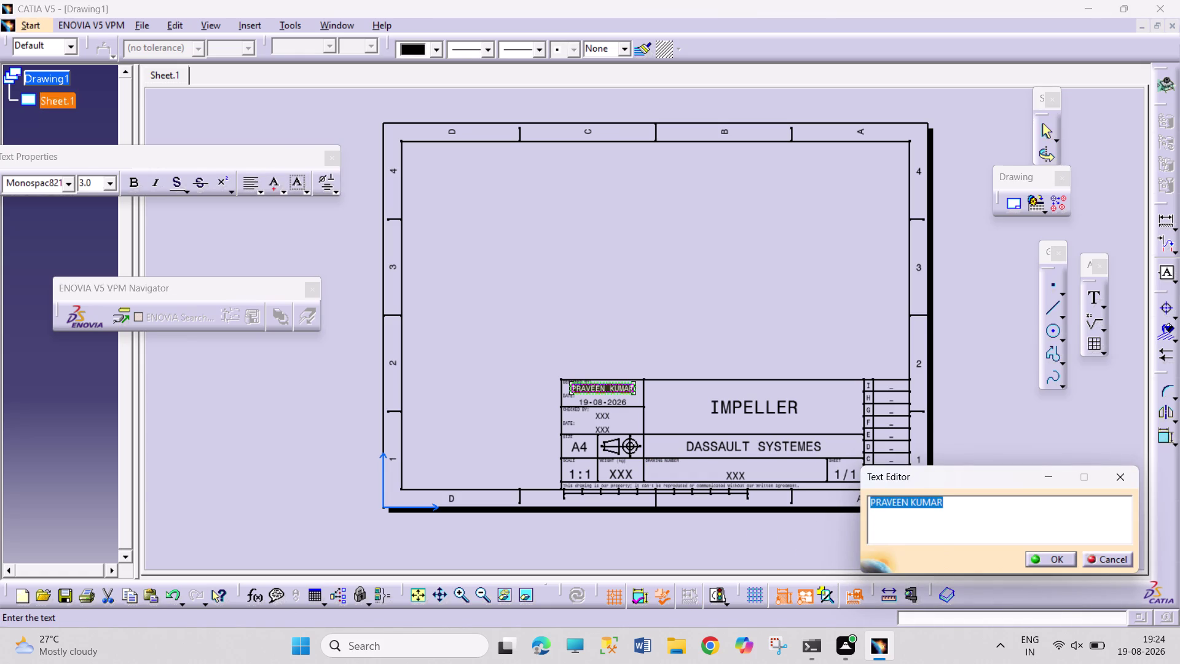
click(872, 504)
key(t)
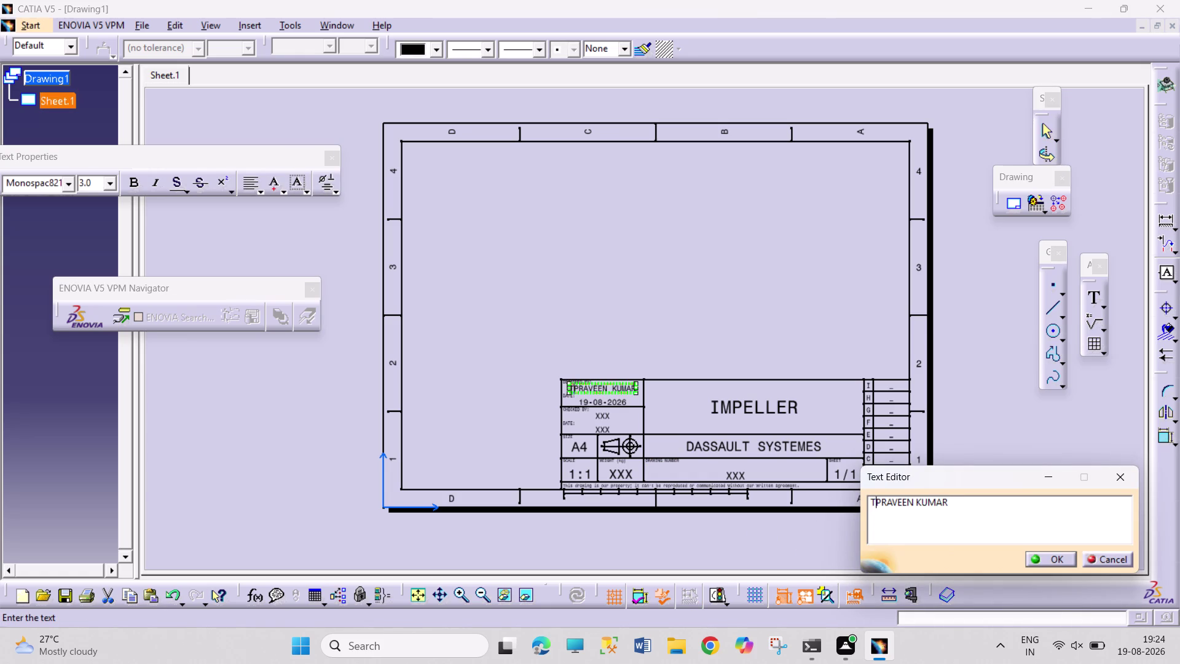
key(period)
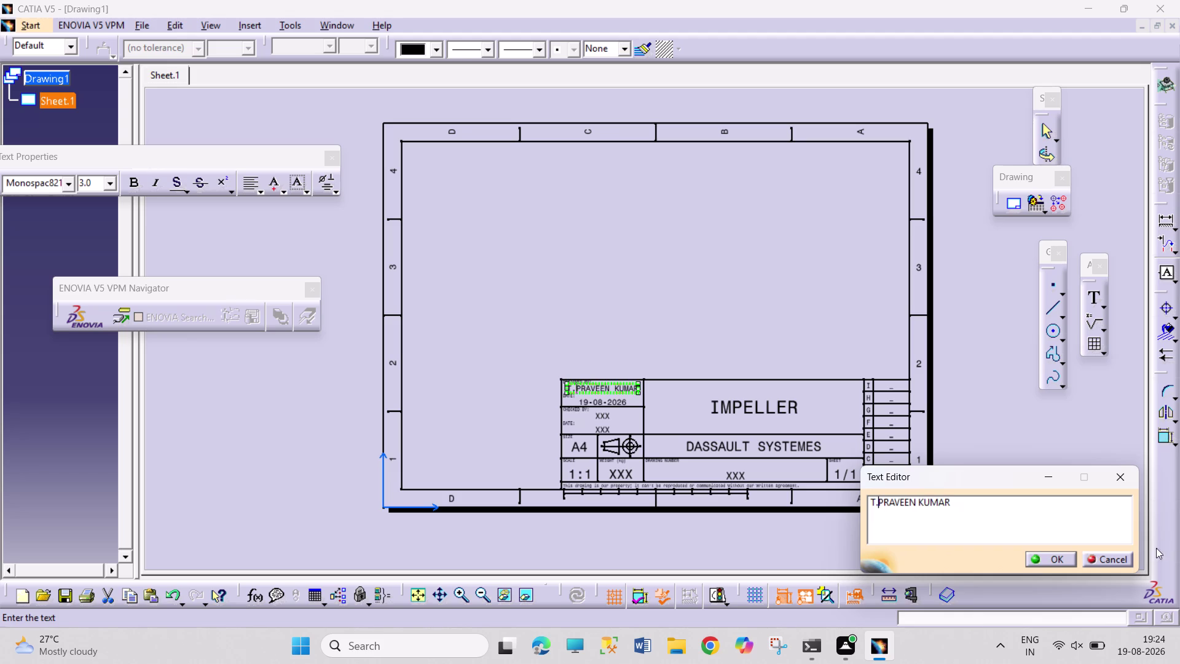
click(1021, 511)
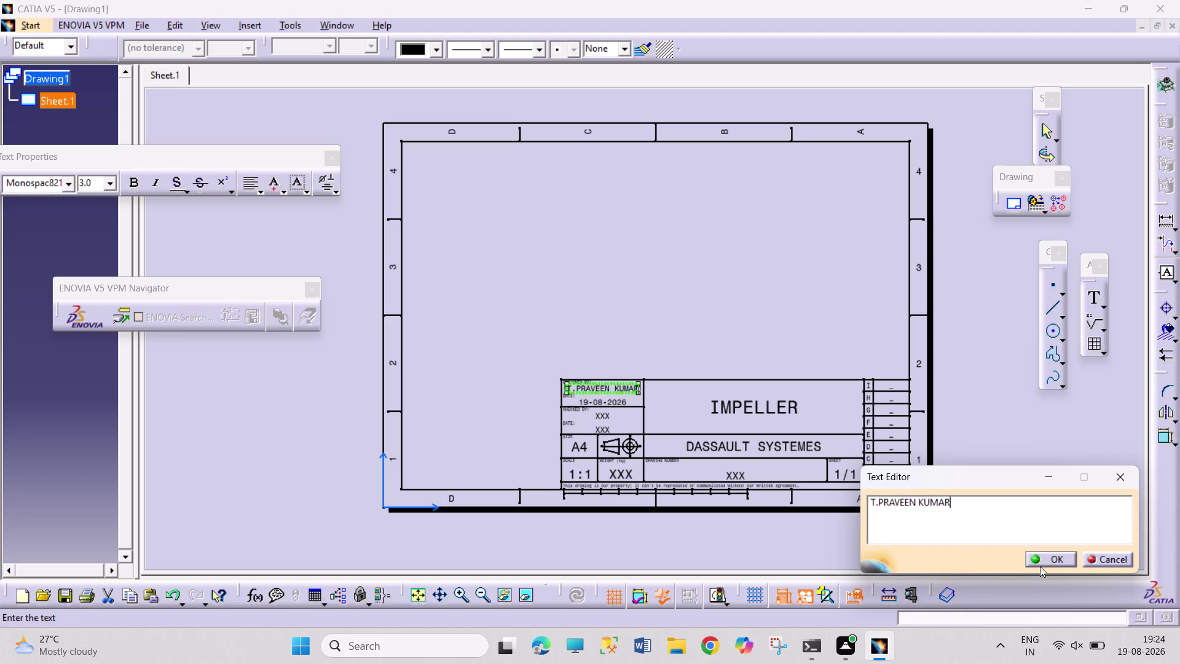
click(1040, 566)
click(1018, 462)
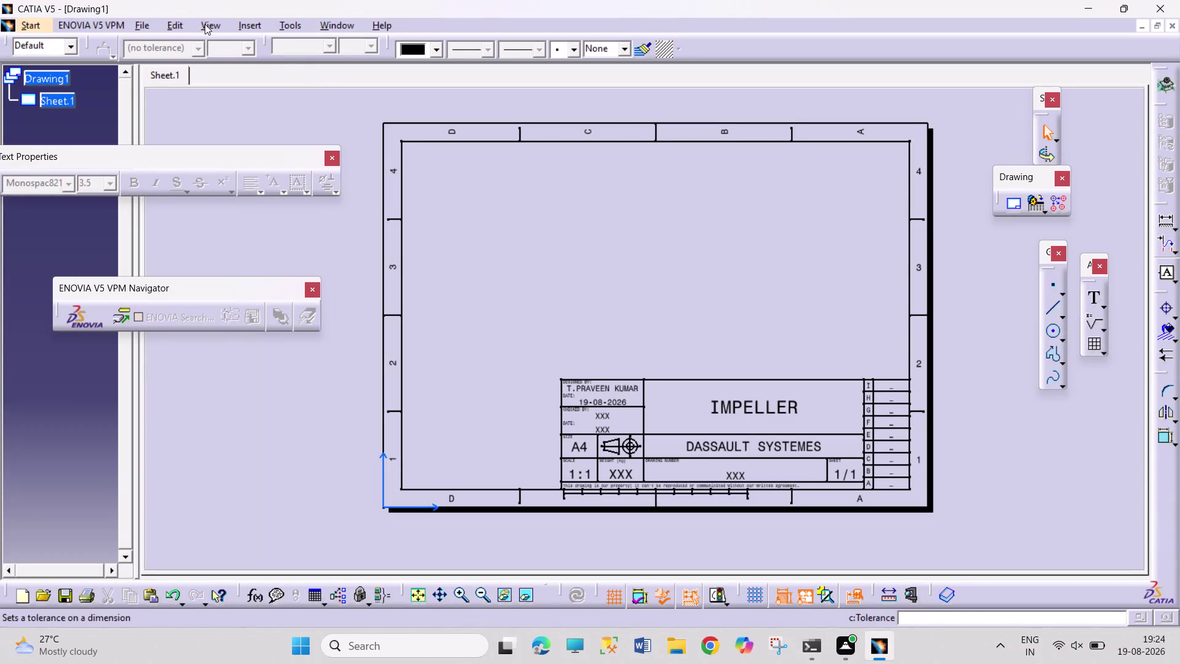
click(184, 27)
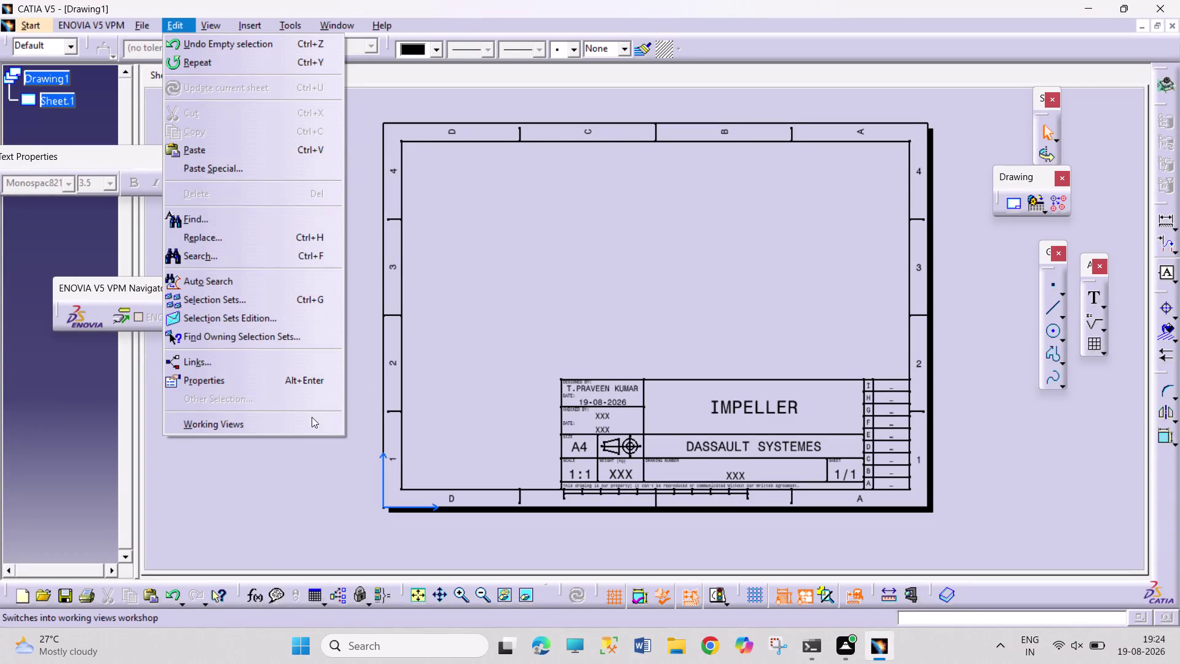
Switch to working views and start a Front View projection.
click(282, 422)
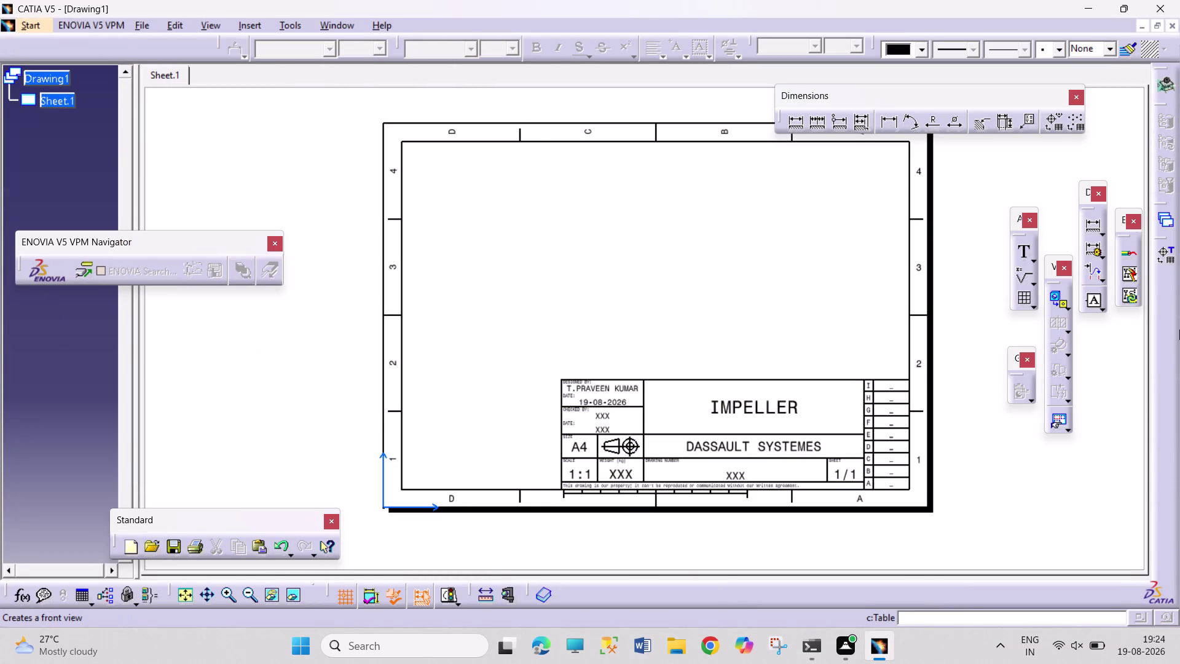
click(251, 21)
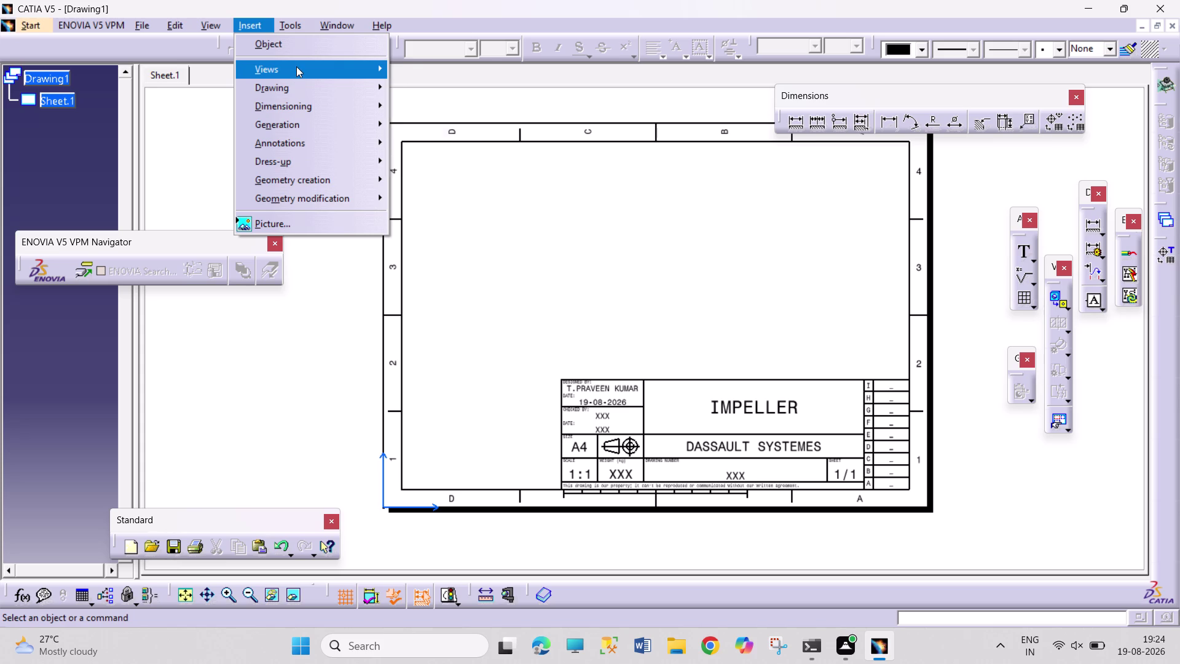
click(297, 66)
click(479, 62)
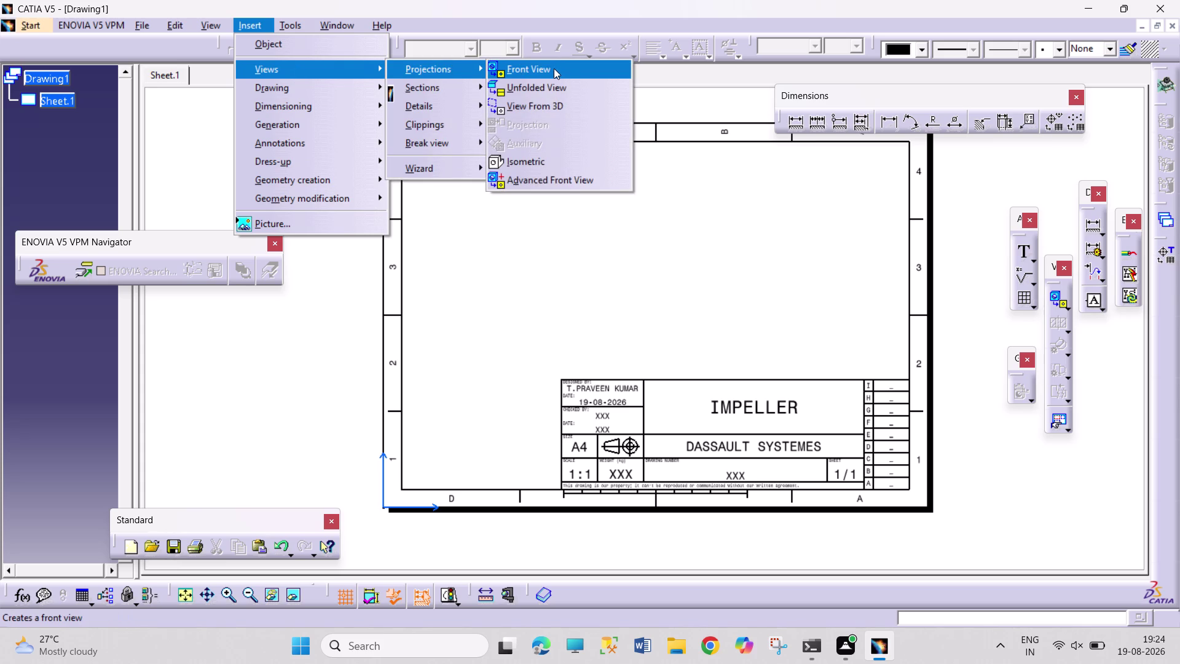
click(577, 69)
Pick a reference face on IMPELLER 1.1.CATPart to generate the front view.
click(340, 29)
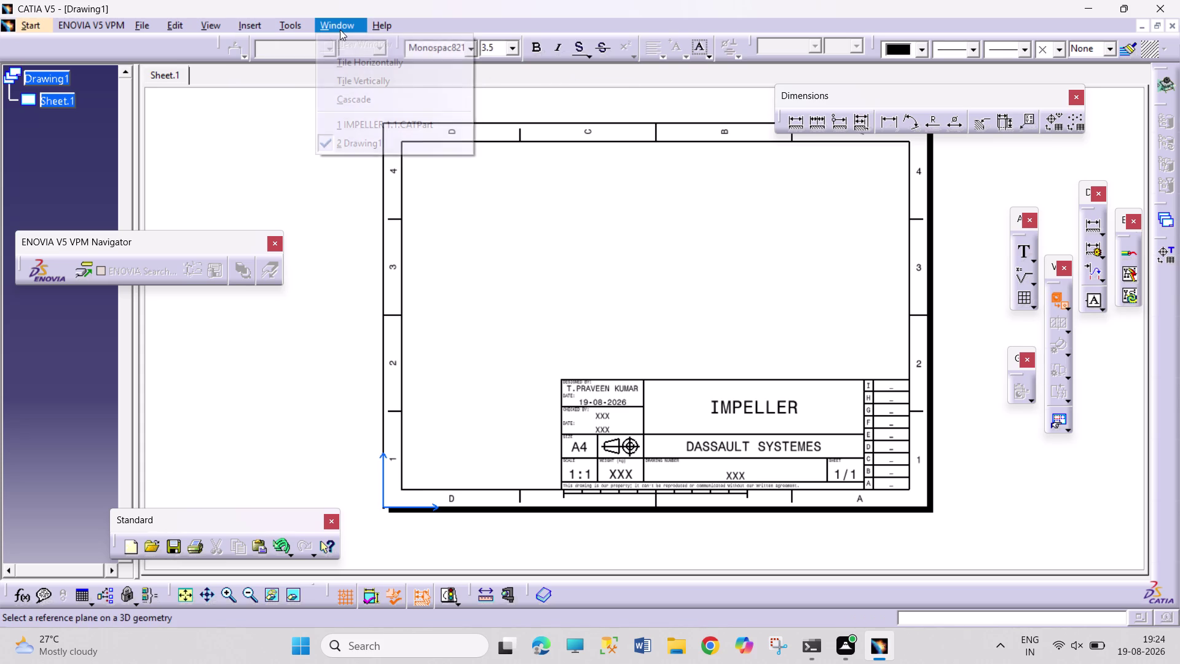
click(409, 121)
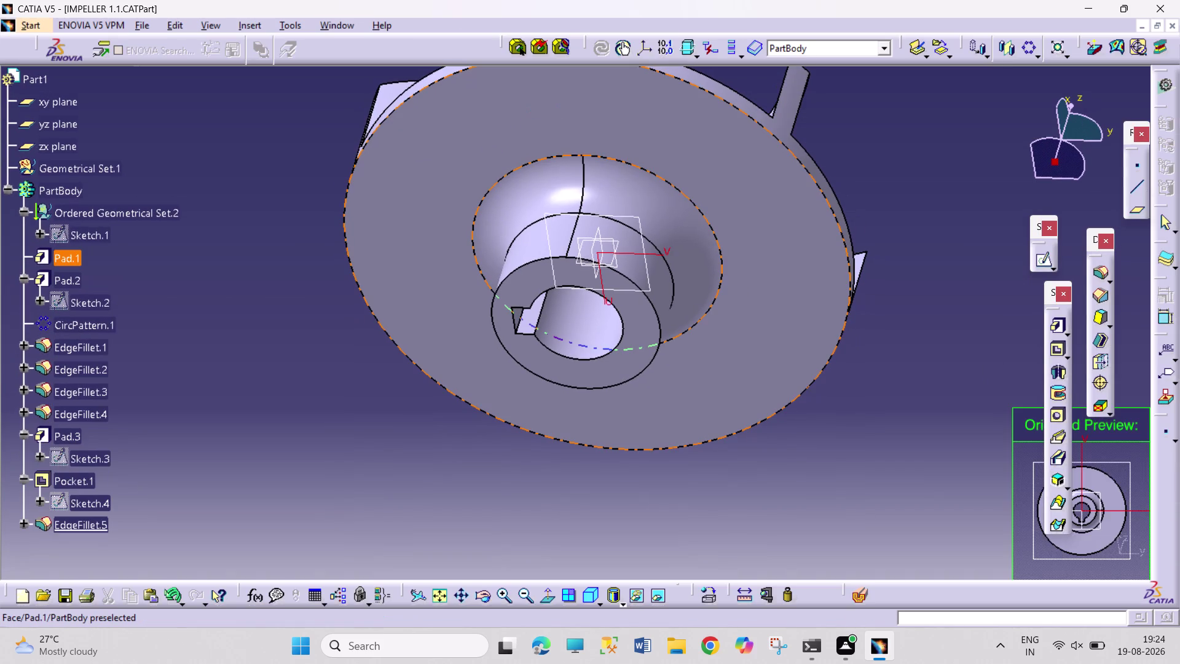
click(483, 589)
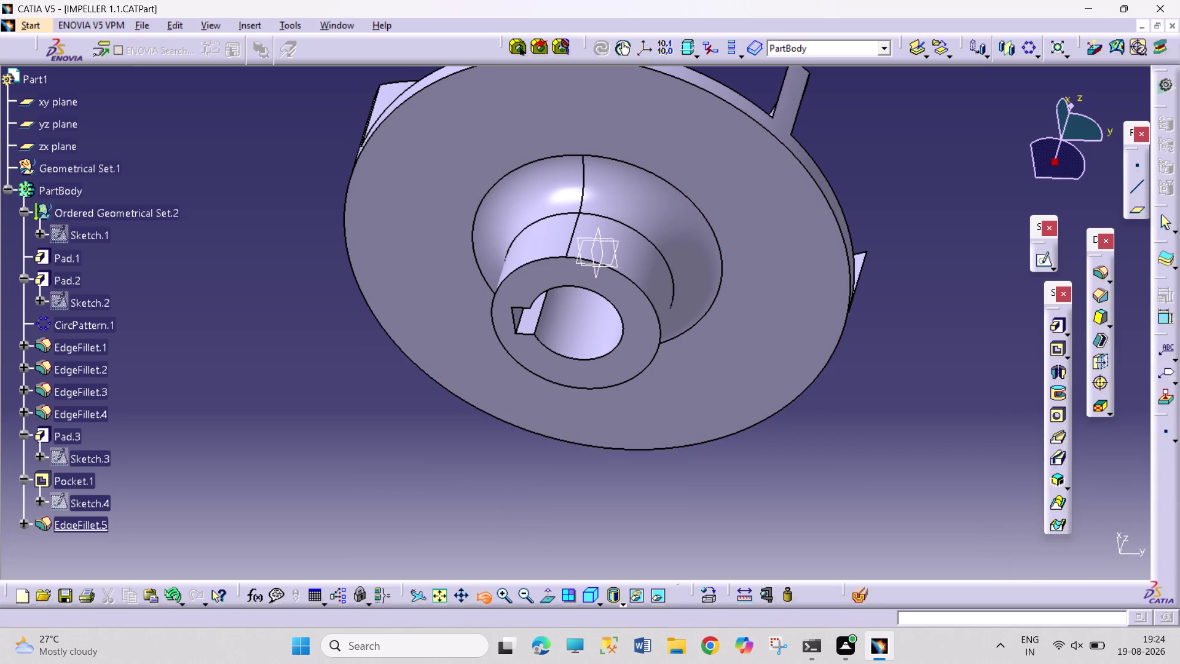
drag(863, 351, 535, 374)
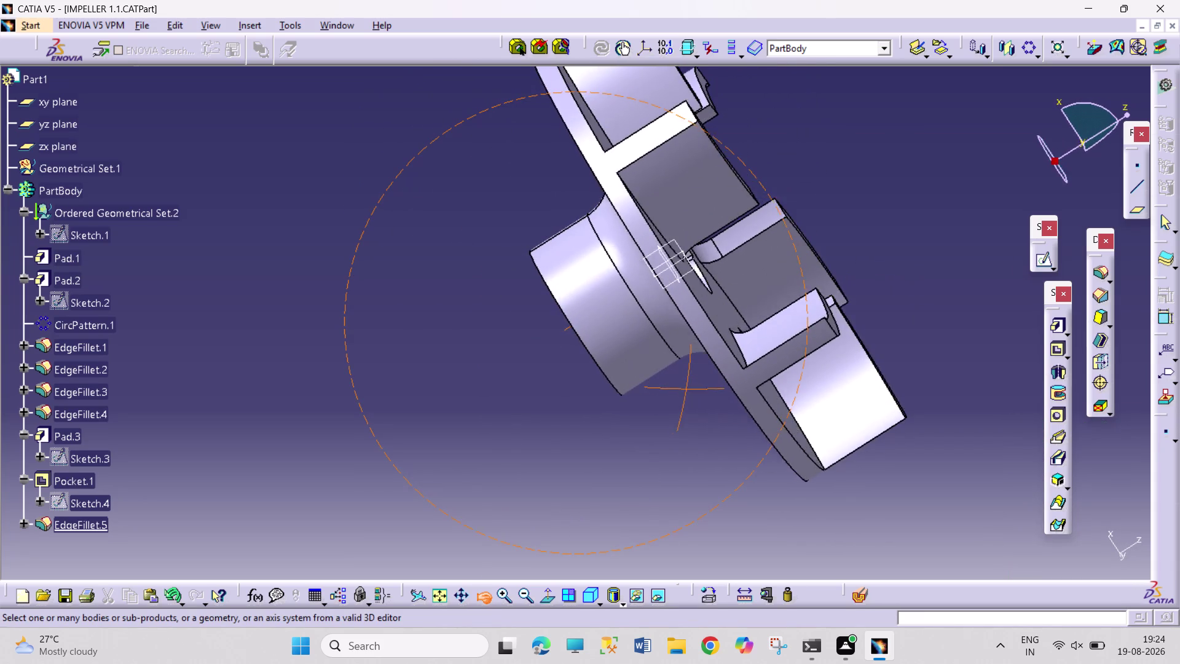
drag(535, 374, 351, 467)
click(638, 376)
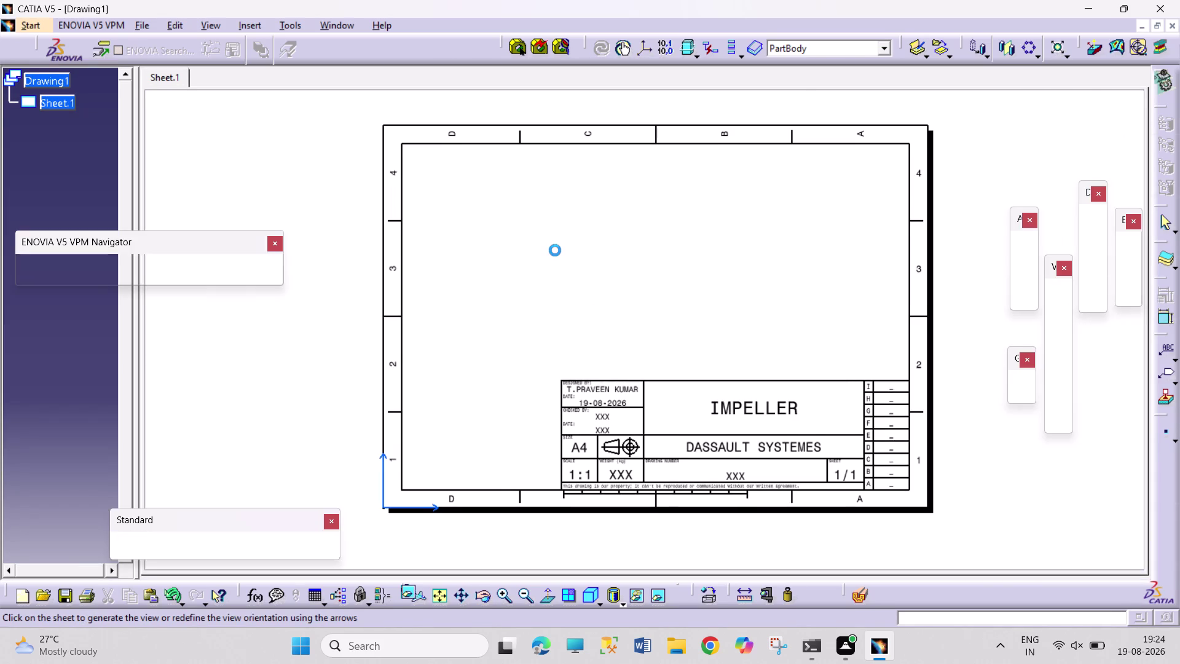
double_click(555, 250)
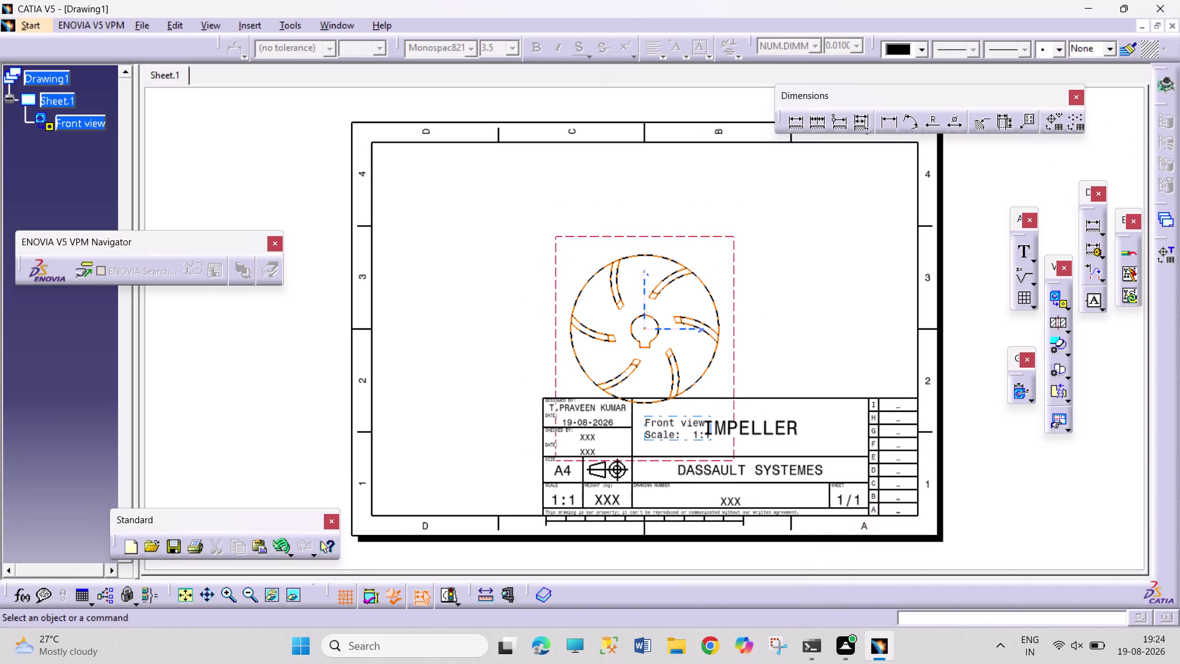
Move the front view to the sheet's upper left with its label beneath the impeller.
drag(555, 261, 387, 179)
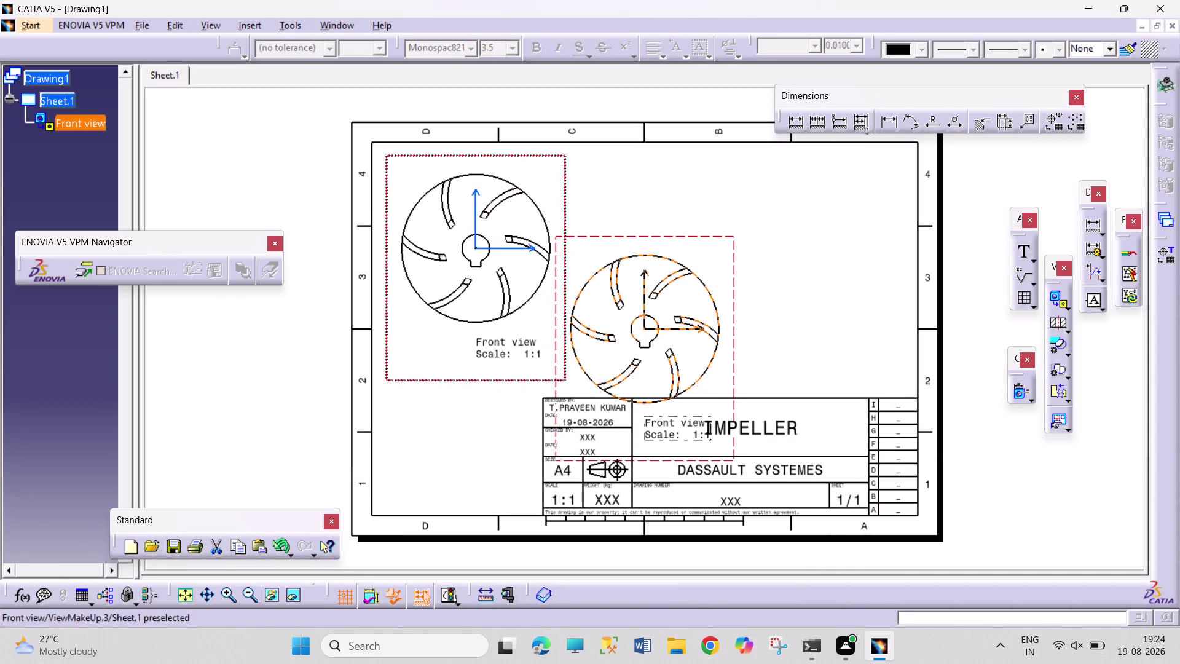
drag(387, 178, 386, 175)
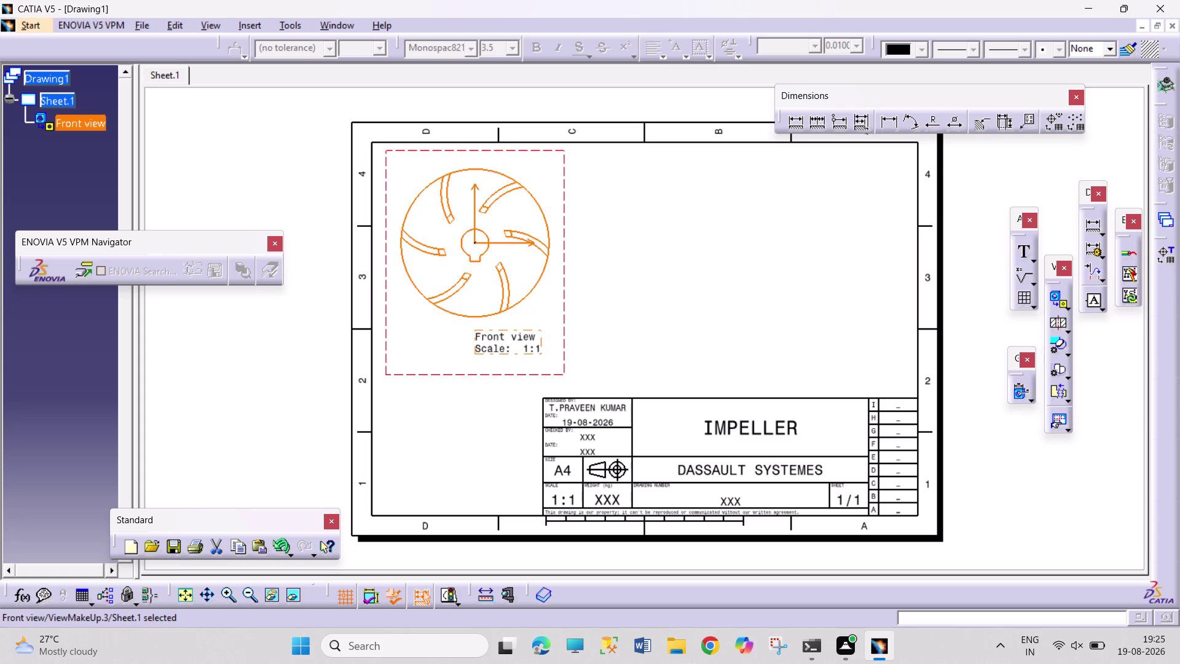
drag(517, 346, 462, 363)
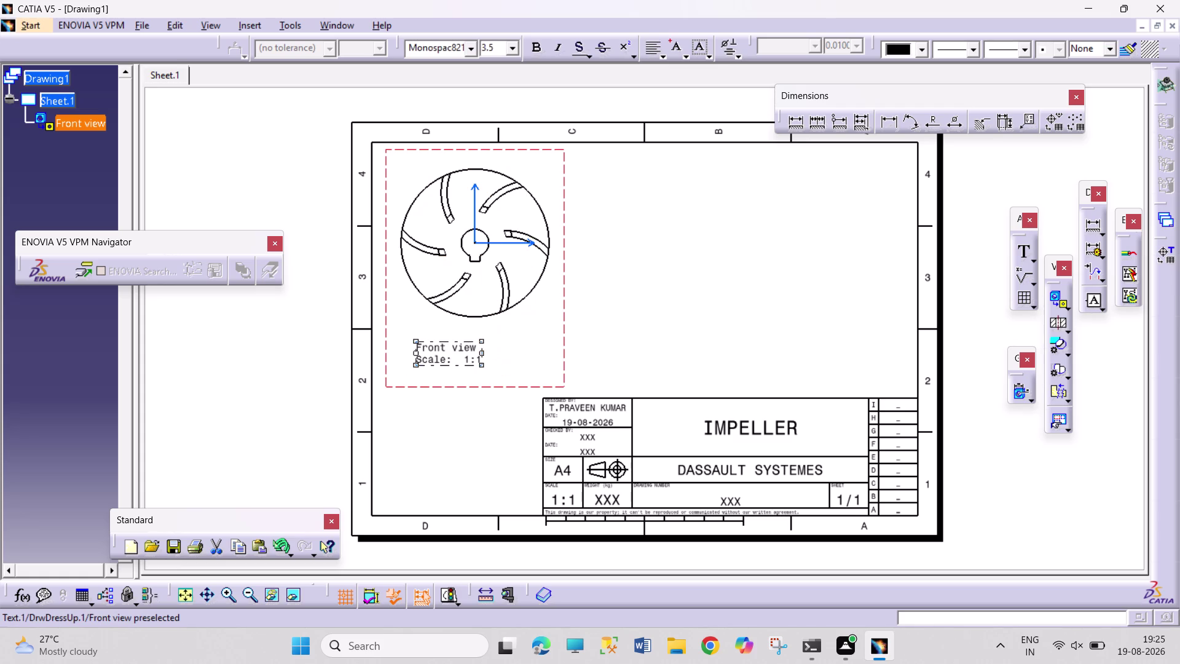
drag(461, 362, 479, 363)
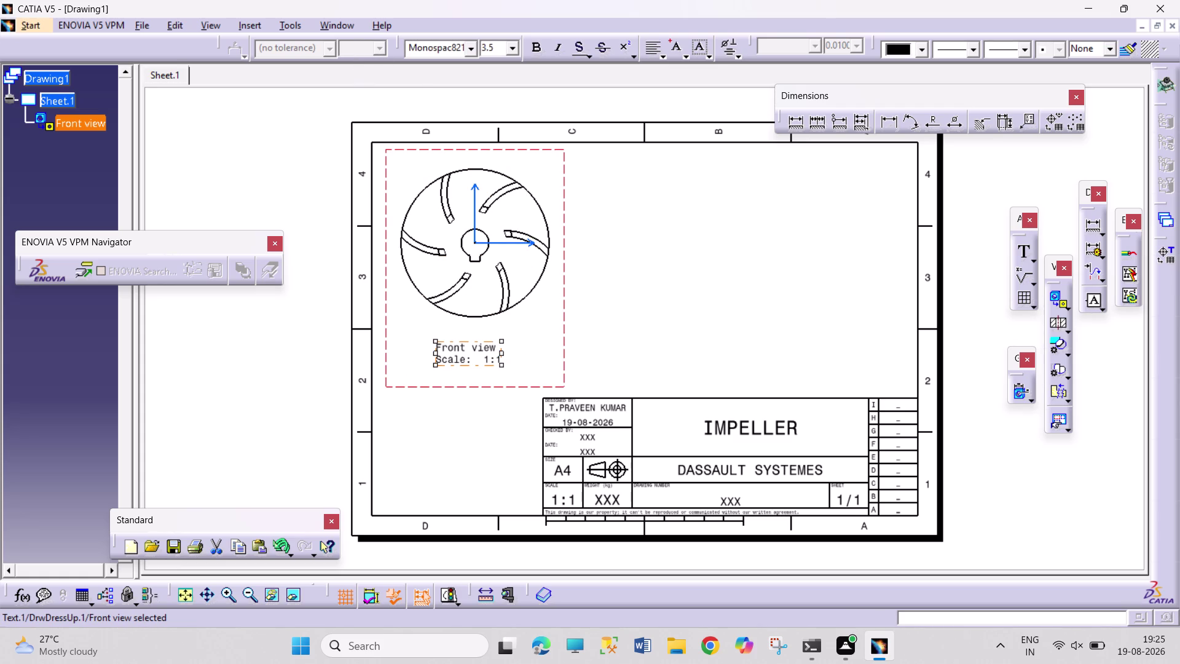
drag(564, 340, 571, 355)
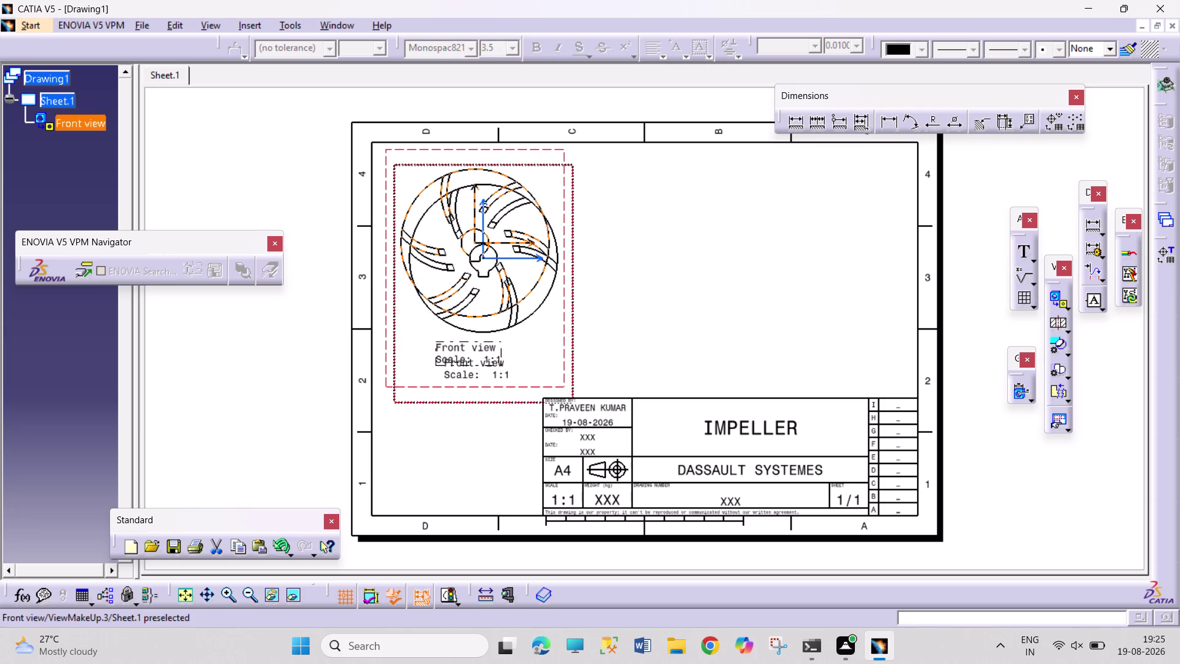
drag(571, 355, 571, 360)
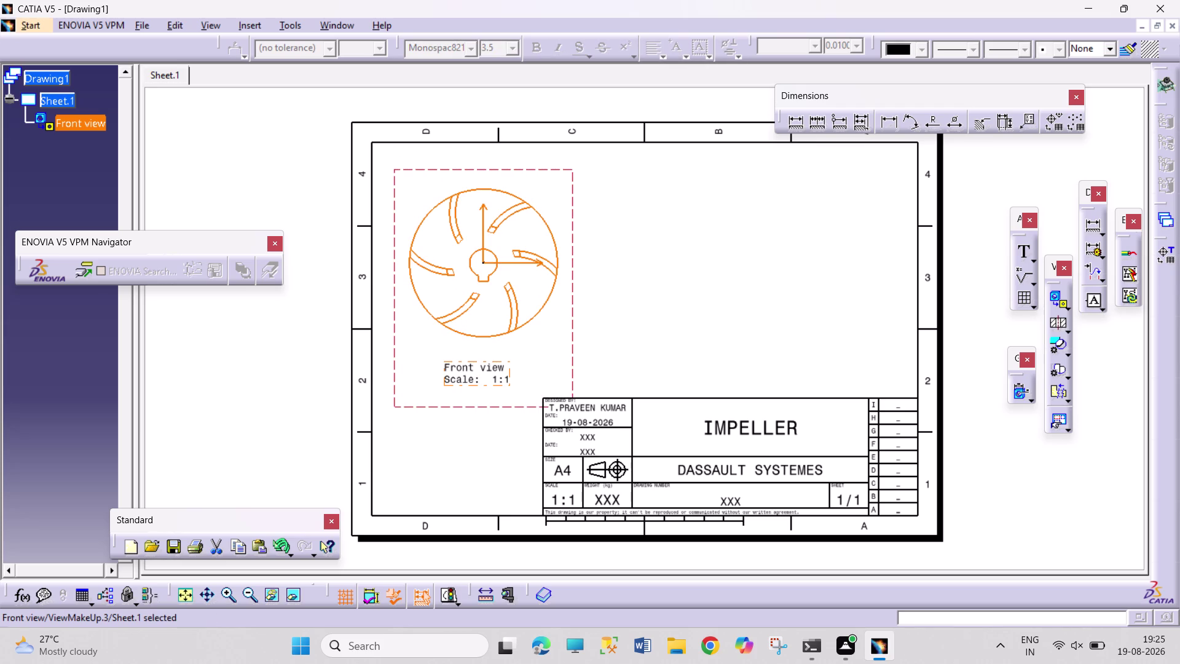
click(1055, 325)
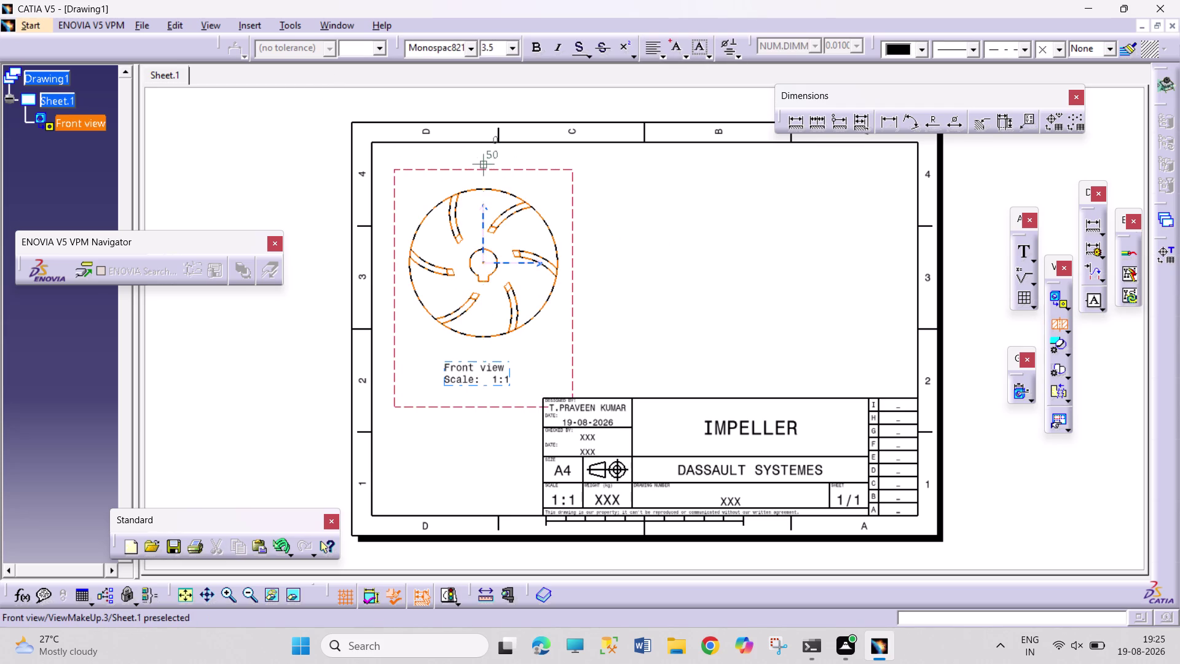
click(485, 169)
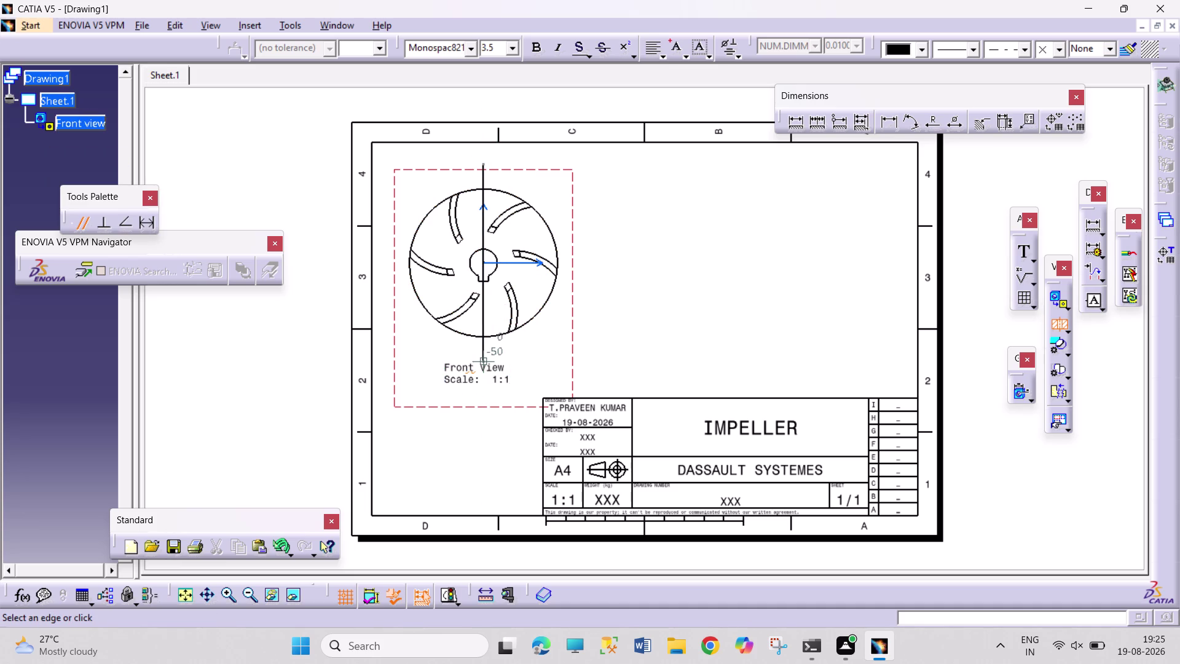
Finish the A-A cutting line below the impeller and place section view A-A right of the front view.
click(484, 353)
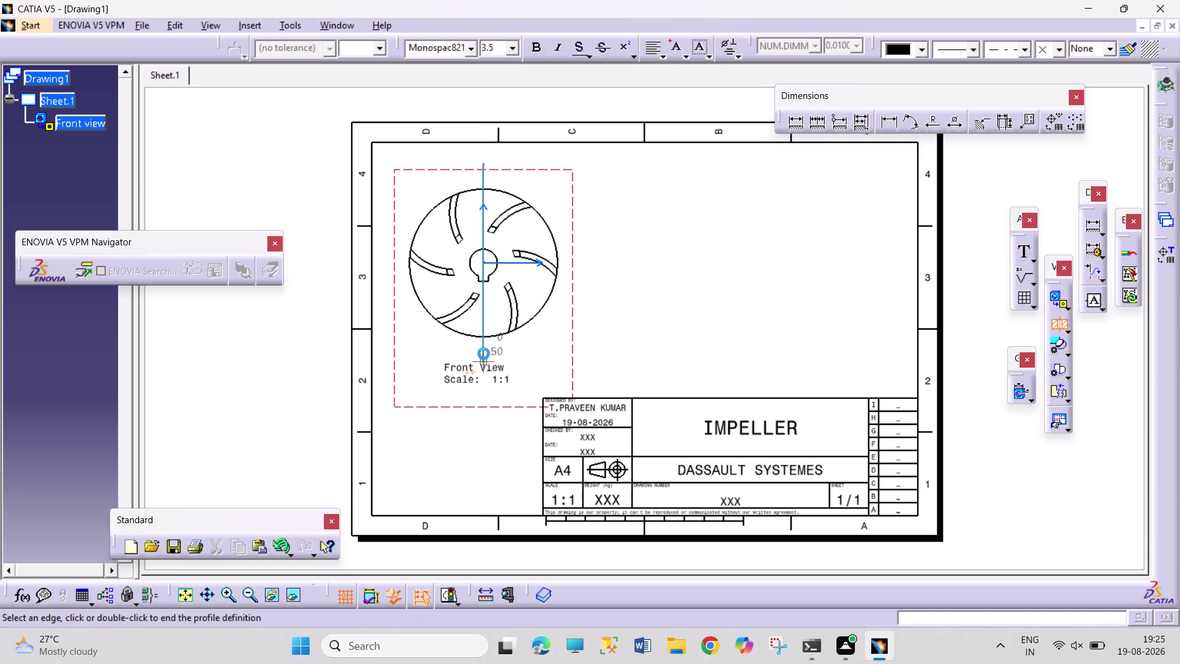
double_click(545, 347)
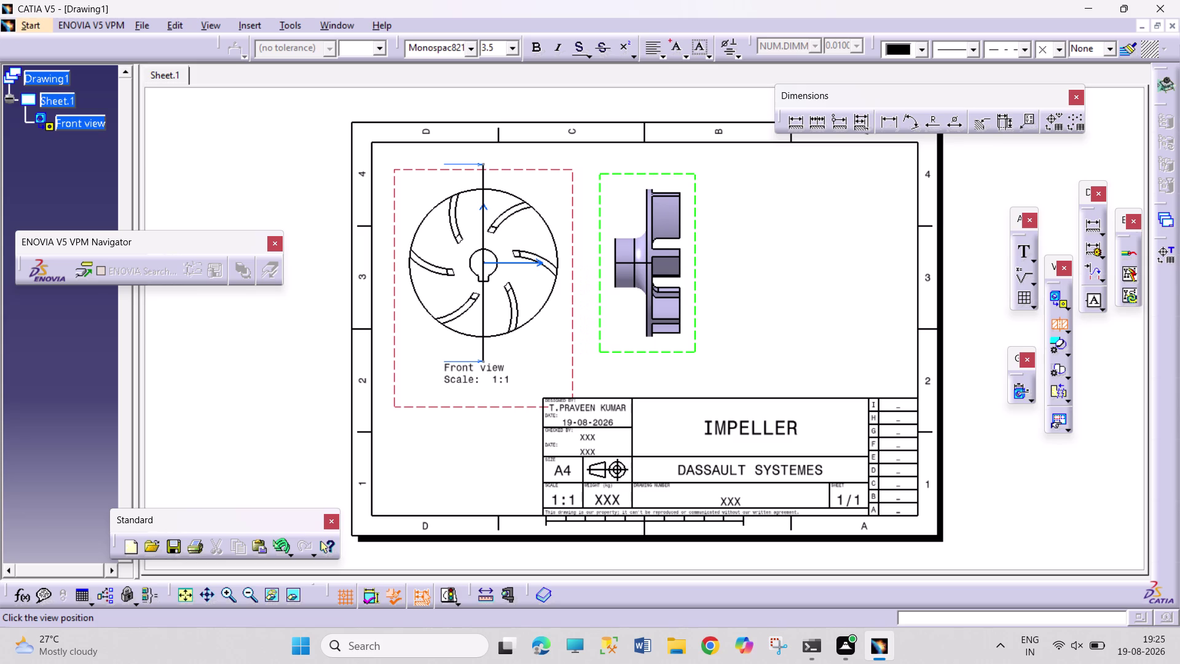
click(647, 323)
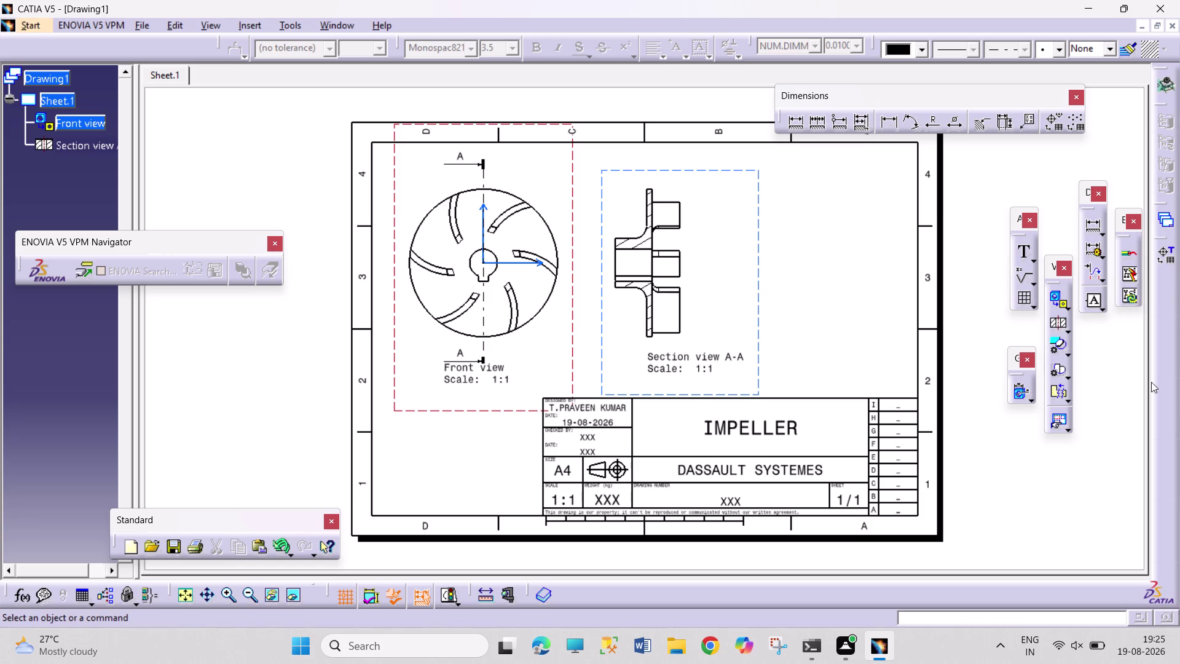
click(1073, 308)
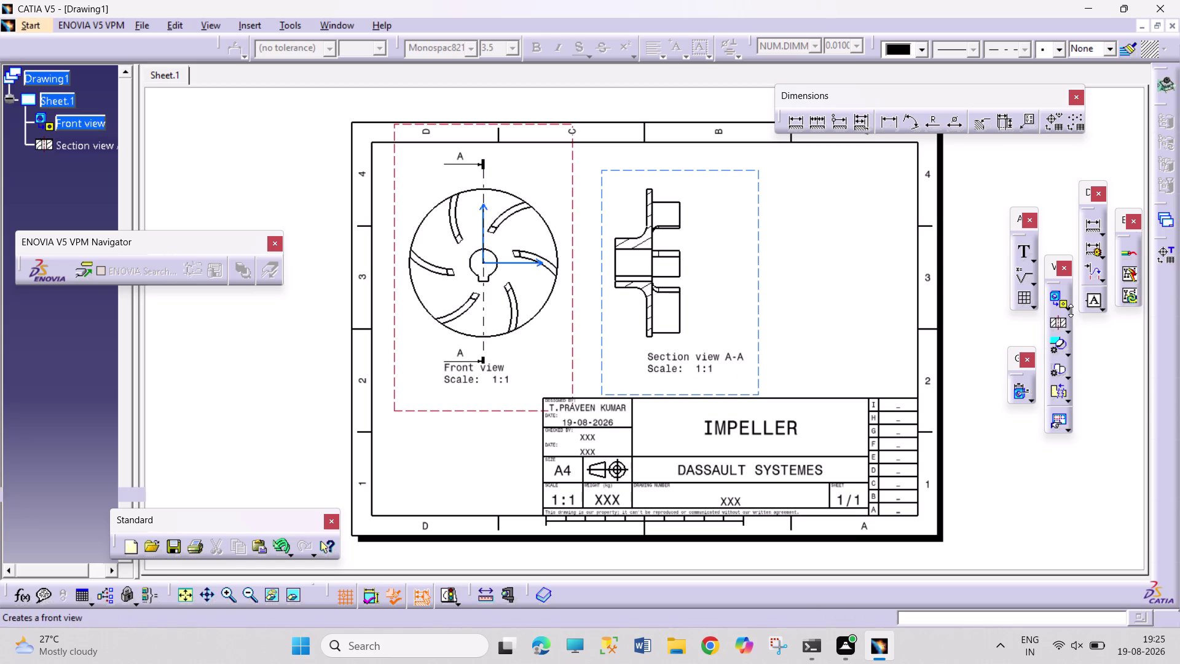
click(1071, 310)
click(1146, 328)
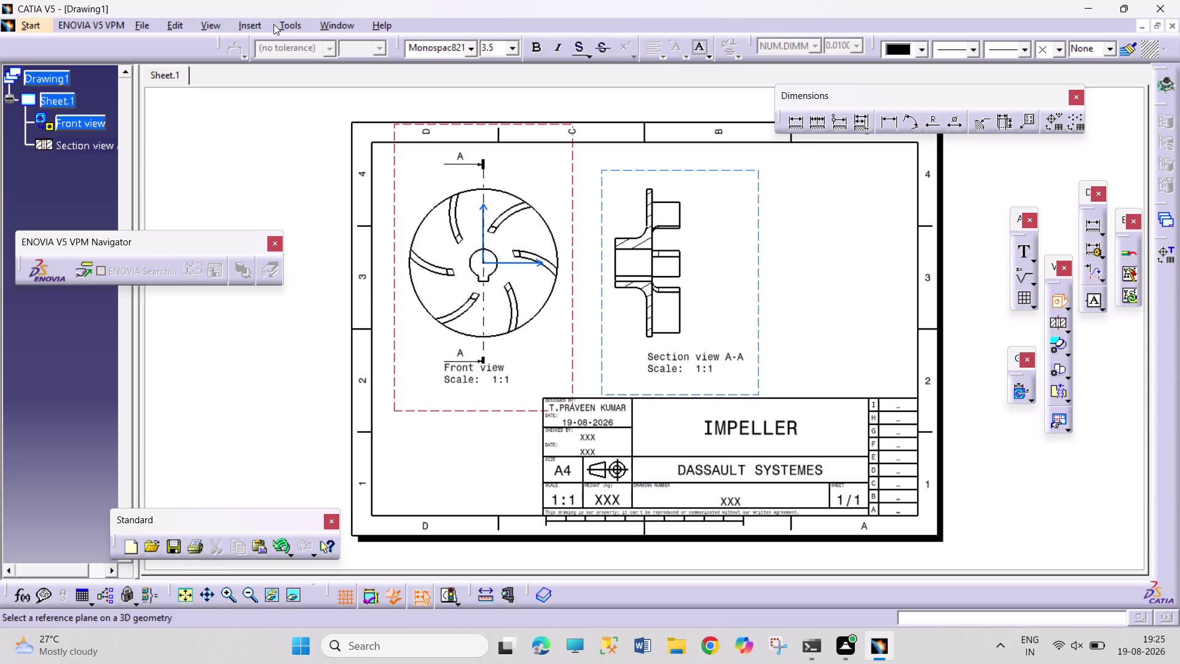
click(347, 25)
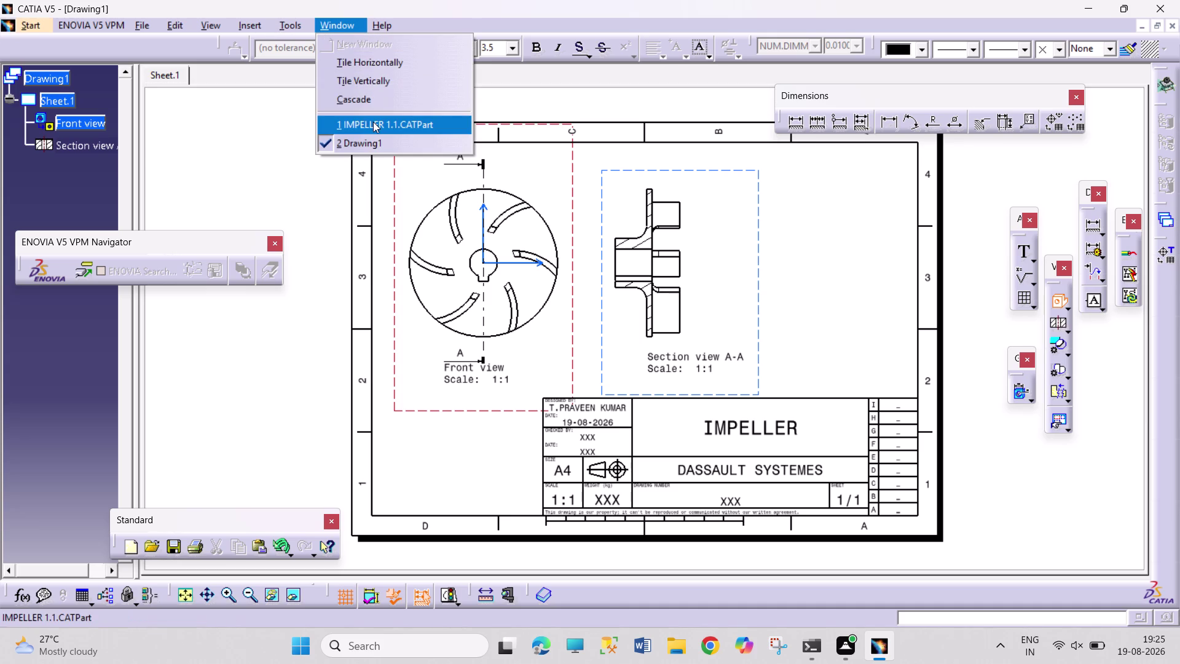
Create an isometric view from the IMPELLER part and position it beside section A-A.
click(373, 122)
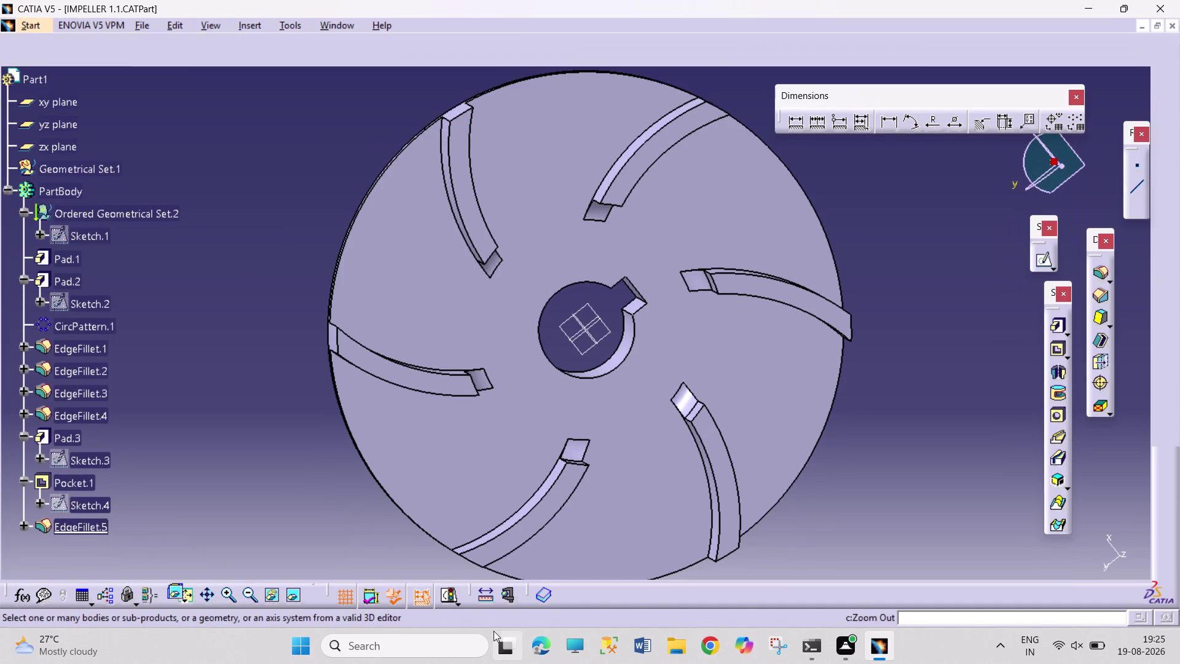
click(587, 595)
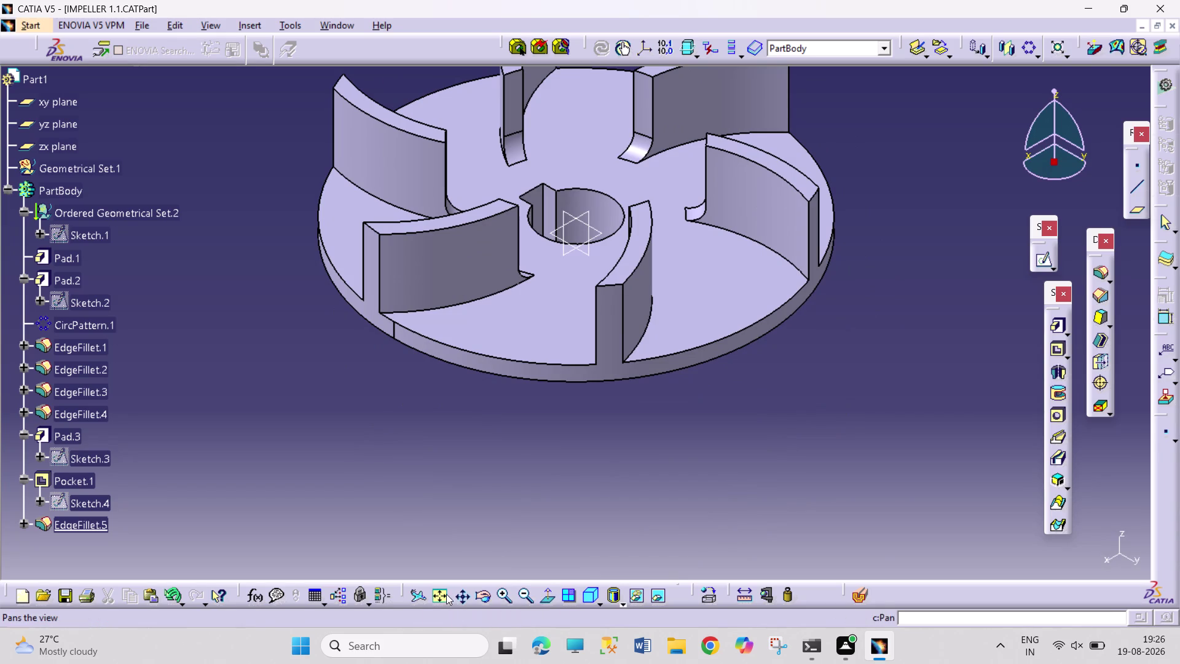
click(443, 594)
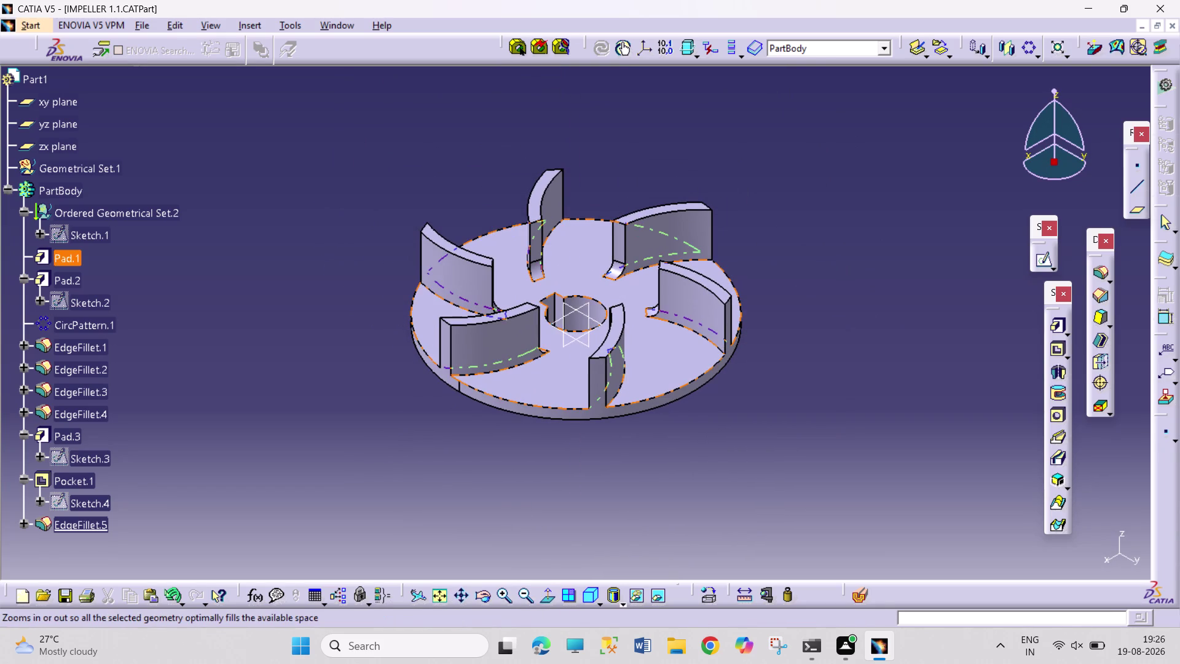
click(670, 369)
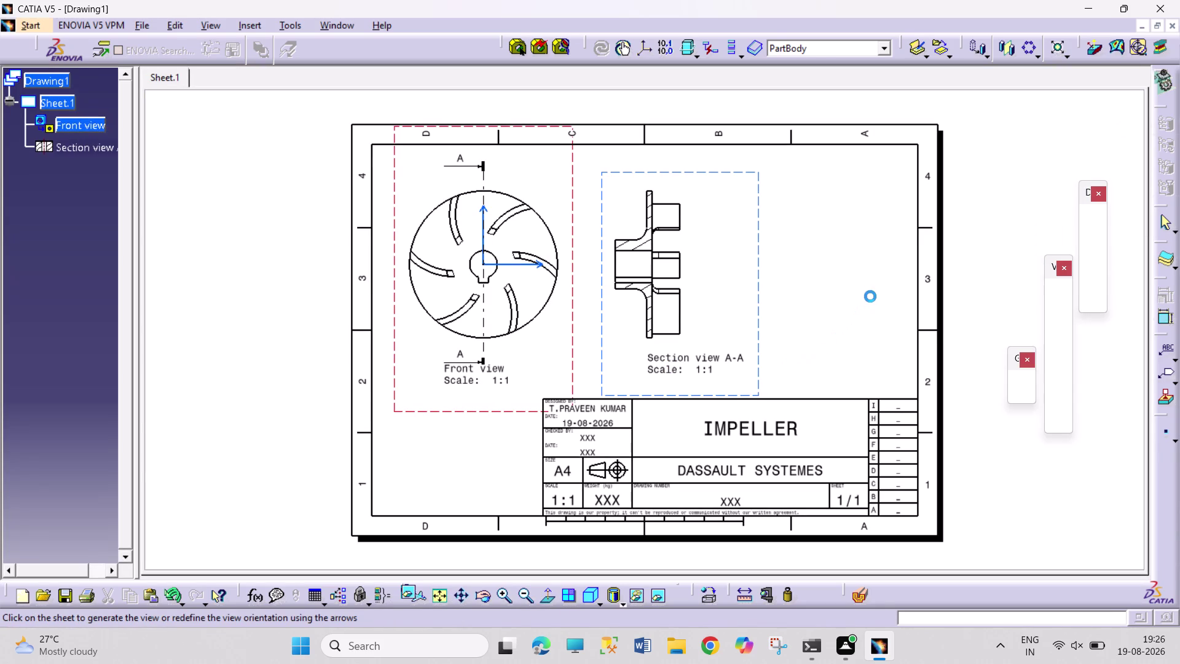
double_click(871, 297)
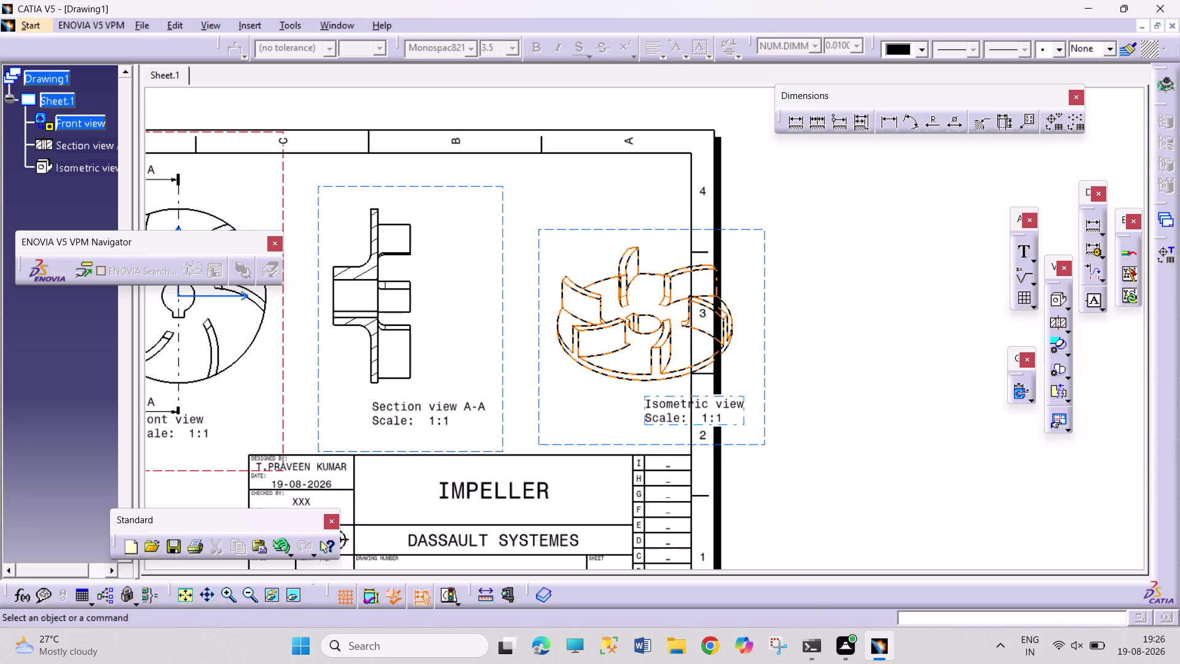
drag(765, 340, 713, 333)
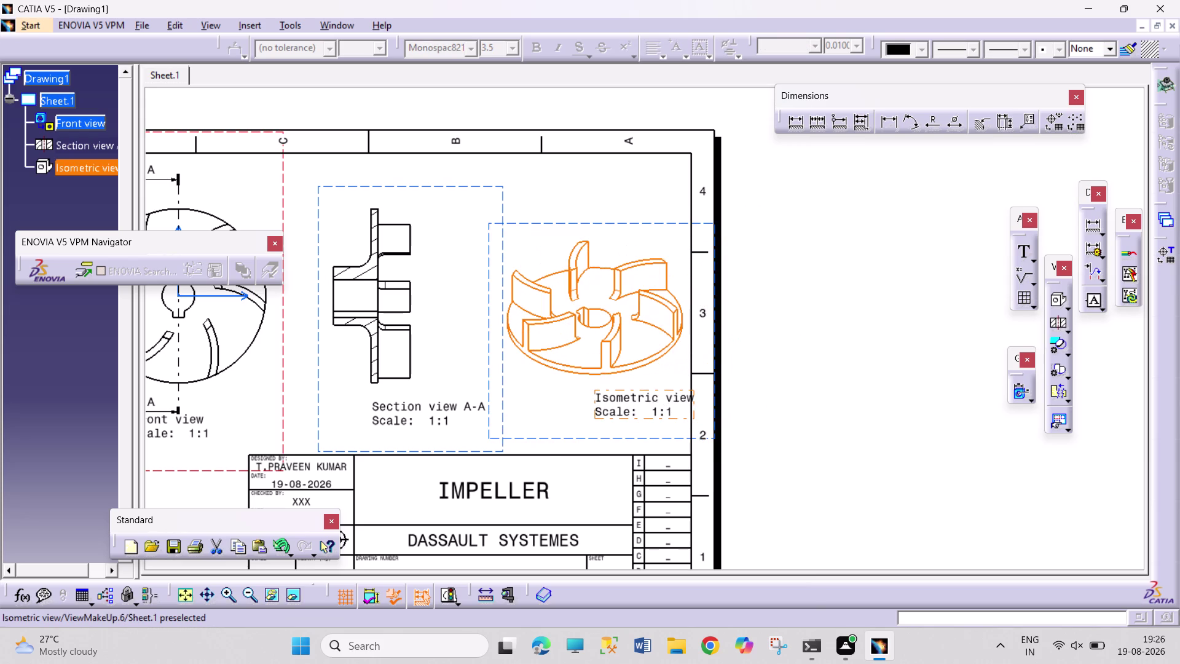
click(835, 372)
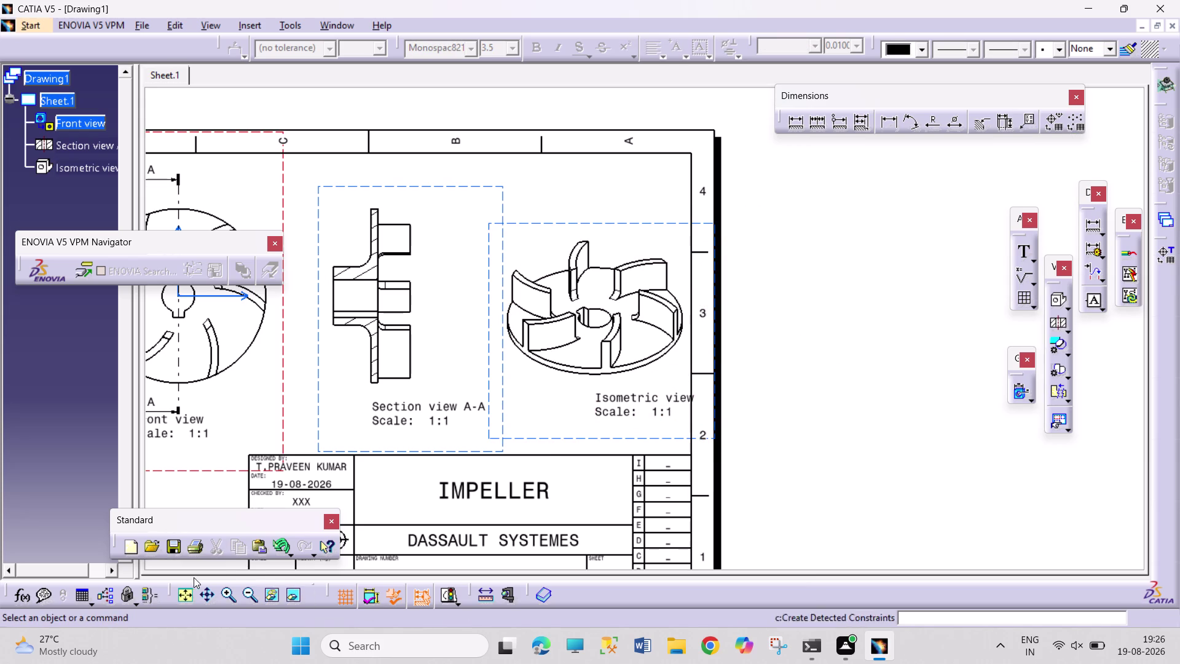
click(205, 586)
drag(262, 407, 475, 417)
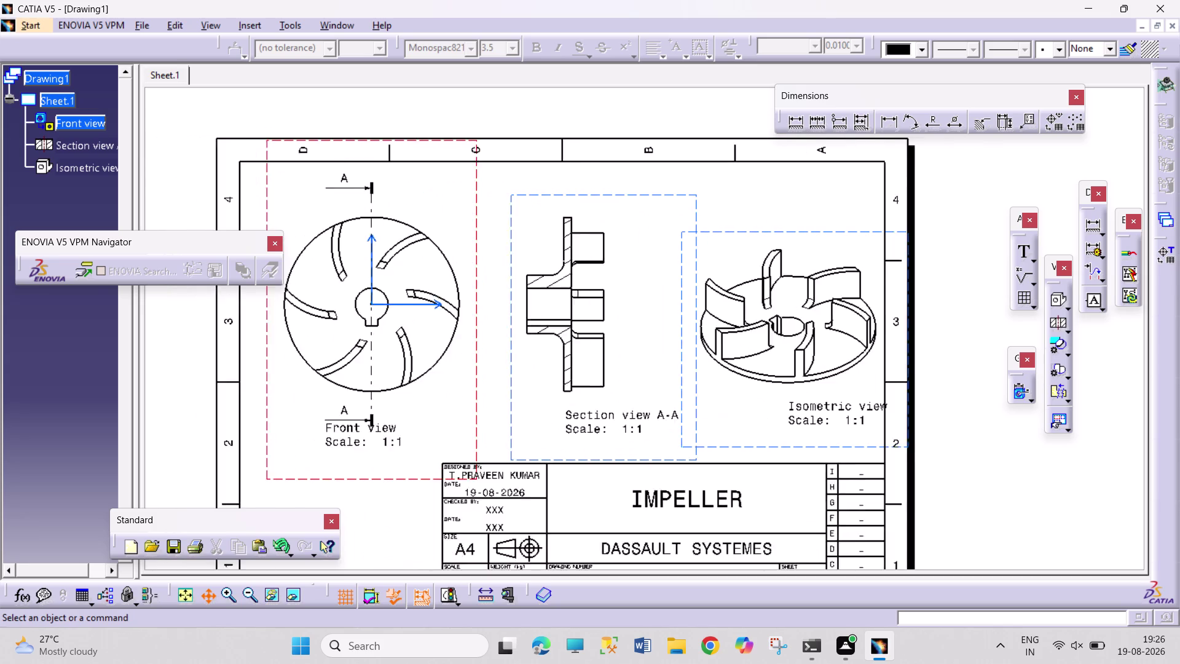
drag(475, 417, 530, 419)
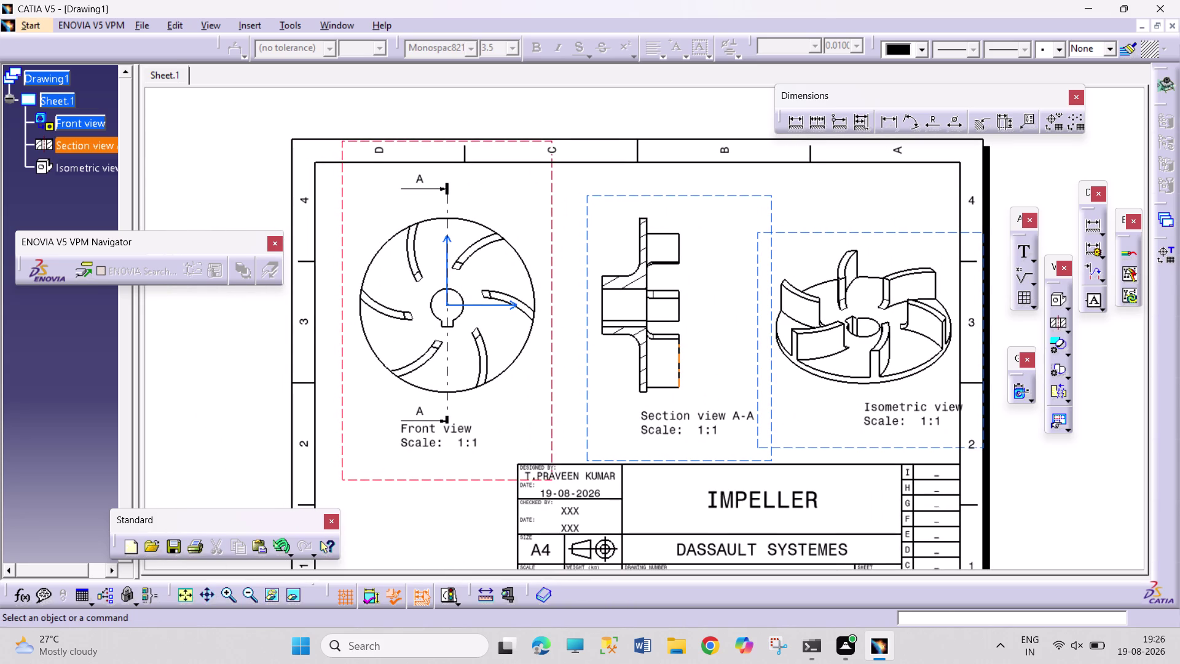
click(883, 126)
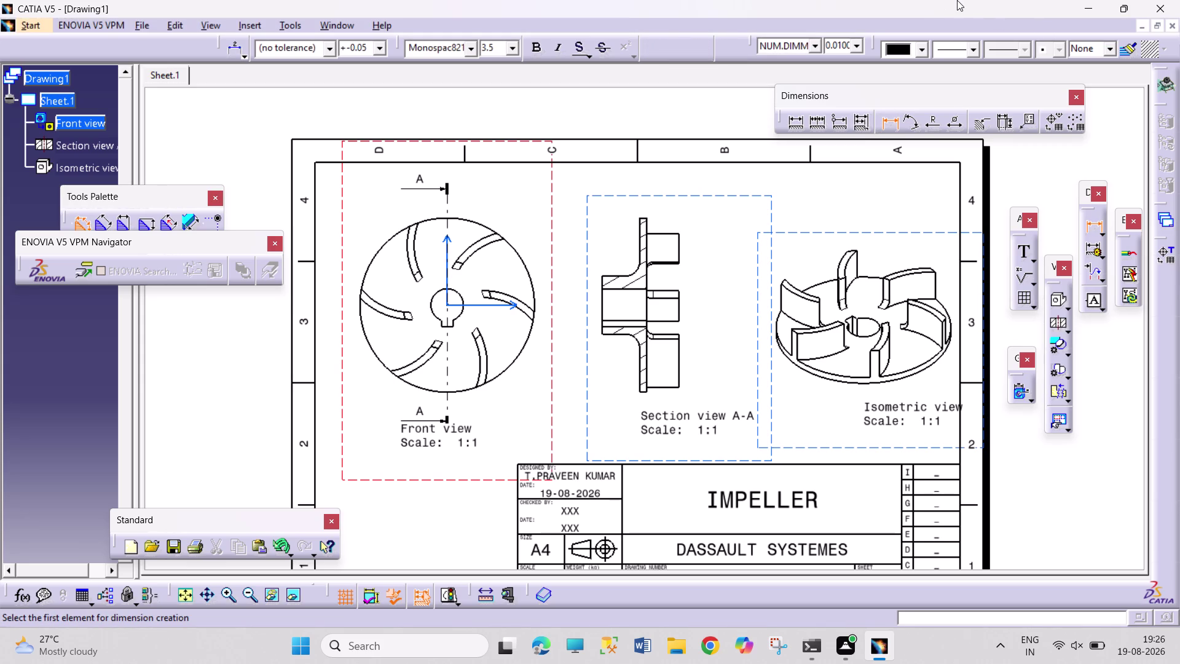
Add radius dimensions R31 and R28 to the blade's outer and inner arcs.
click(939, 120)
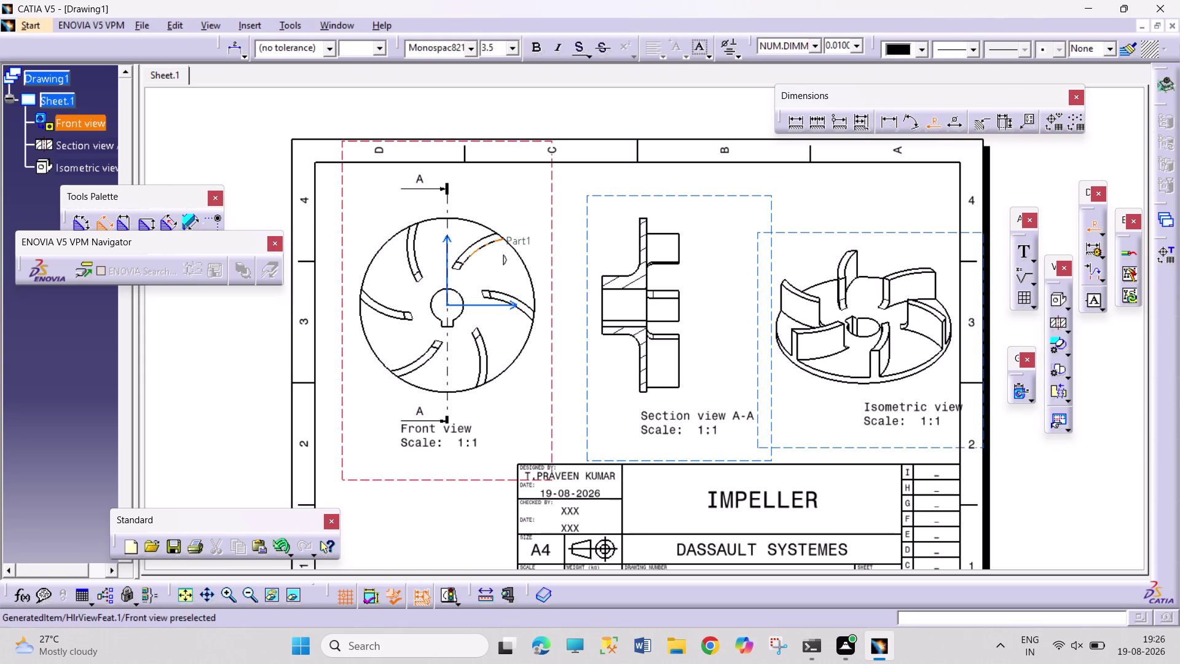
click(481, 240)
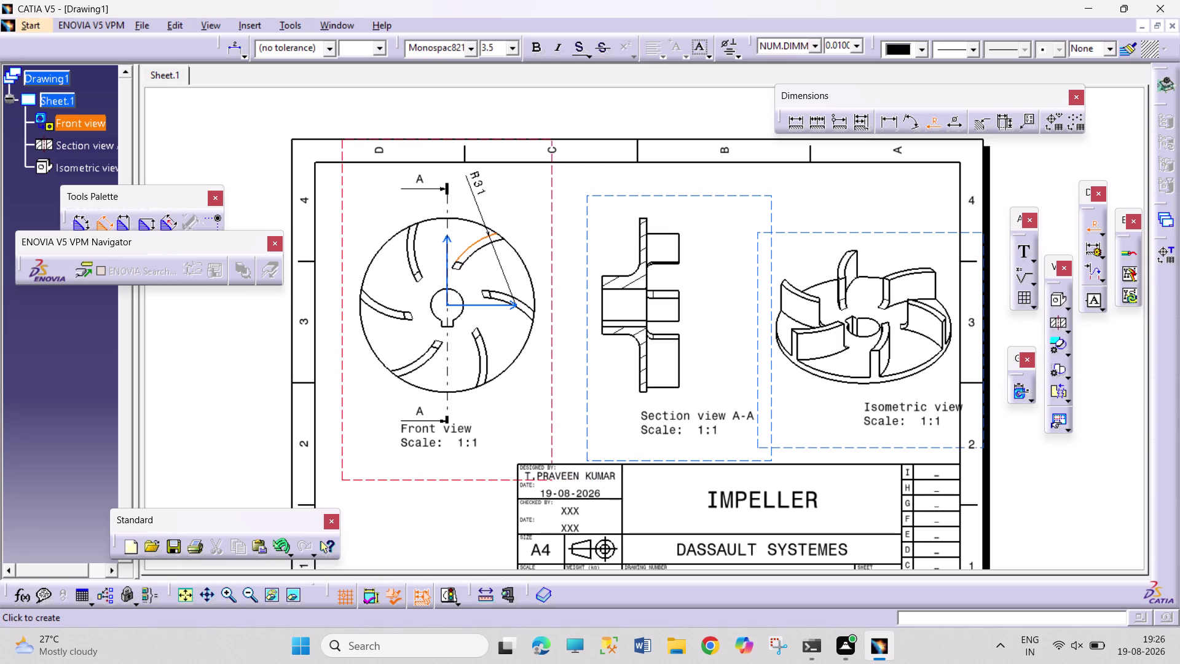
click(475, 197)
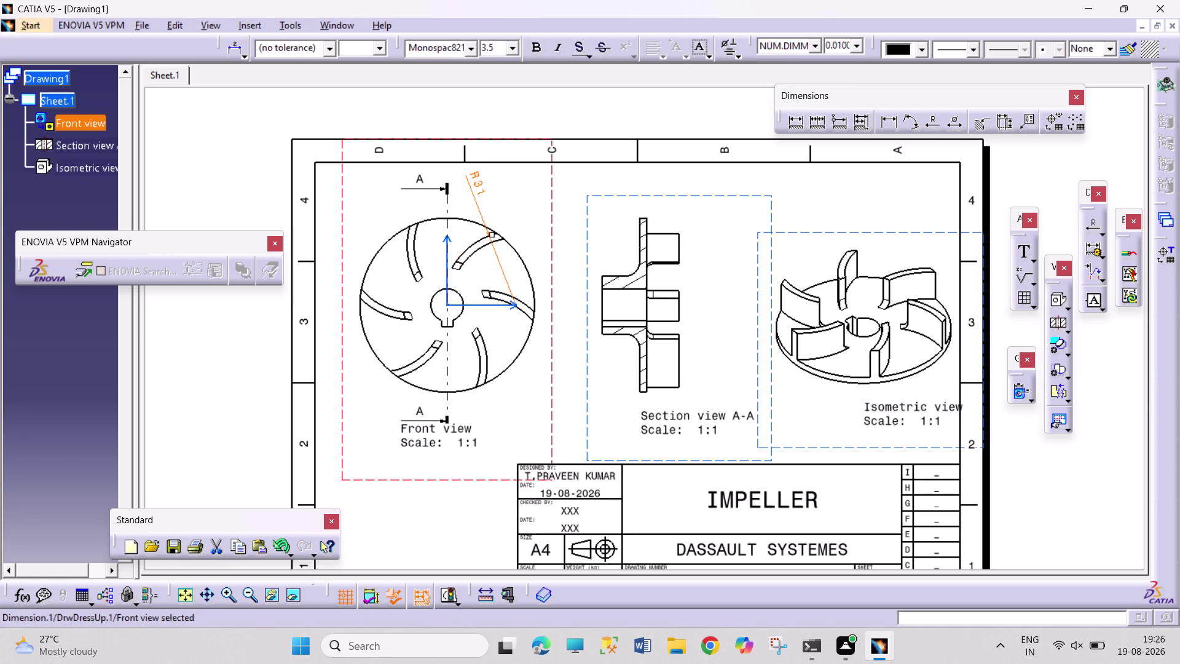
click(650, 123)
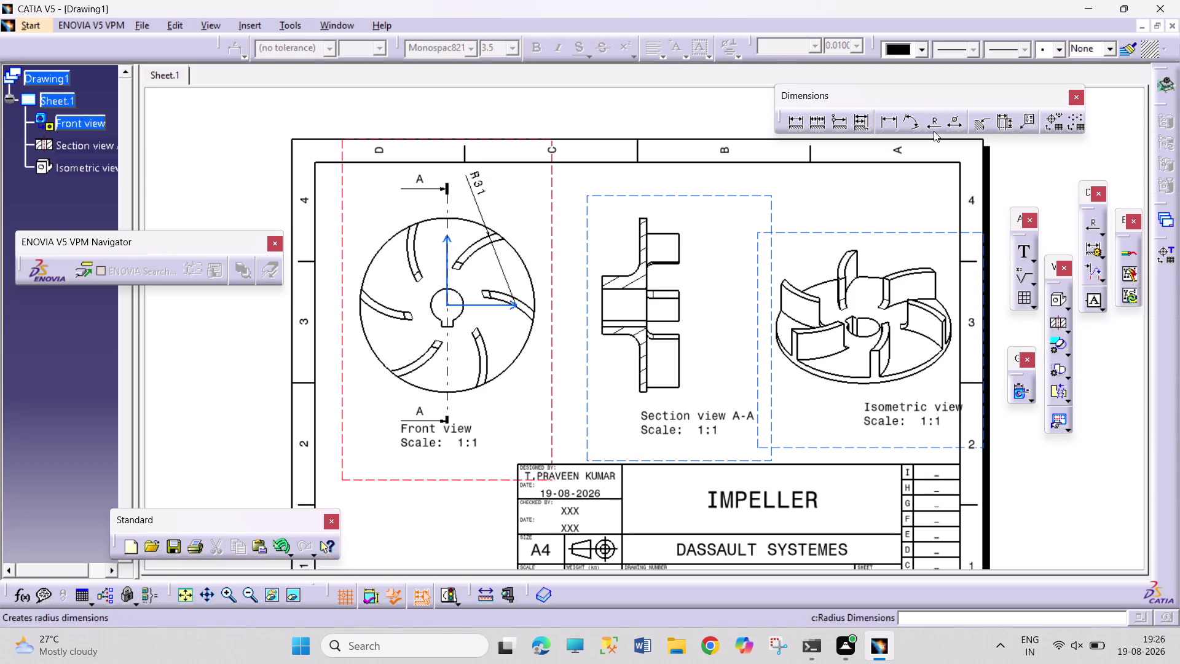
click(938, 125)
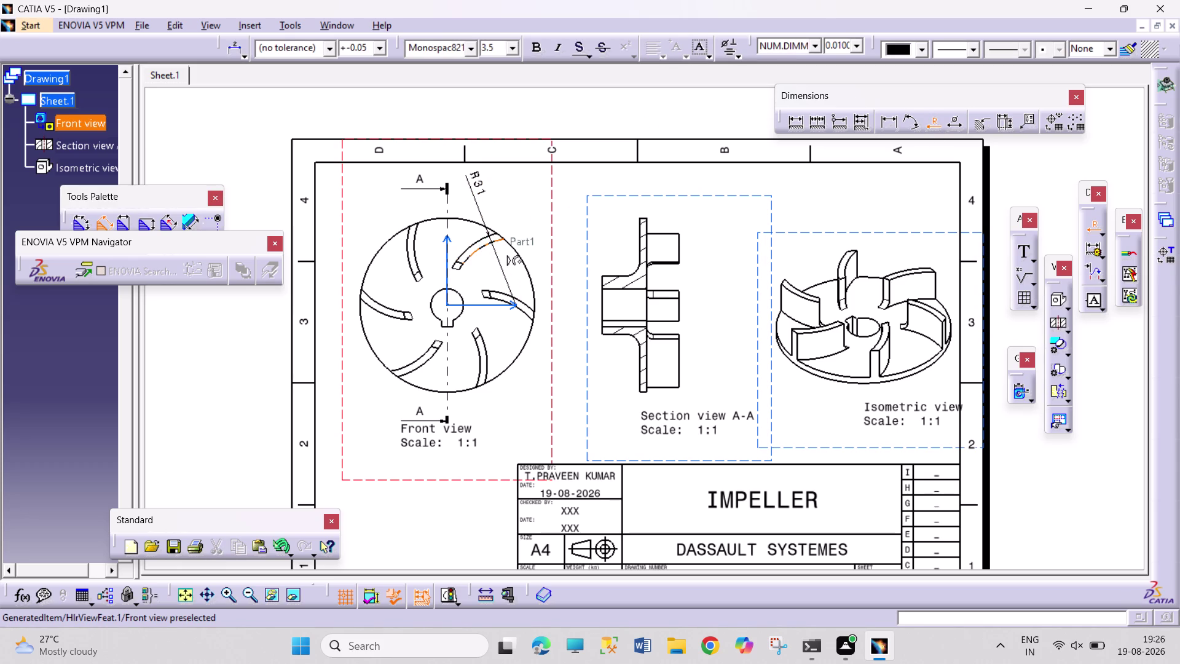
click(487, 246)
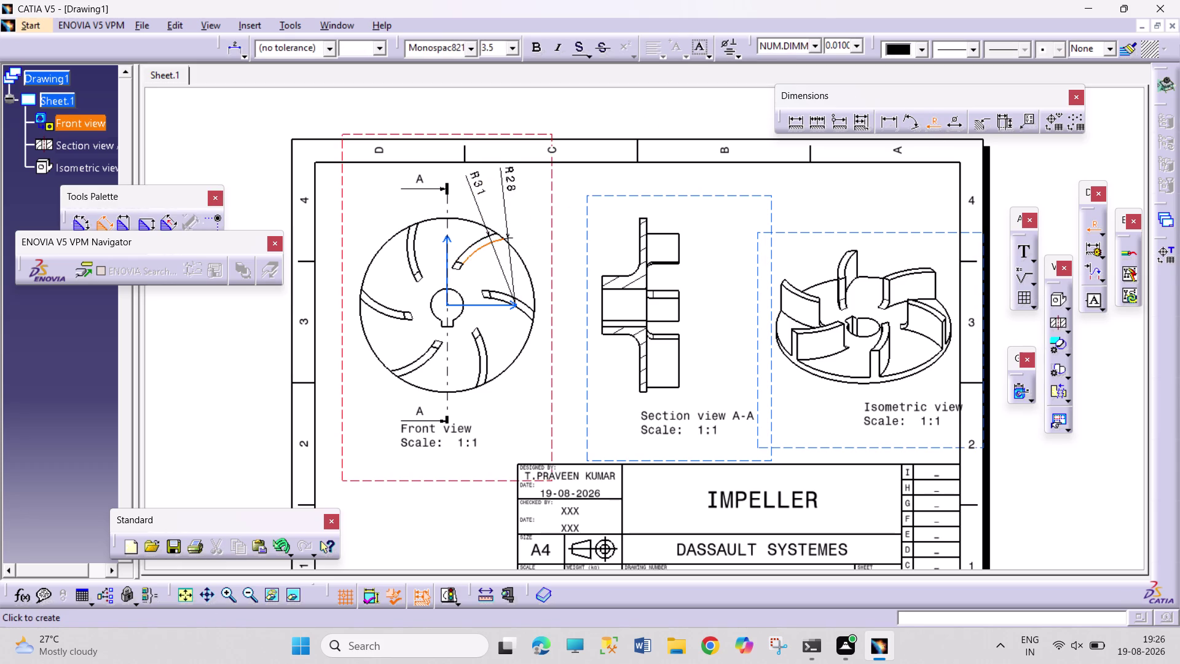
click(504, 191)
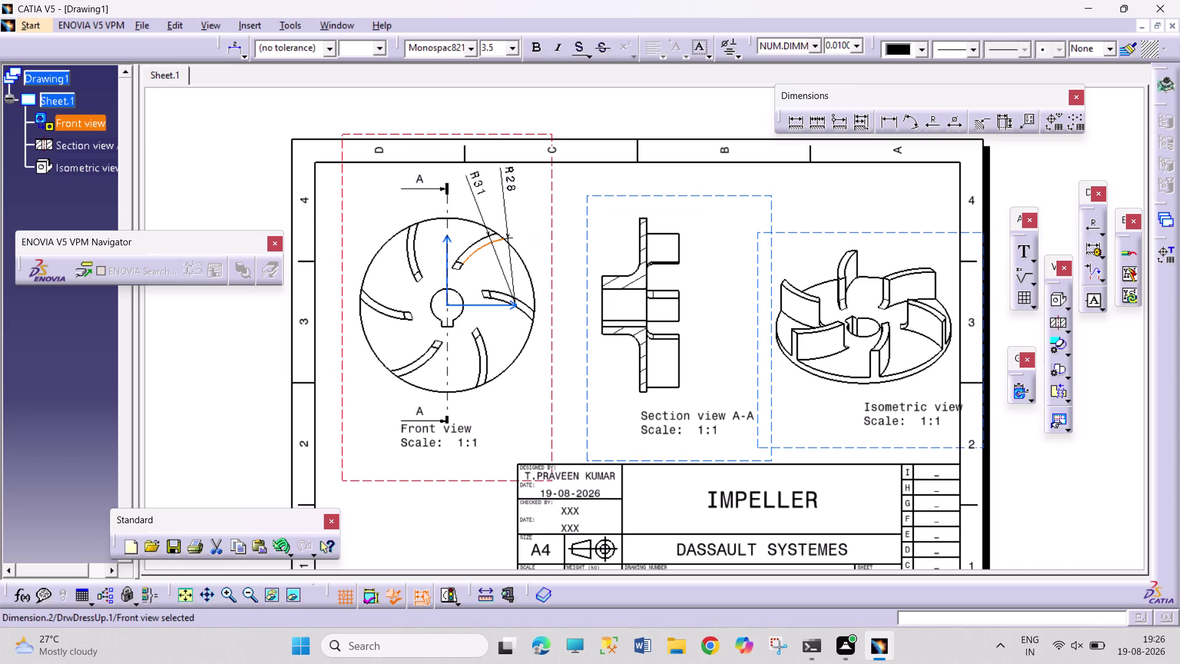
Rearrange the R31 and R28 dimensions so they don't overlap, and lower the front view caption.
click(530, 249)
drag(504, 176, 498, 176)
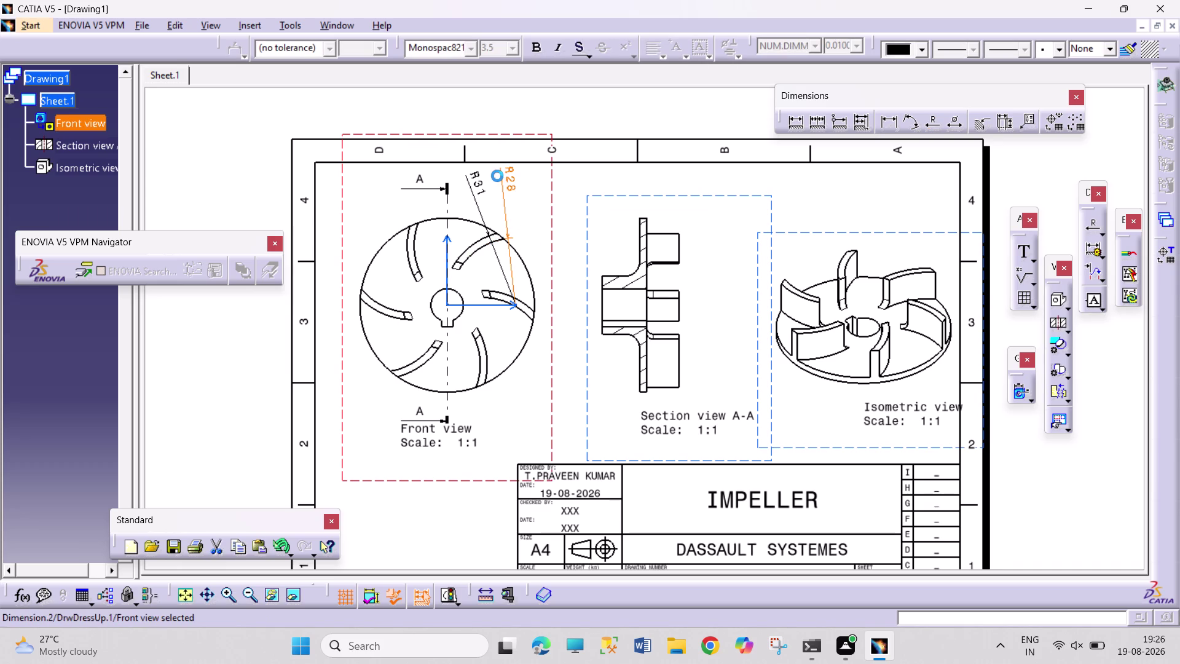
drag(497, 176, 489, 176)
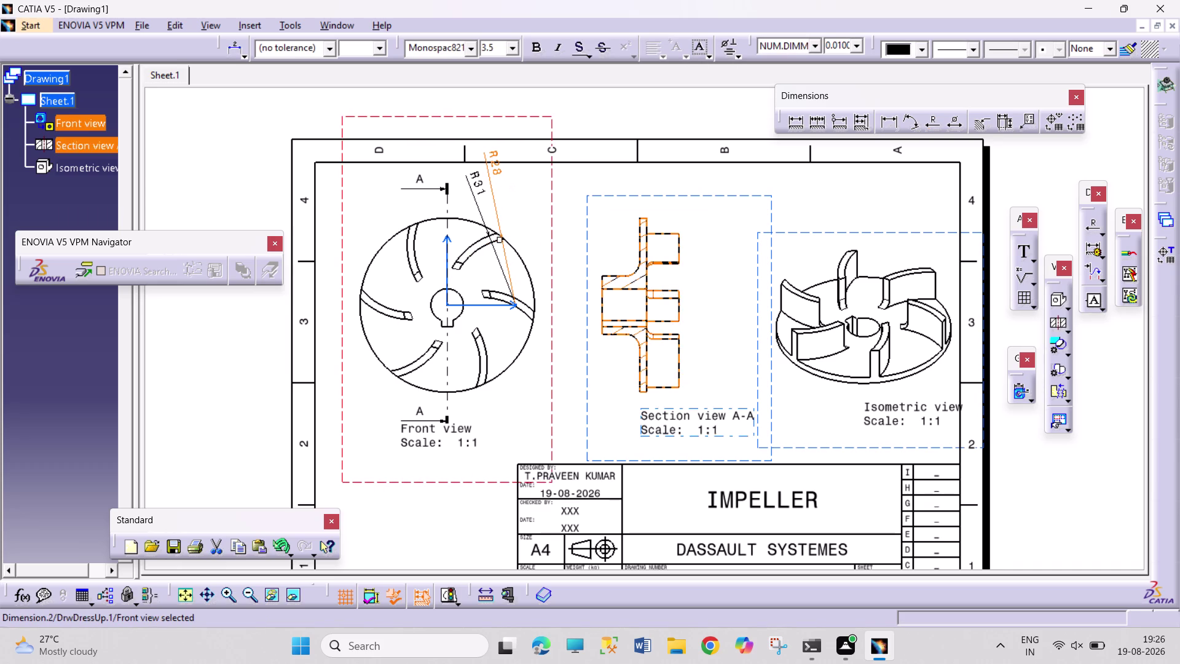
drag(495, 171, 494, 195)
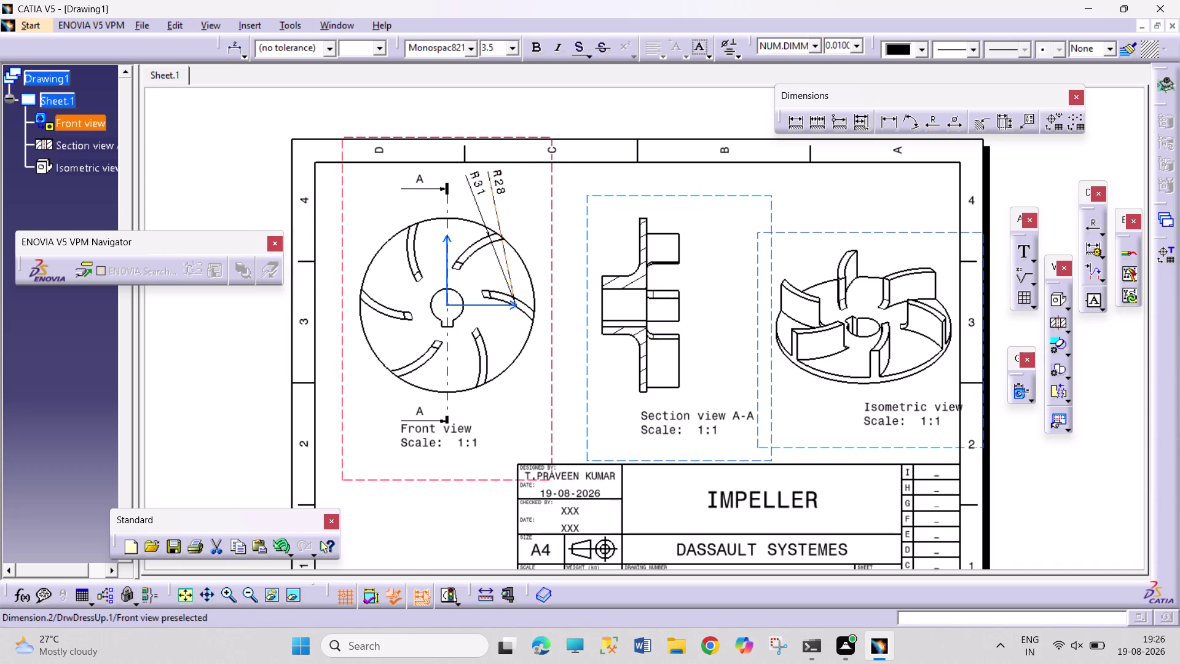
drag(494, 195, 491, 198)
drag(475, 191, 465, 192)
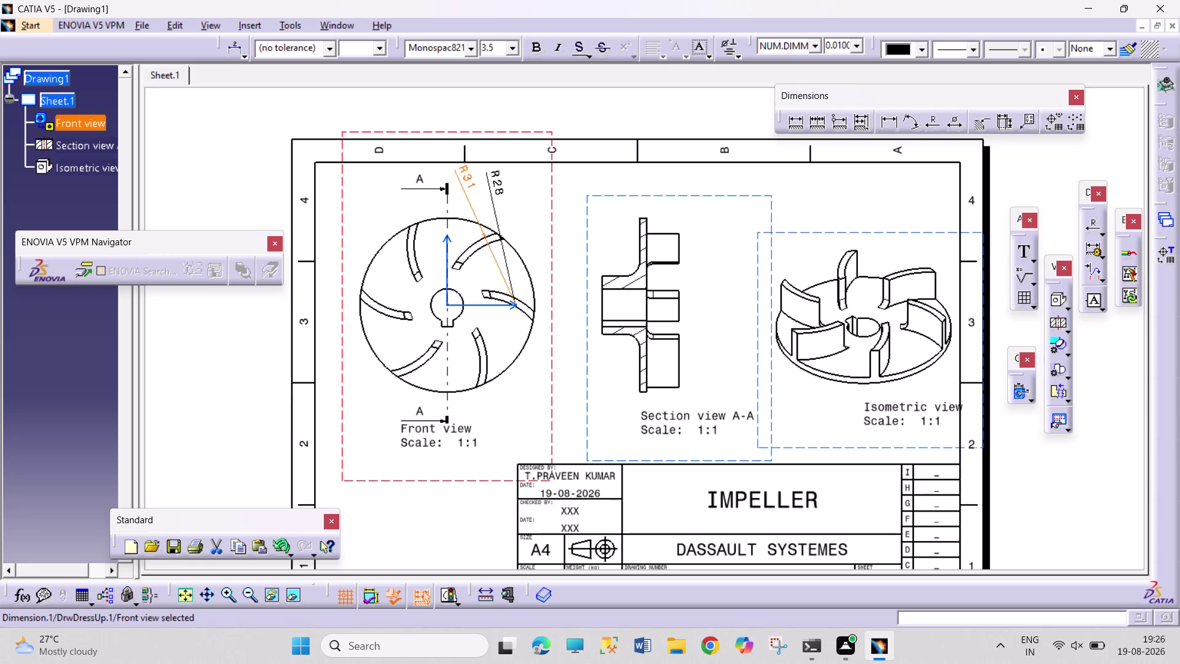
drag(465, 192, 463, 197)
drag(498, 191, 484, 196)
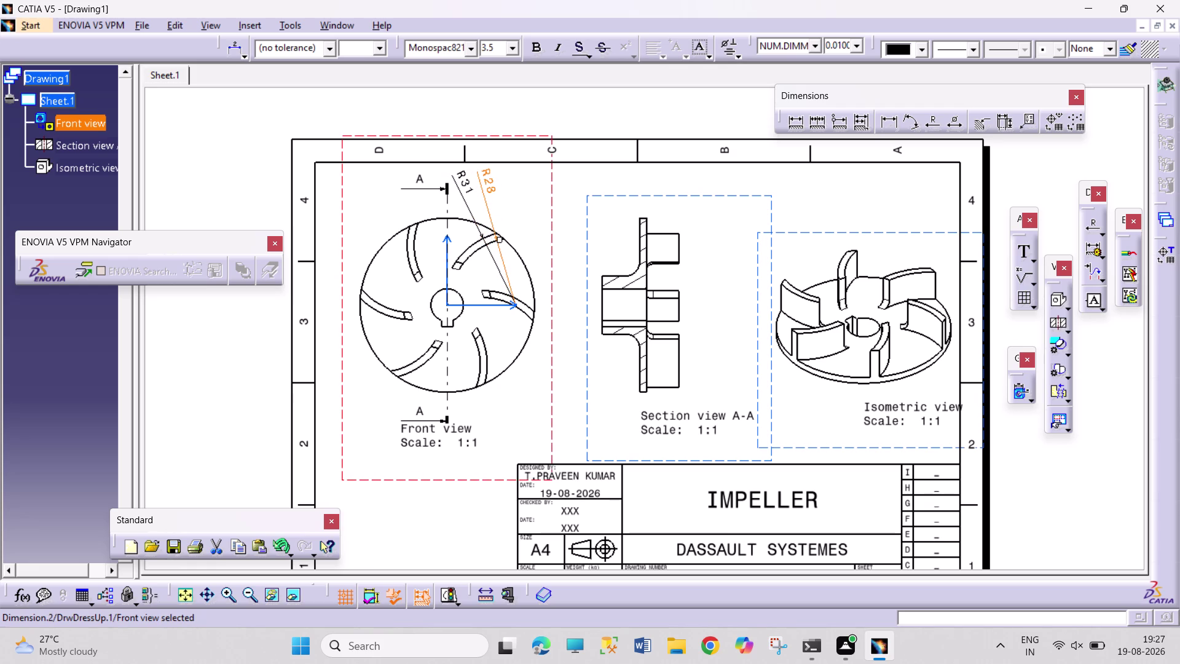
drag(462, 441, 462, 441)
drag(462, 442, 467, 510)
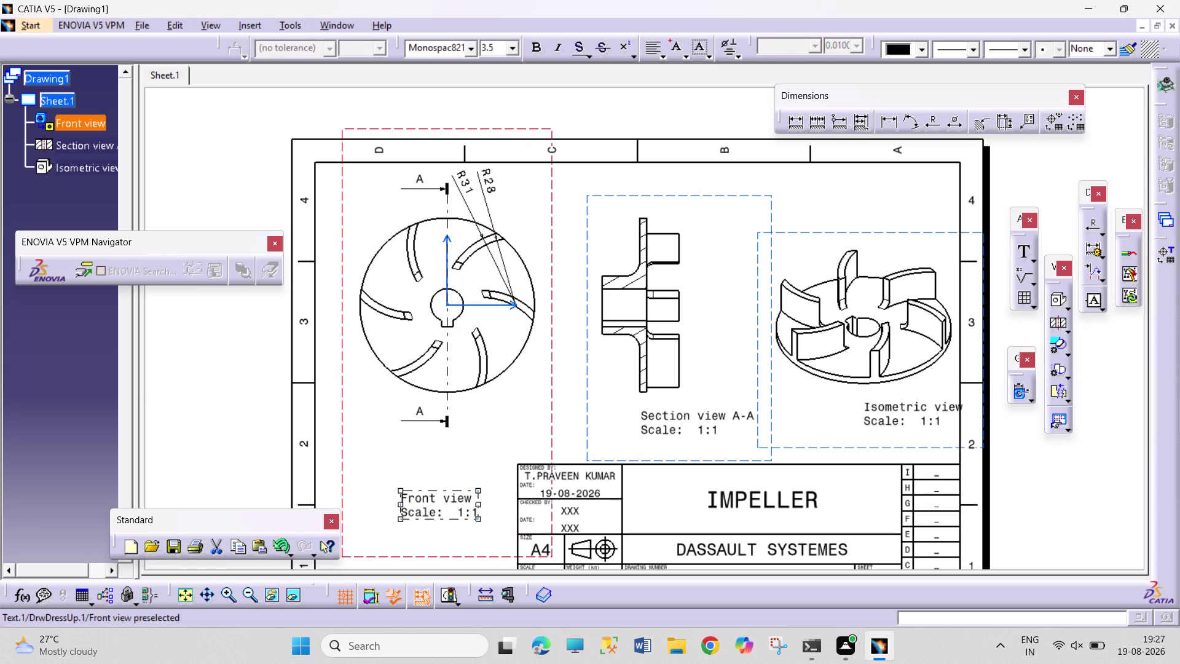
Fine-tune the front view caption and drag the Section view A-A caption lower beneath its view.
drag(467, 510, 467, 509)
drag(692, 424, 678, 426)
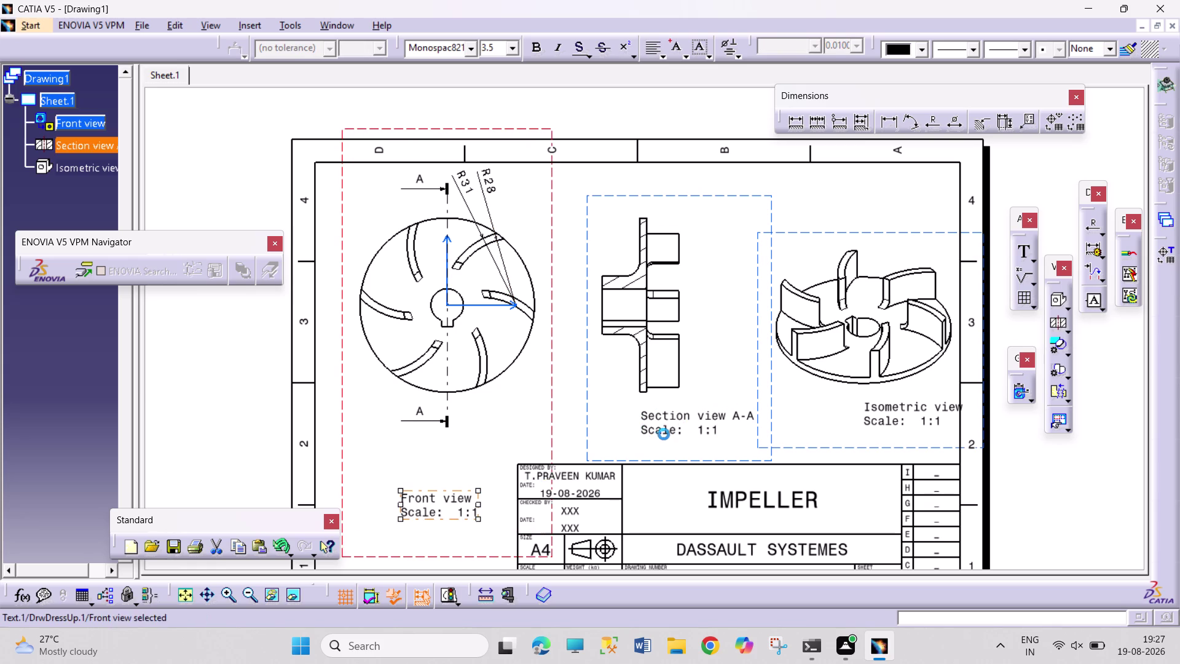
drag(678, 426, 635, 443)
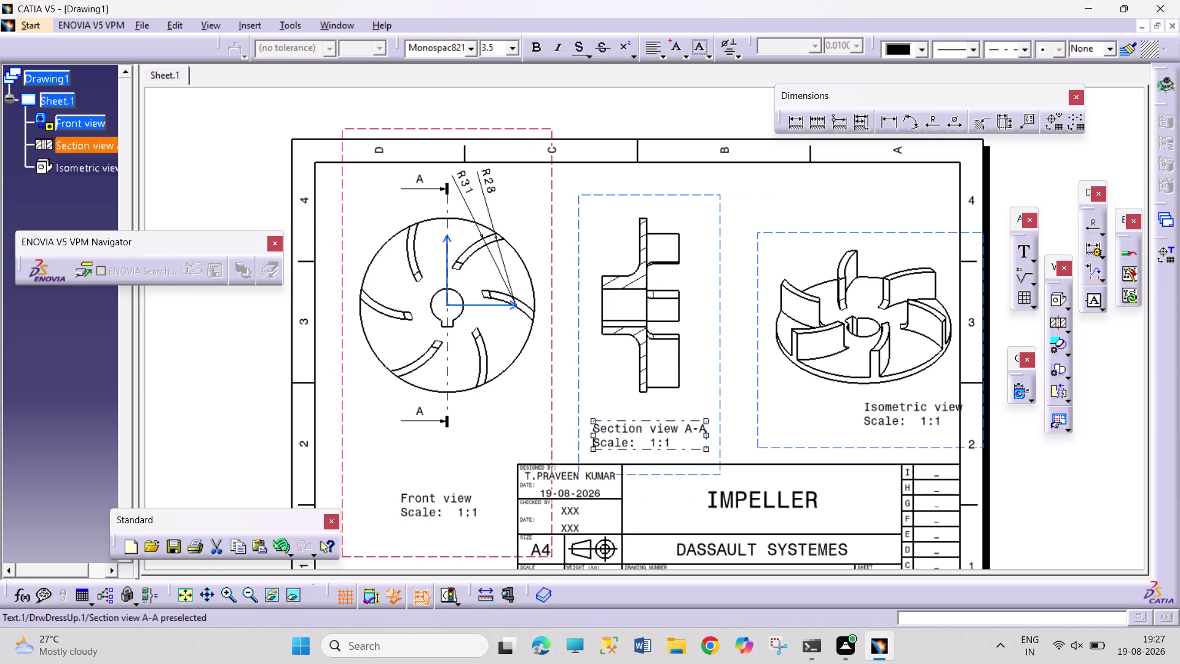
click(886, 127)
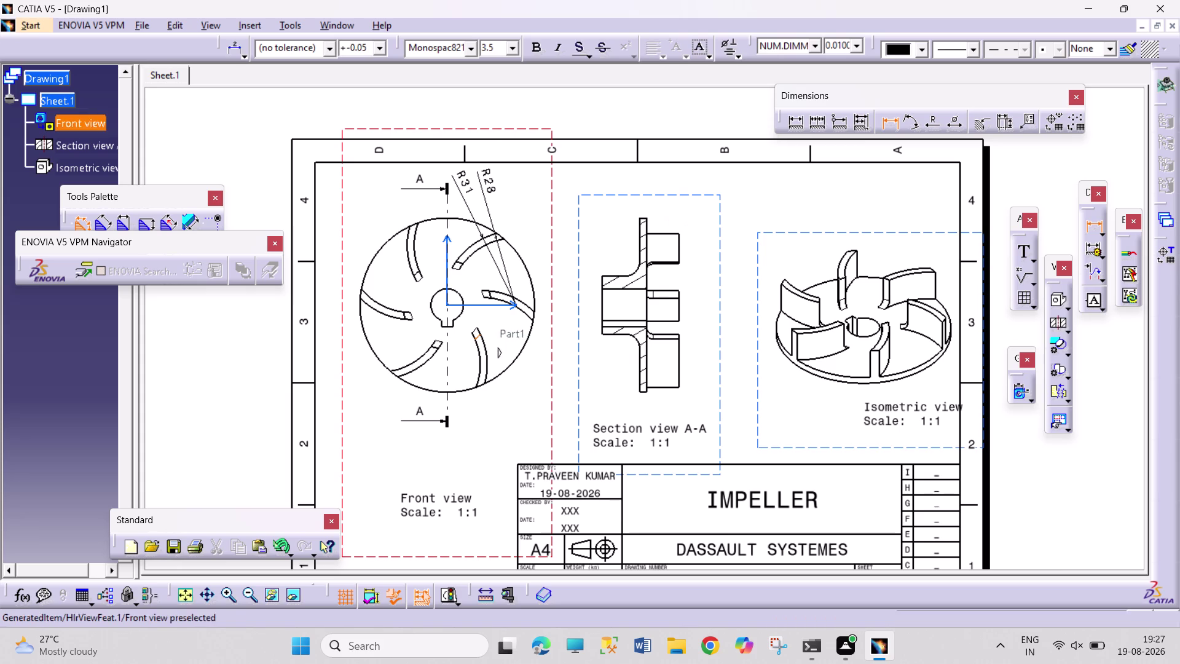
click(450, 326)
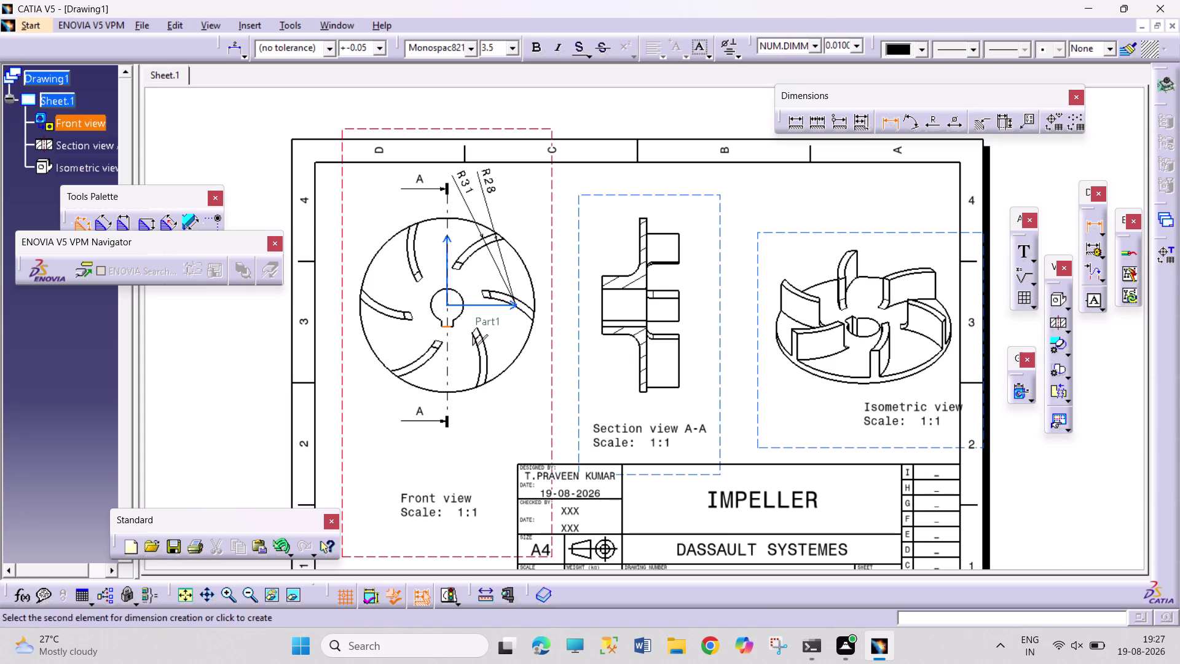
click(476, 411)
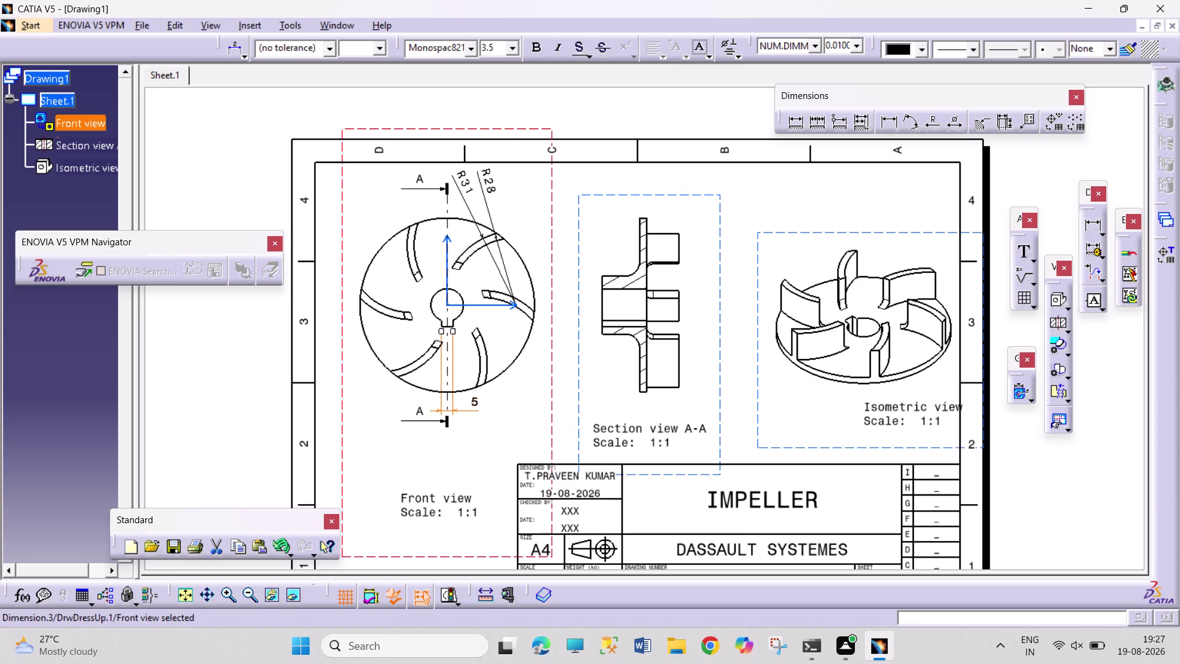
click(893, 125)
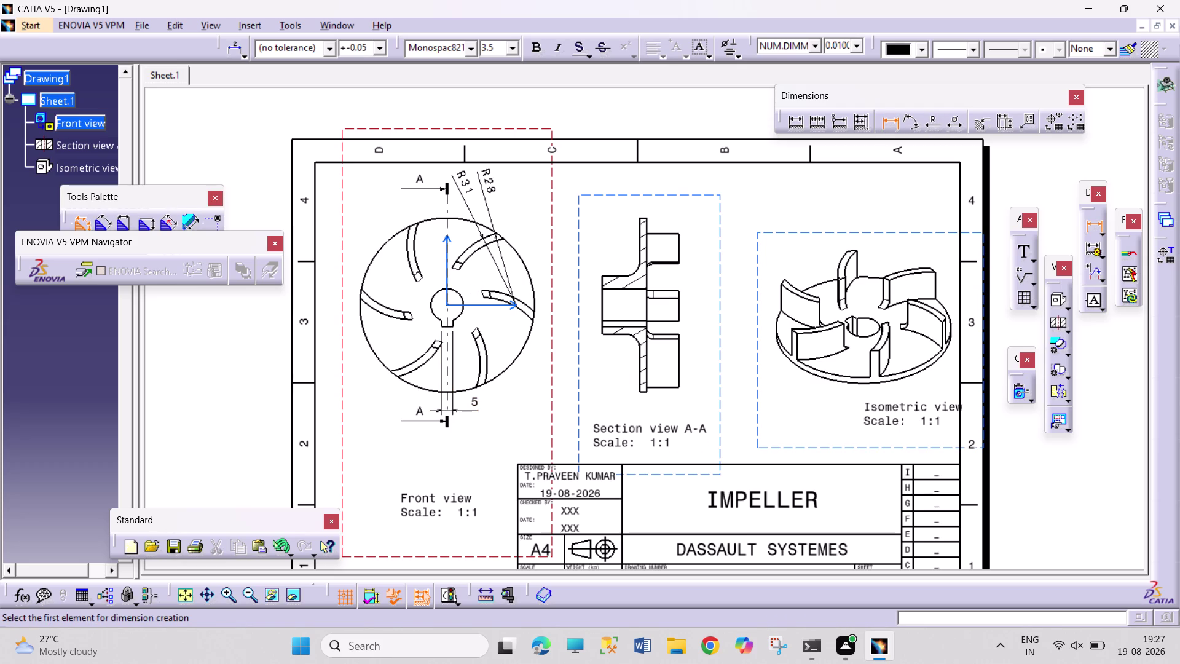
click(454, 292)
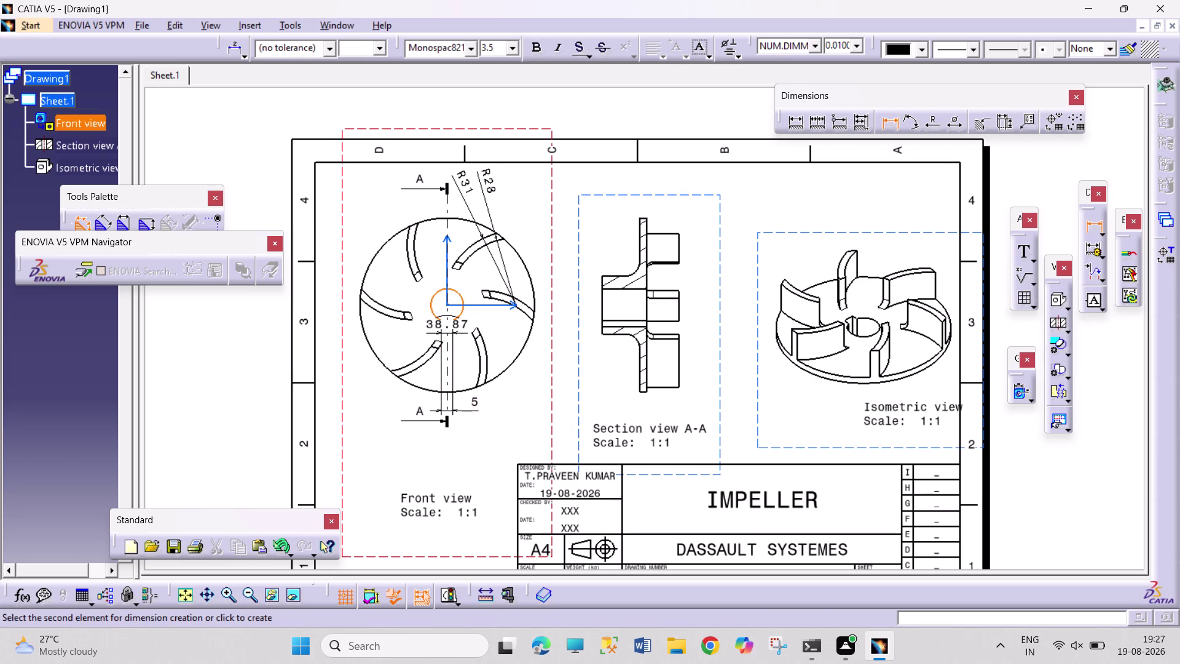
click(451, 326)
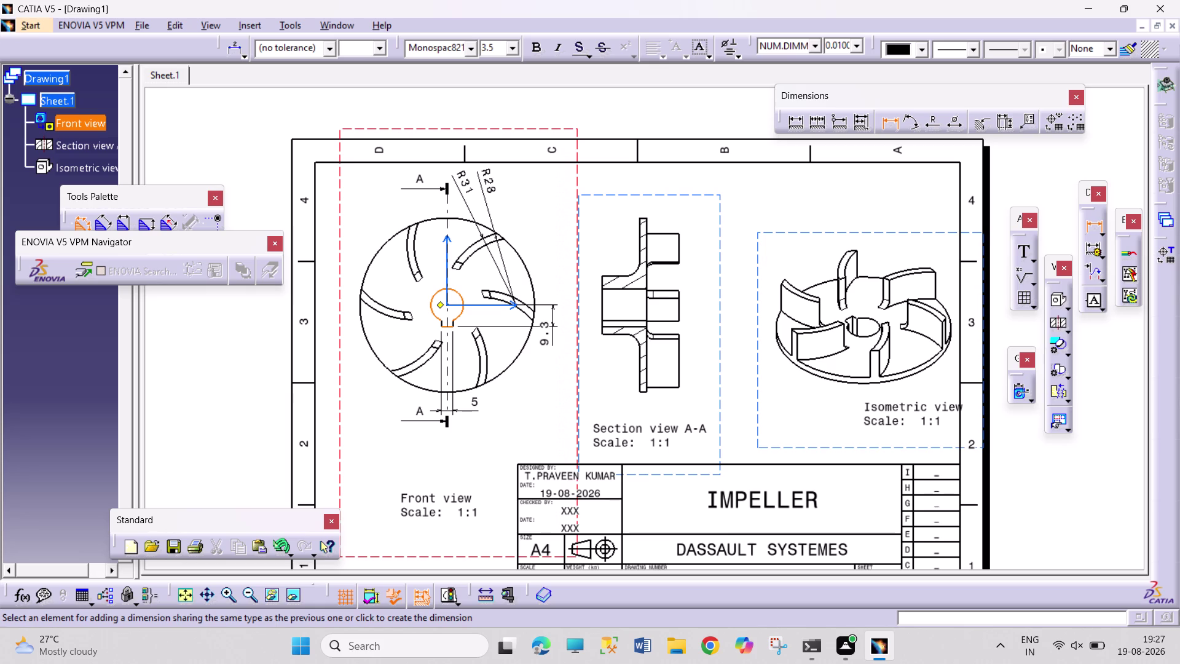
key(Escape)
key(Escape)
key(Escape)
key(Escape)
key(Escape)
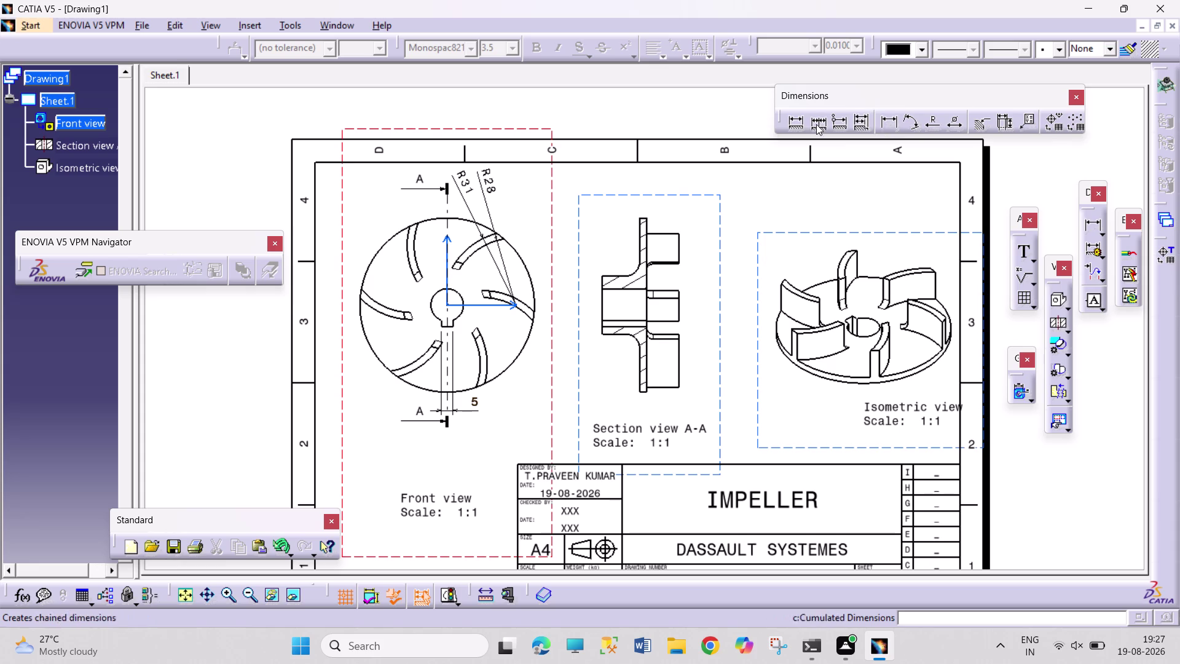
Dimension the hub-to-blade offset (9.3) and the hub circle diameter (Ø14) on the front view.
click(892, 122)
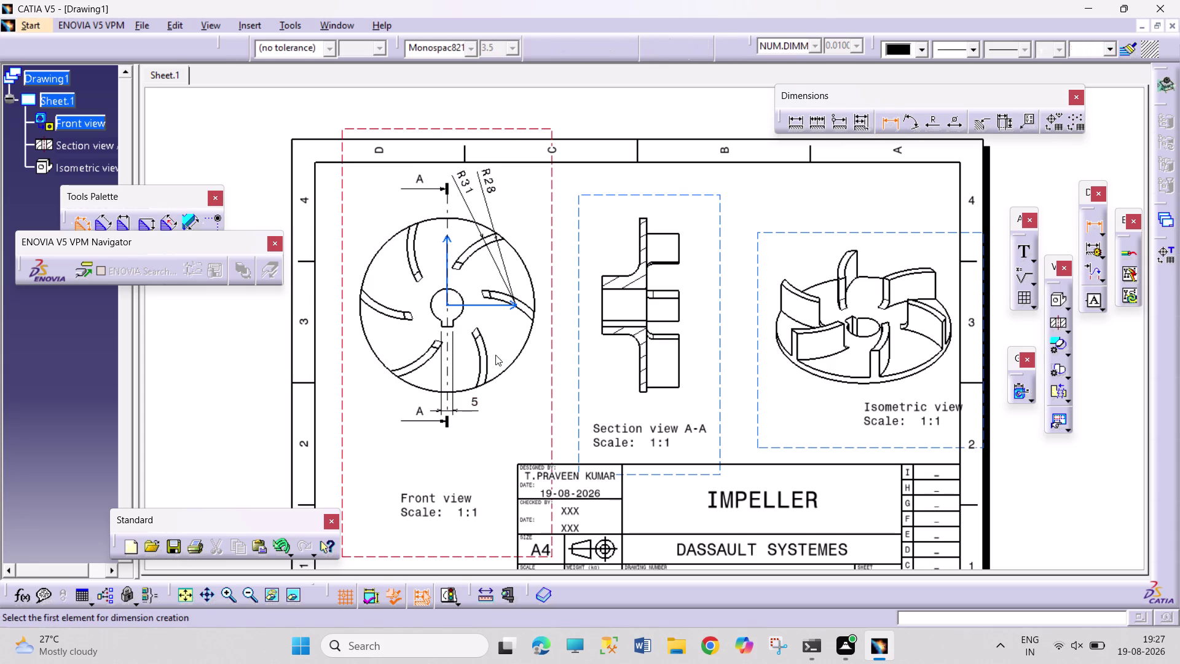
click(452, 327)
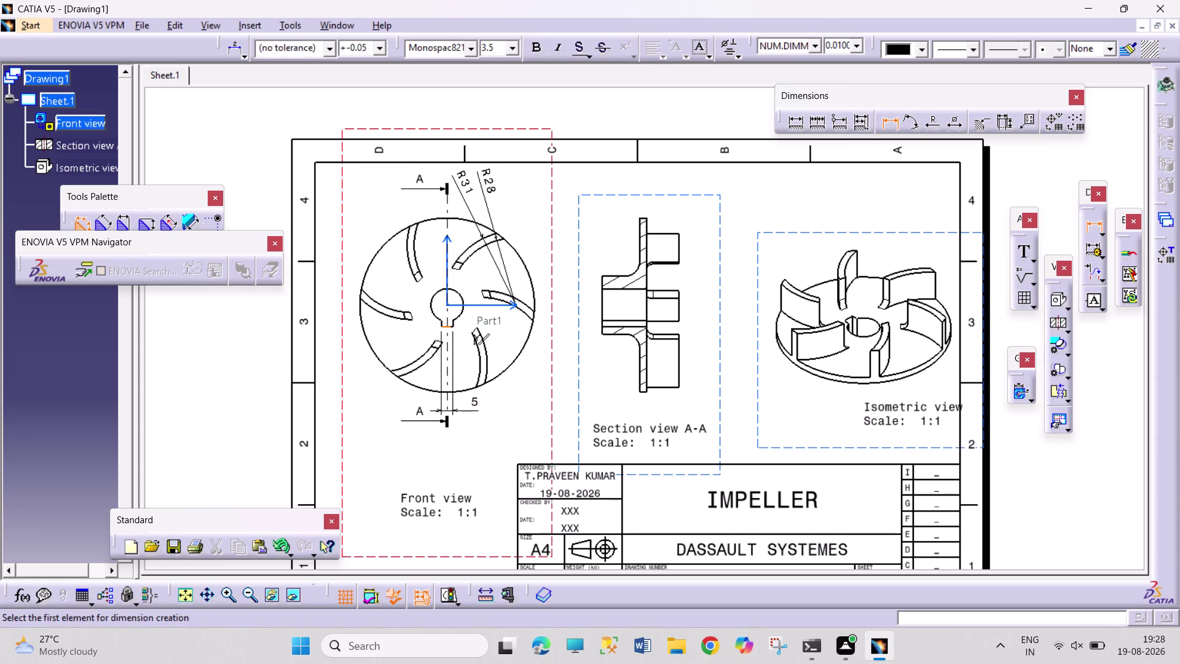
click(447, 286)
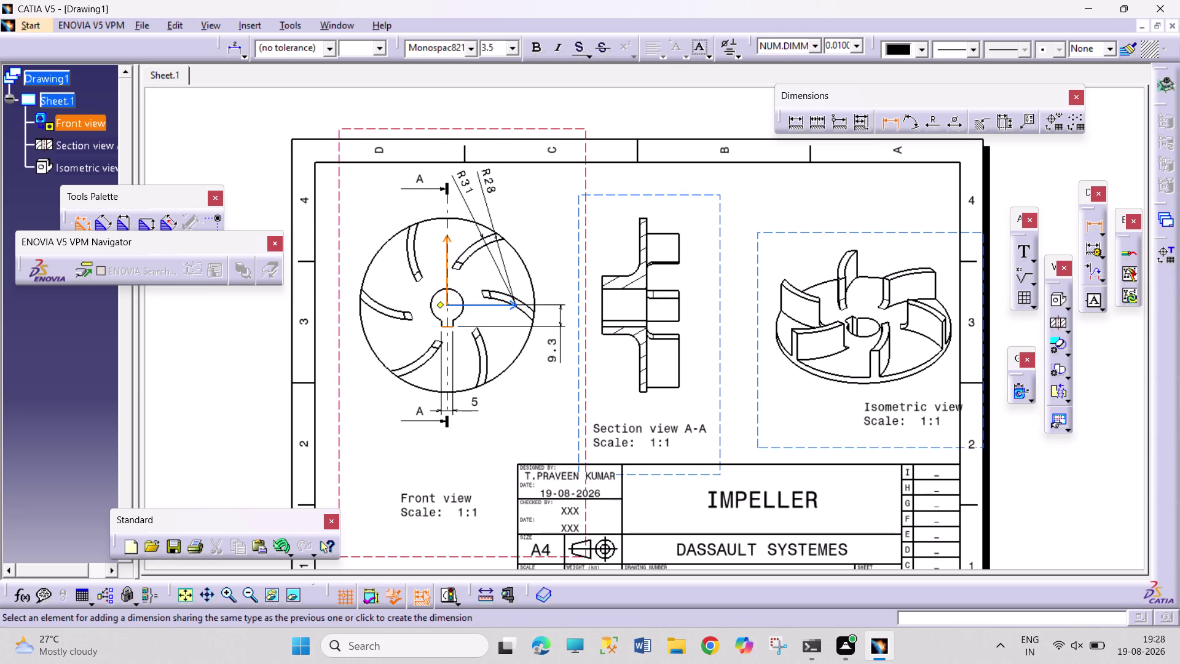
click(562, 316)
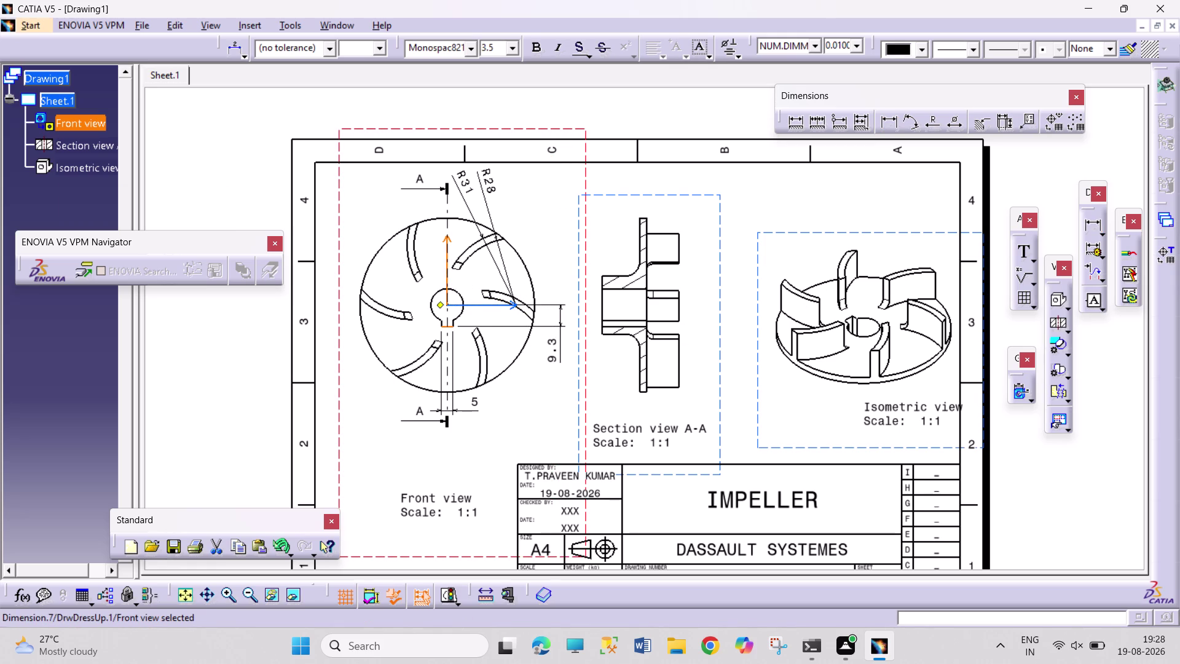
click(953, 125)
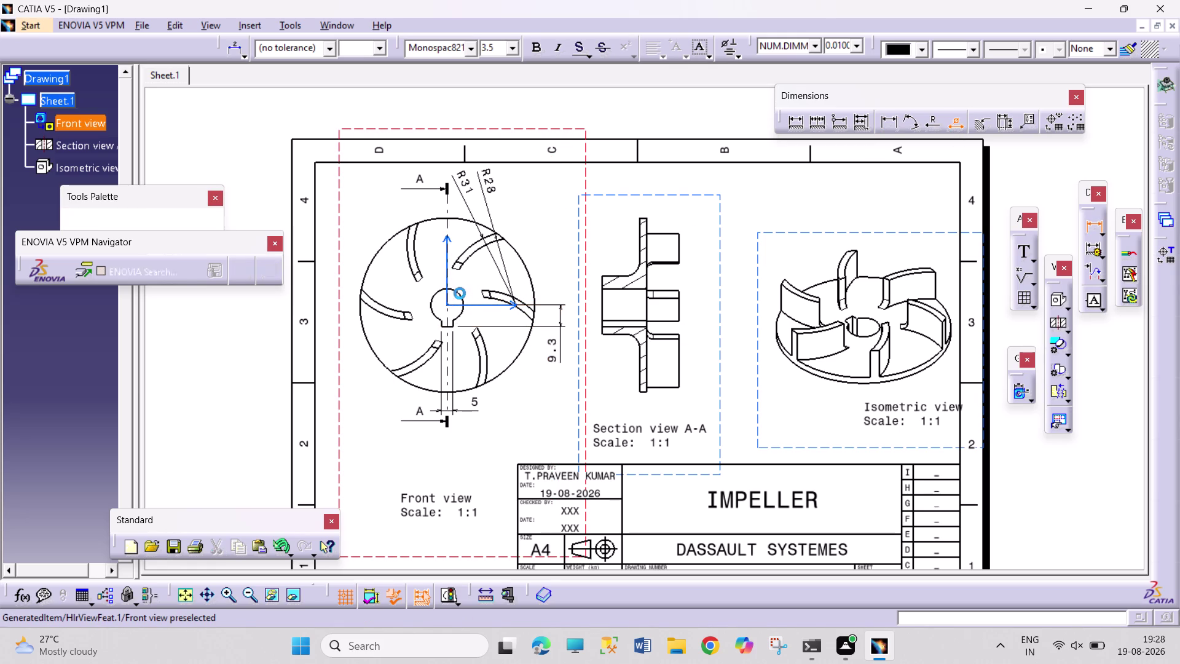
click(458, 294)
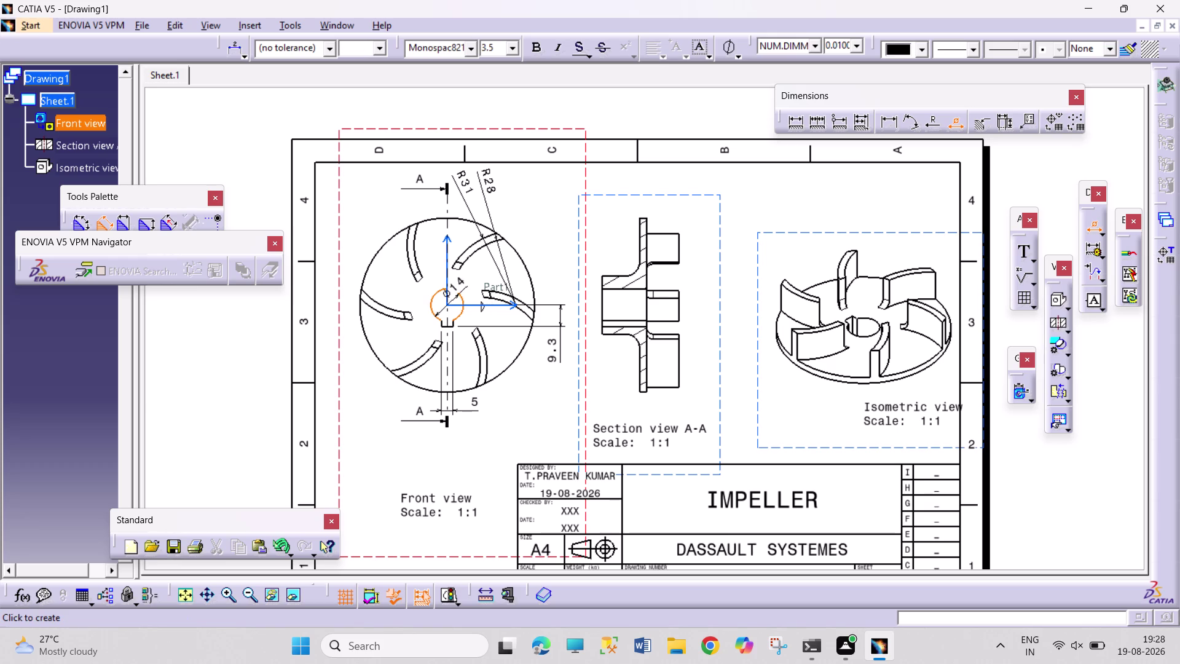
click(553, 251)
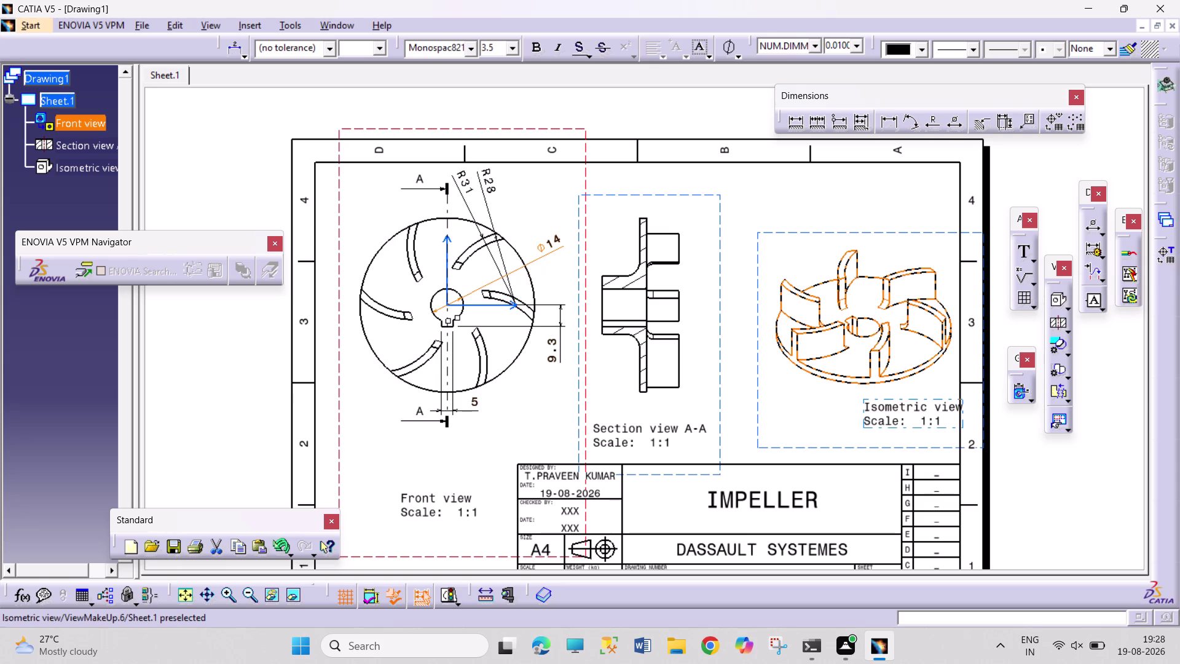
click(517, 352)
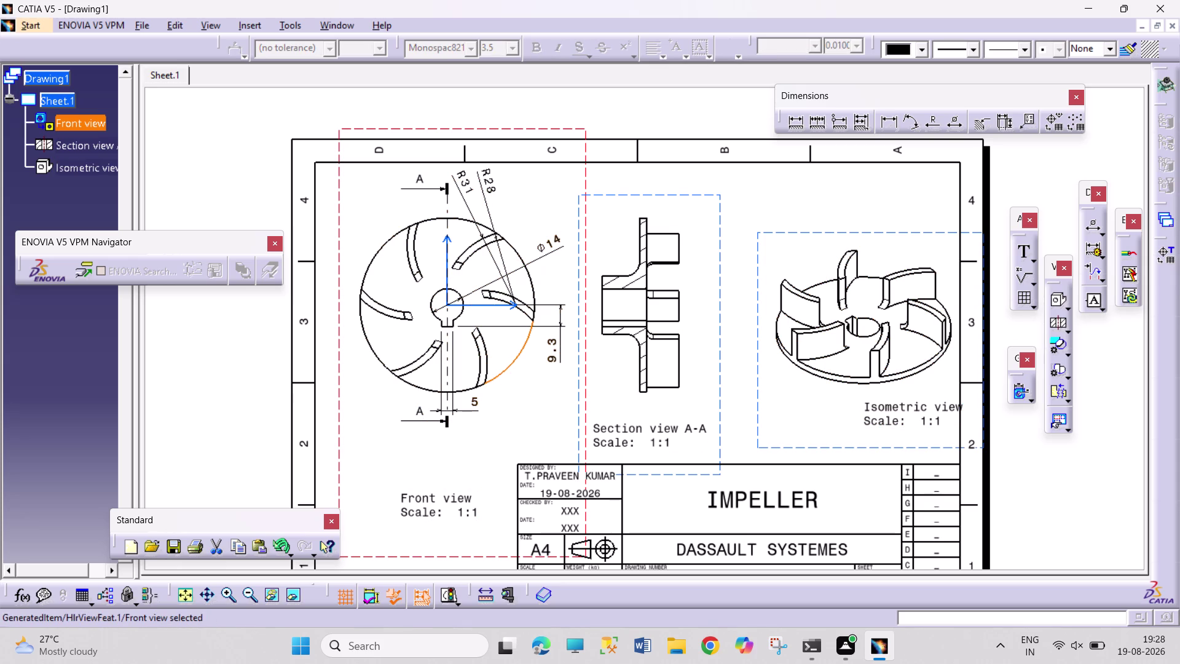
right_click(422, 127)
click(507, 219)
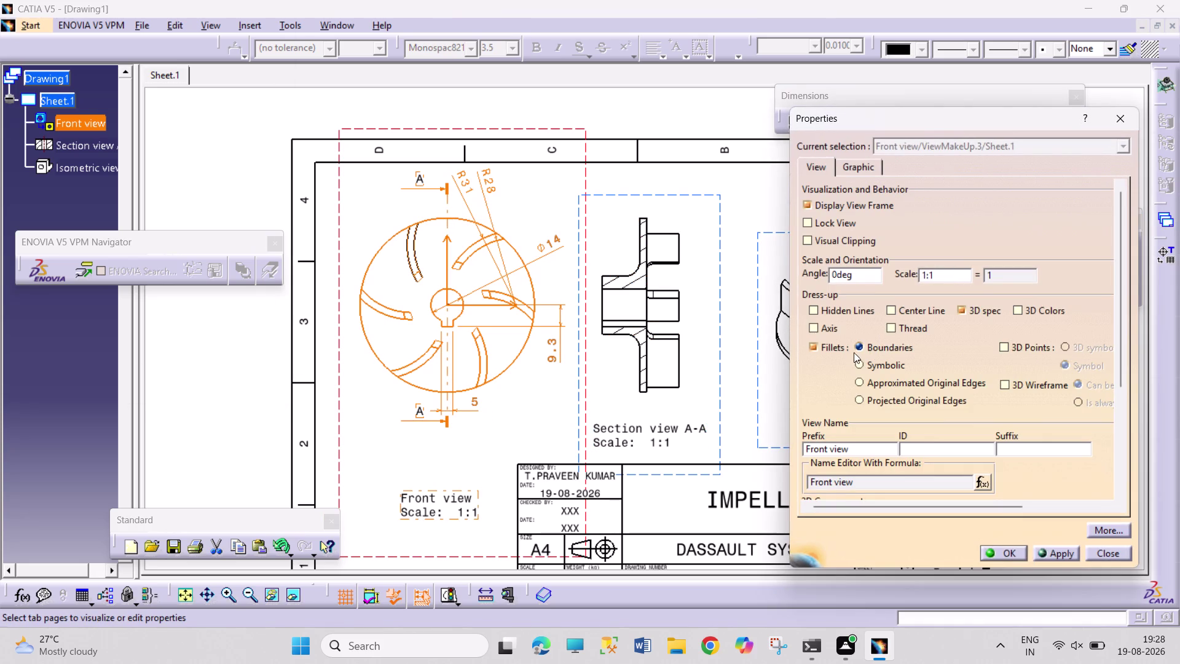
Enable Center Line under Dress-up in the front view's properties and confirm.
click(834, 335)
drag(927, 310, 928, 318)
click(996, 550)
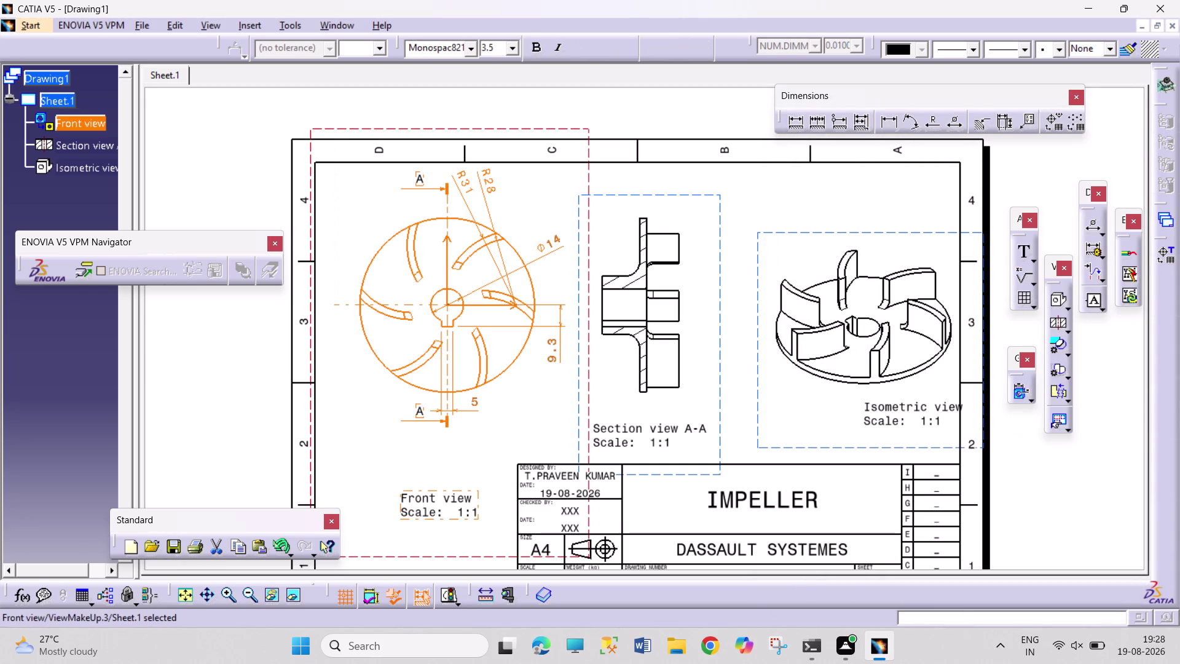
click(891, 126)
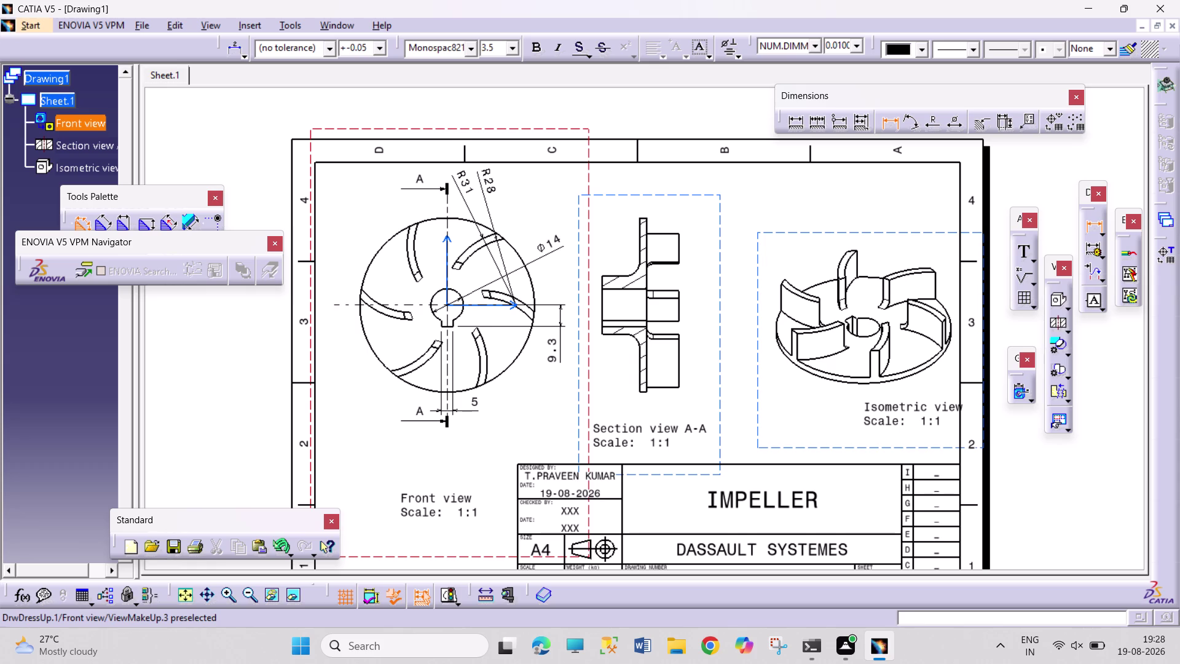
click(341, 305)
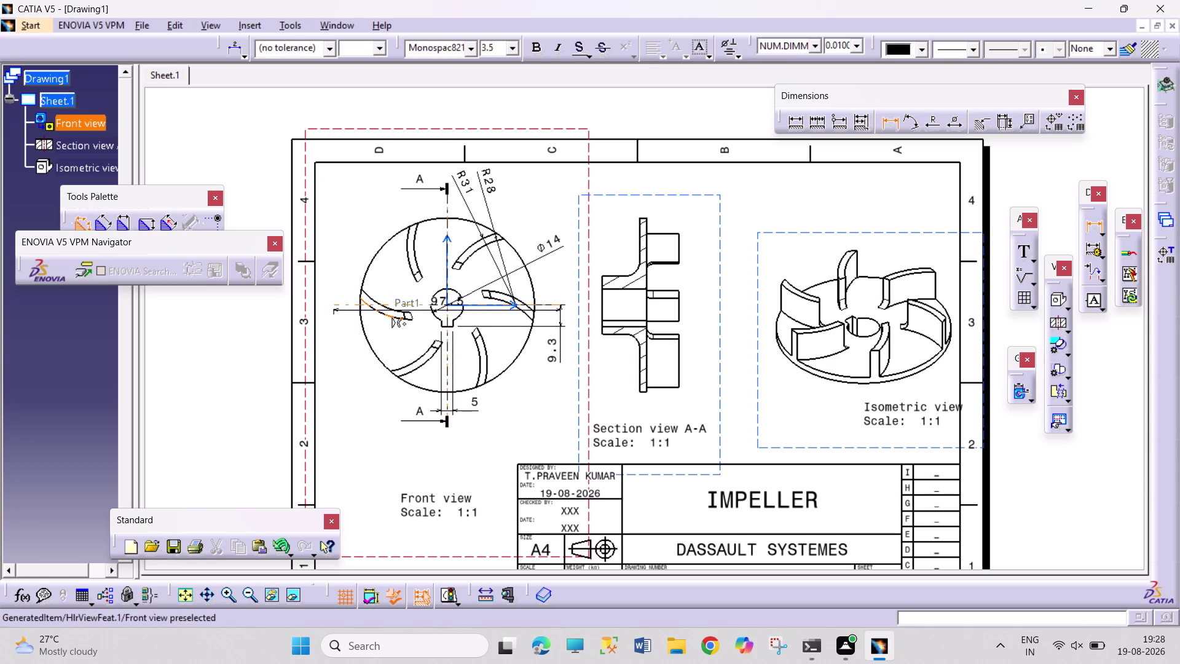
click(372, 310)
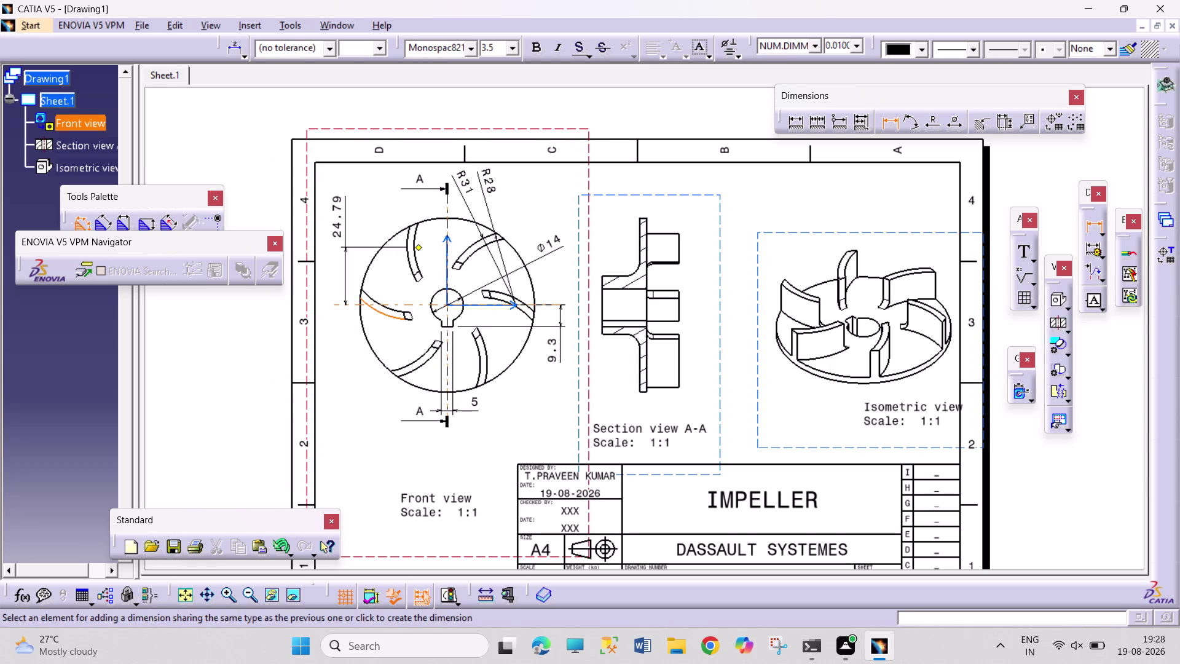
key(Escape)
key(Escape)
key(Escape)
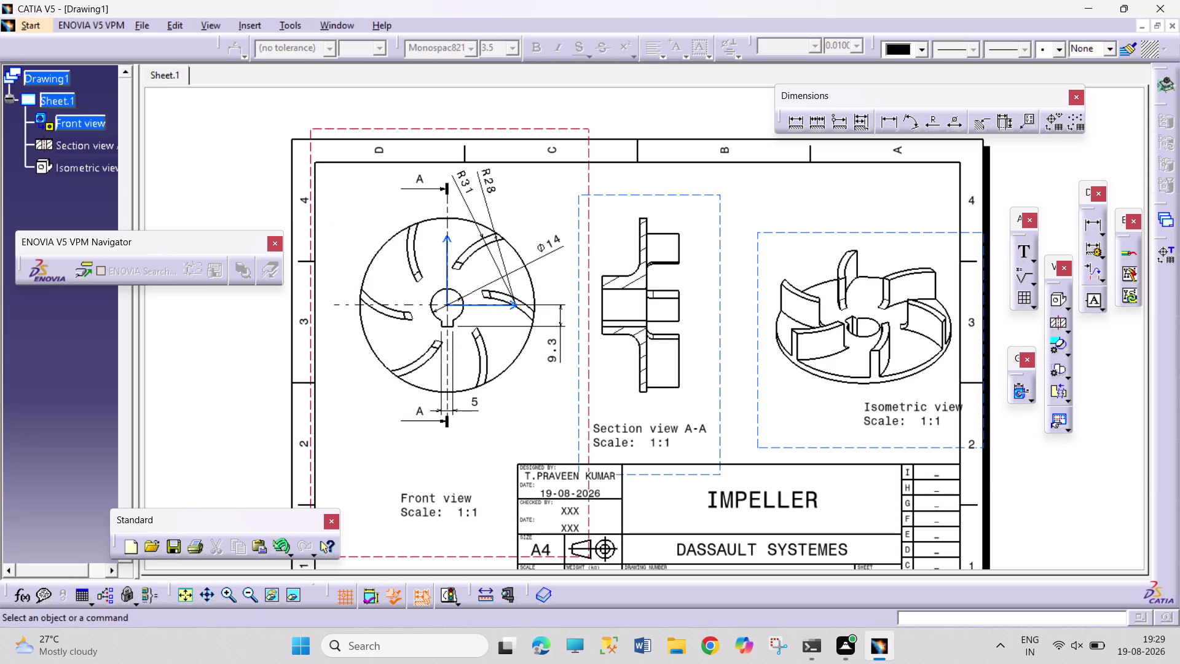
middle_drag(322, 438, 348, 351)
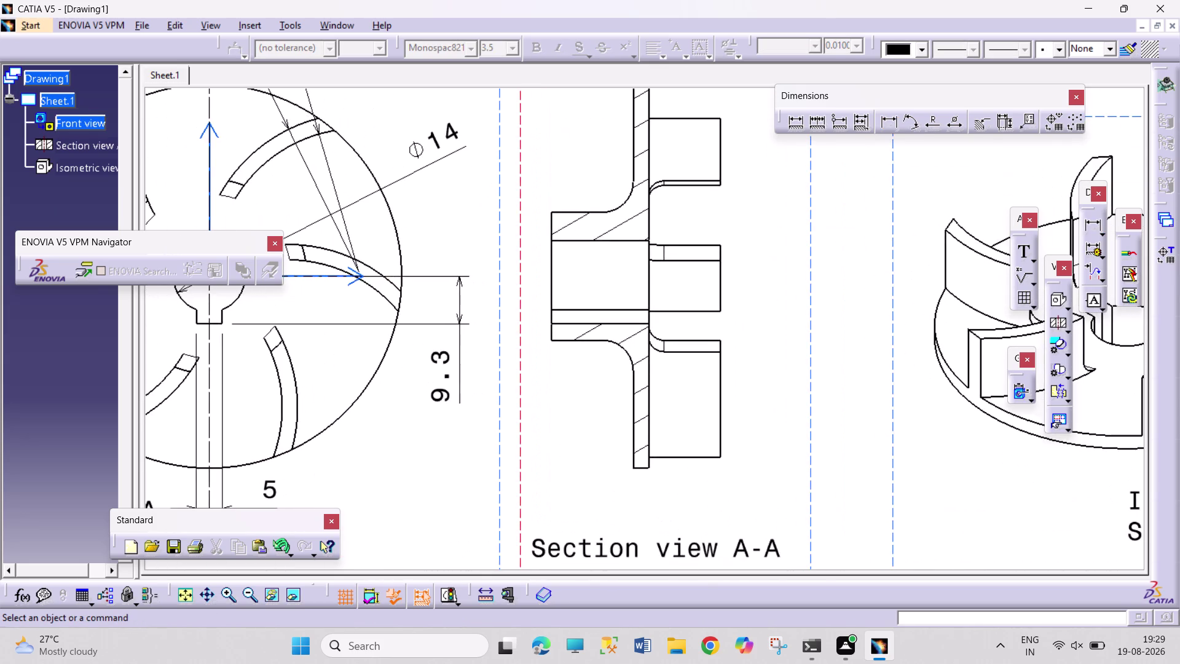
middle_drag(504, 441, 897, 424)
middle_drag(780, 455, 845, 456)
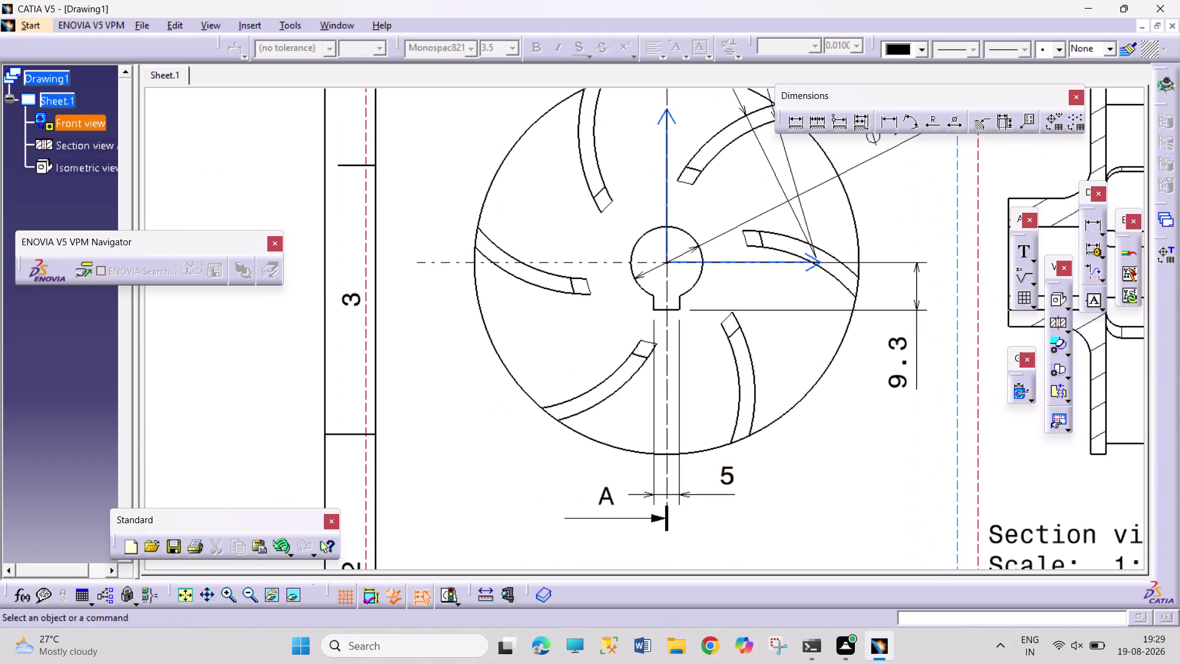
click(898, 115)
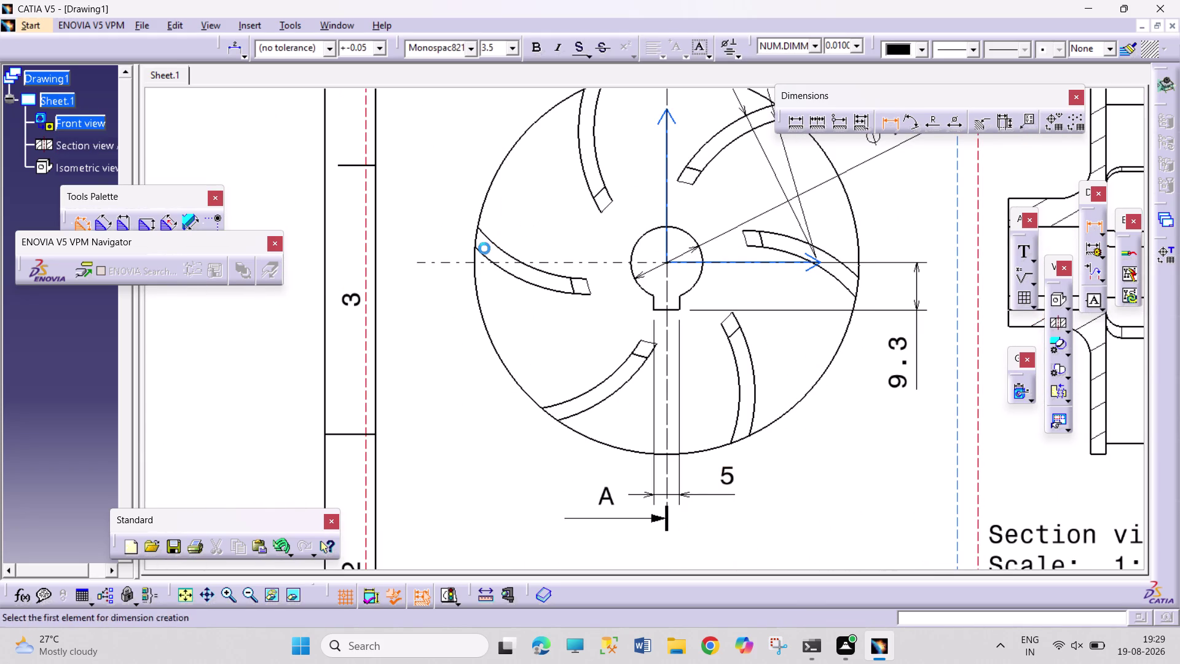
click(485, 254)
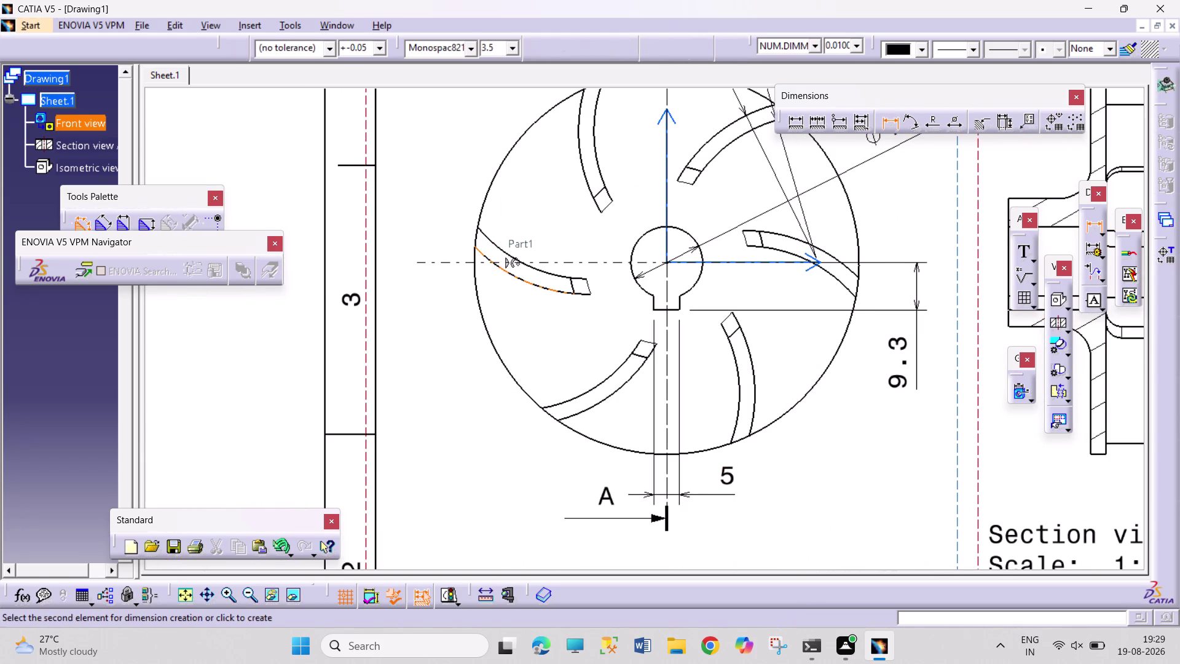
click(458, 264)
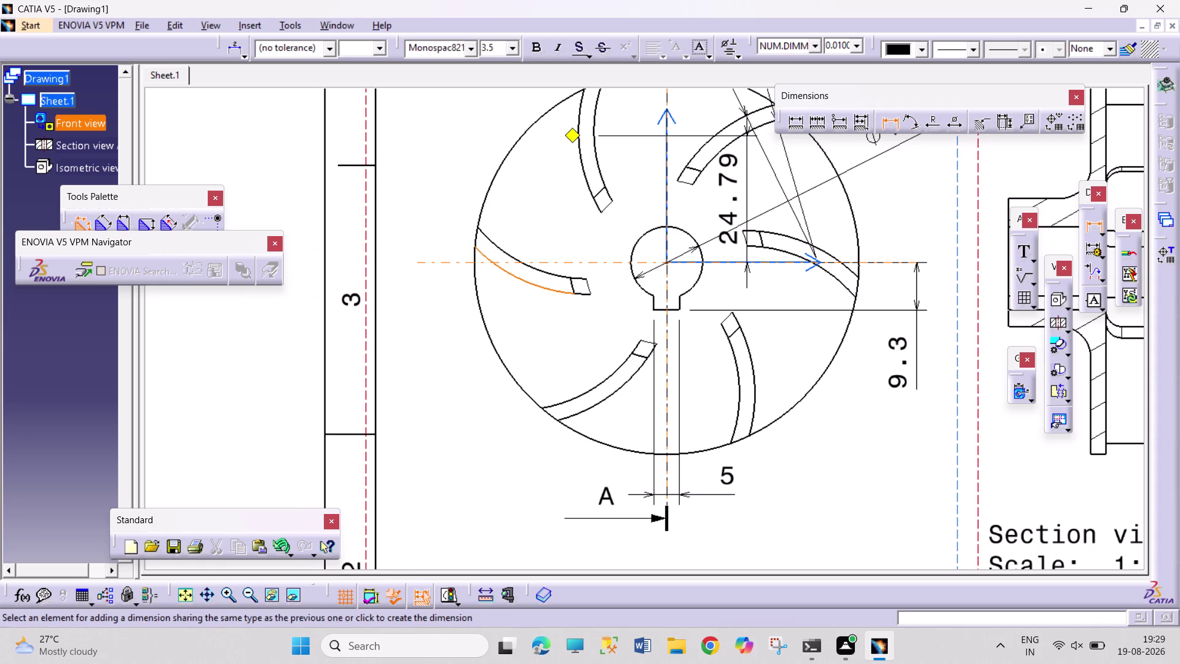
key(Escape)
key(Escape)
key(Escape)
key(Escape)
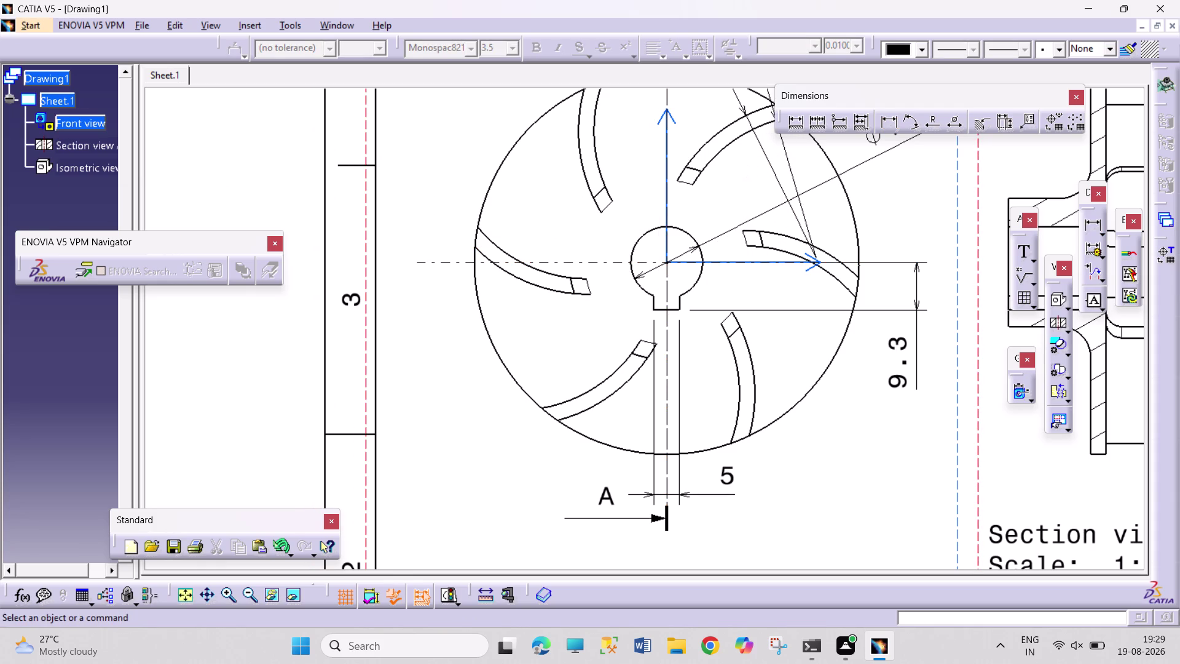
click(885, 119)
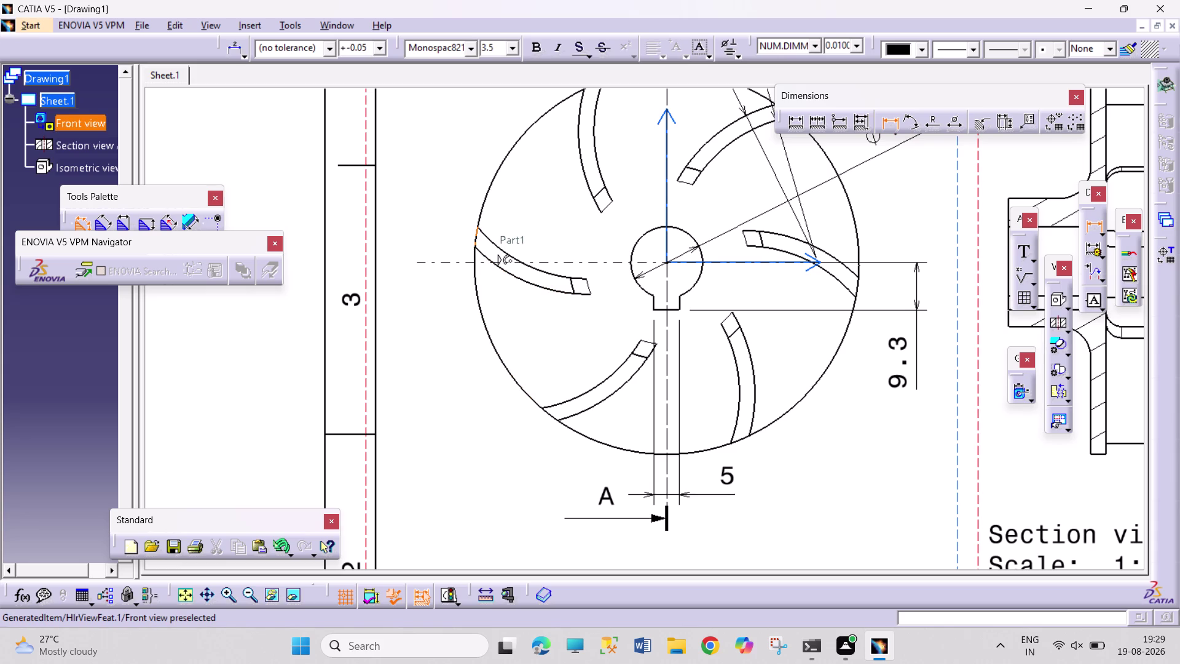
click(465, 261)
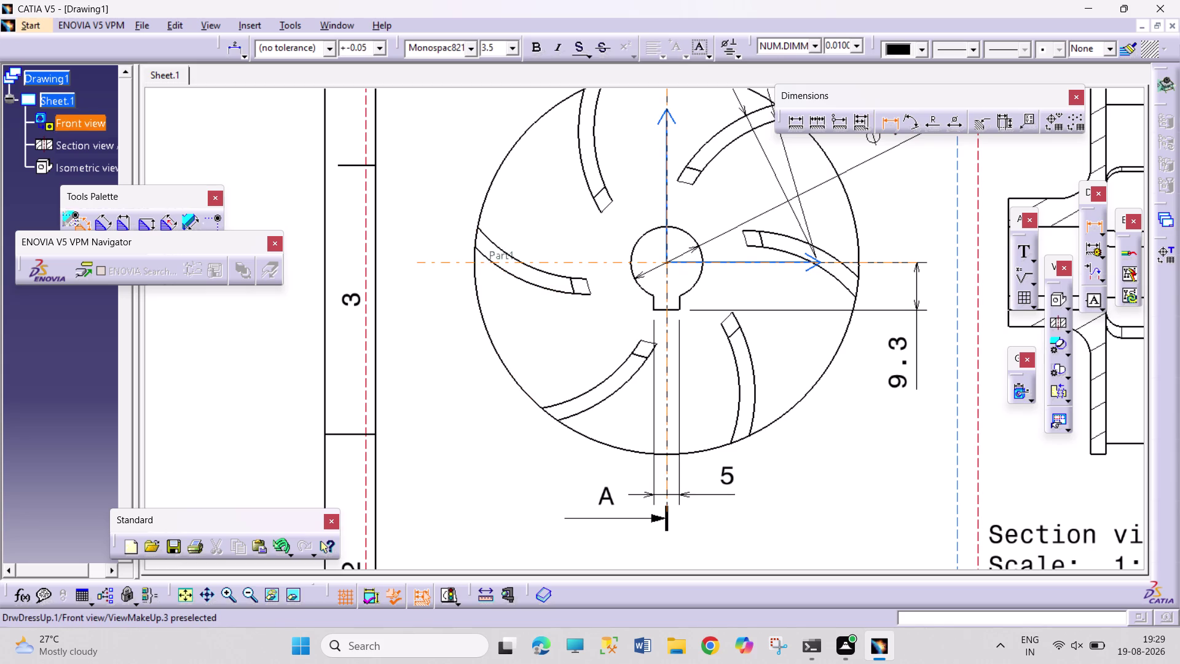